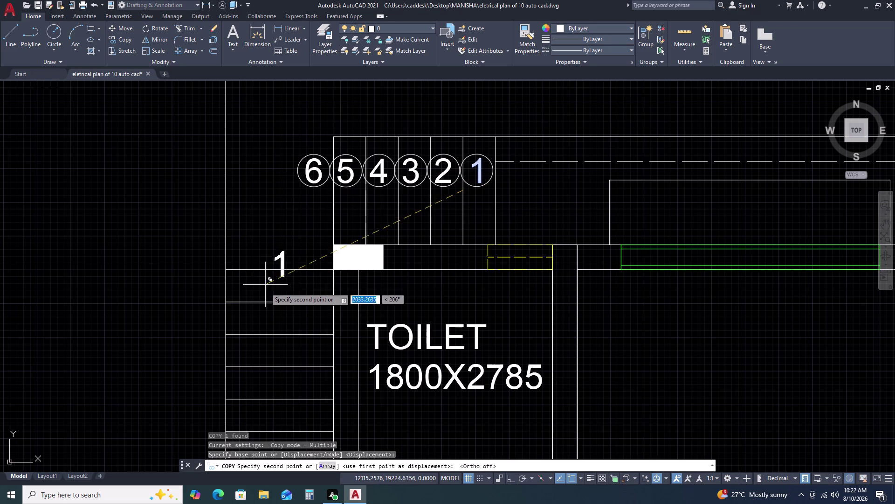
Drop the copied number 1 beside the stair and erase the stray number 1 text.
click(257, 271)
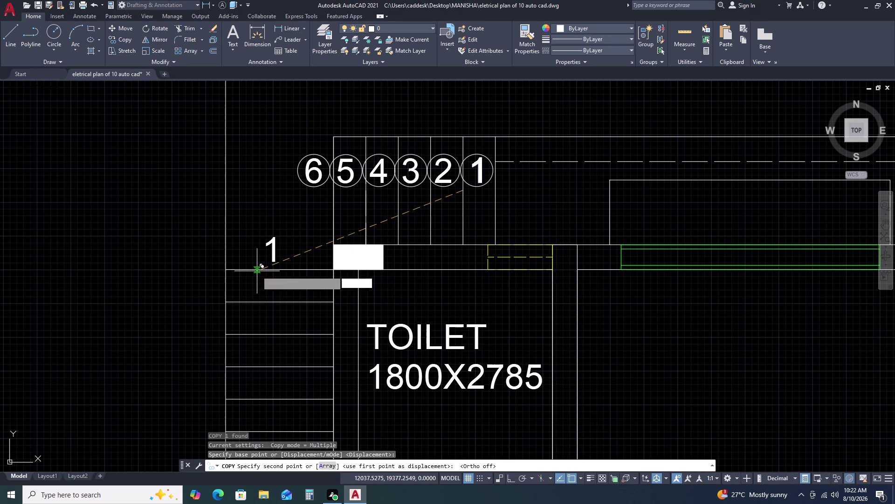
key(Escape)
click(488, 156)
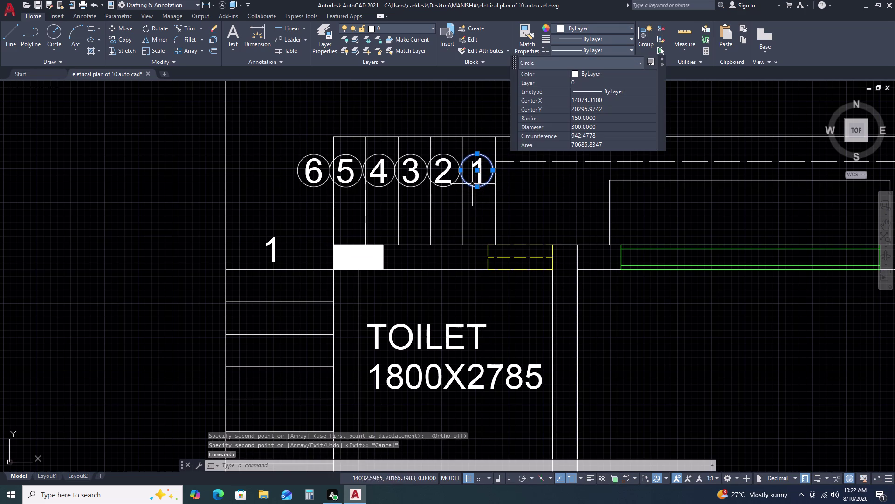
key(Escape)
click(283, 240)
click(258, 232)
key(Delete)
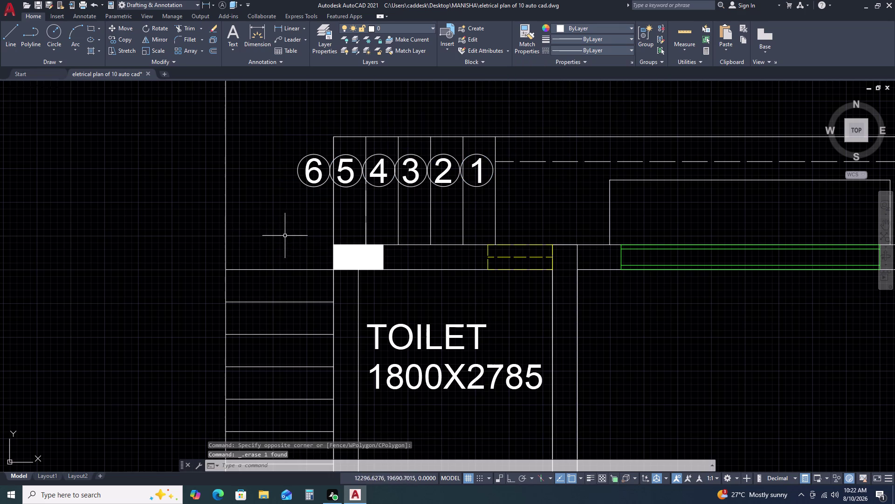
Copy circle 1 with its number to beside the left staircase next to the toilet.
scroll(up, 3)
drag(528, 269, 517, 251)
click(500, 203)
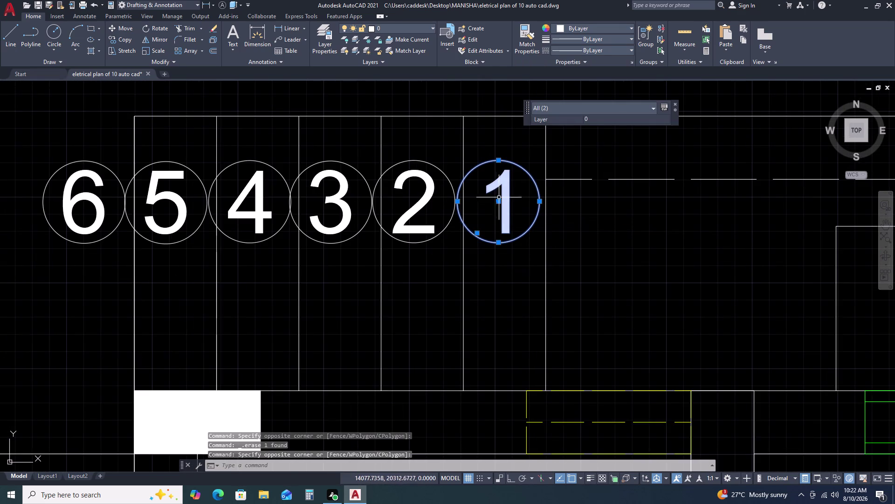
key(c)
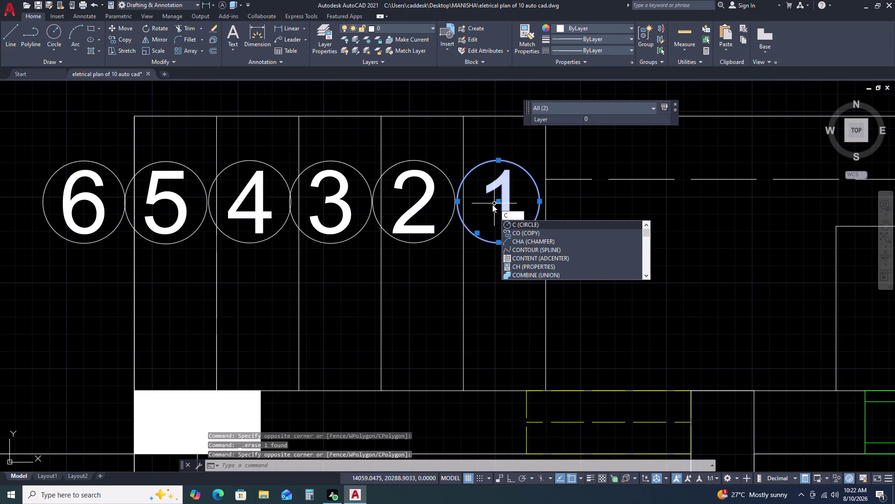
text(O)
key(space)
click(492, 204)
scroll(down, 3)
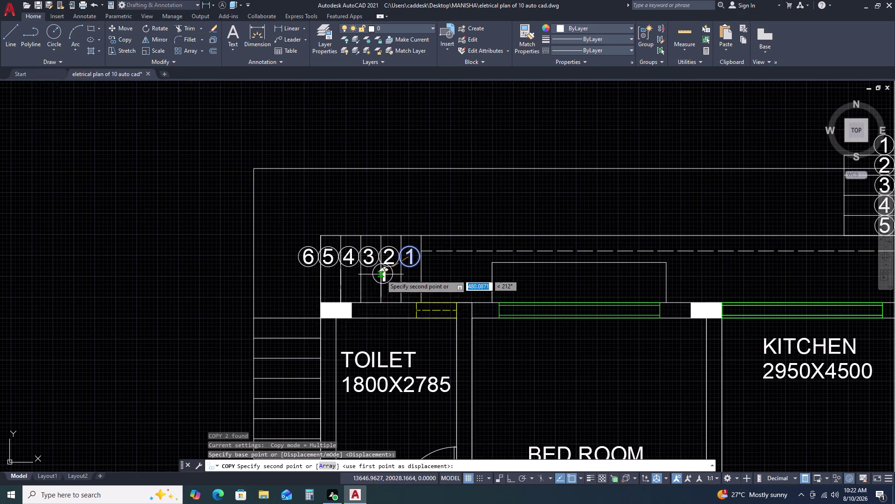
scroll(up, 3)
click(296, 310)
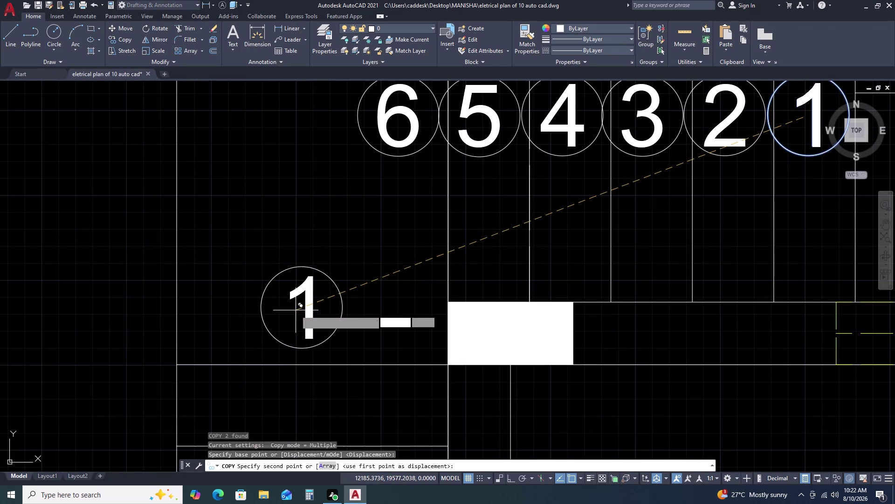
key(Escape)
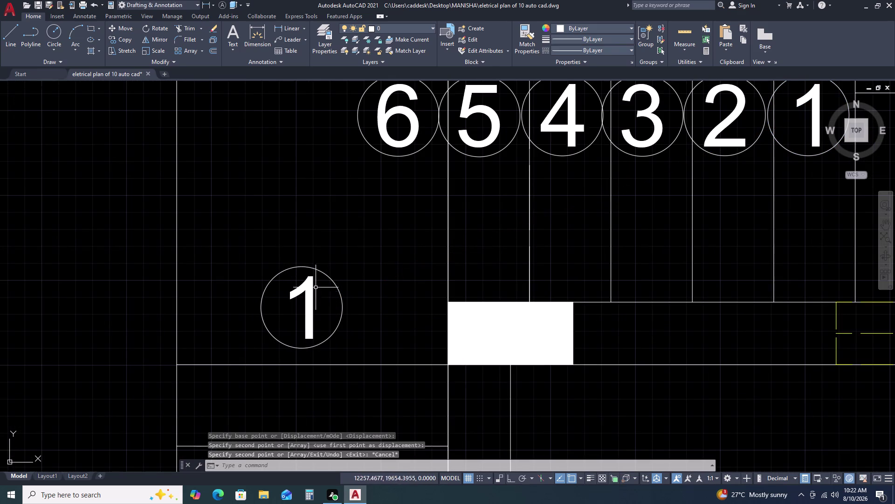
Select the new circled 1 and begin copying it from a base point on the circle.
click(354, 263)
click(226, 319)
text(C)
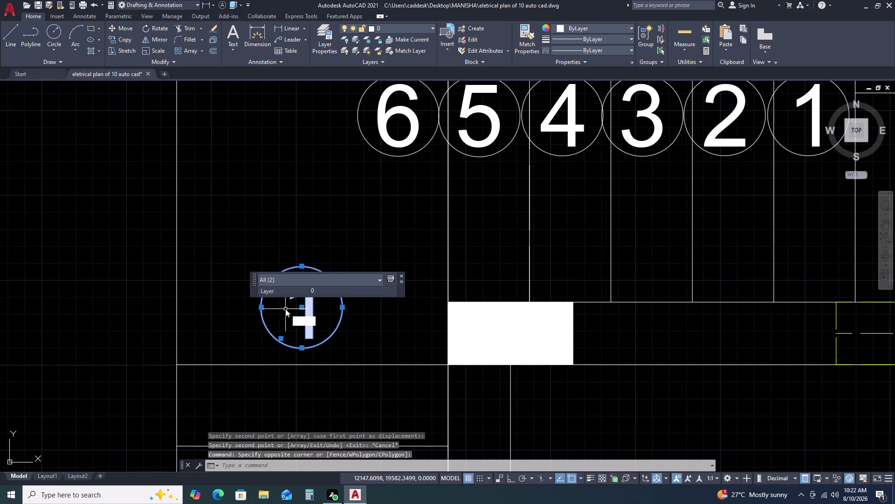
text(O)
key(space)
click(287, 300)
scroll(down, 3)
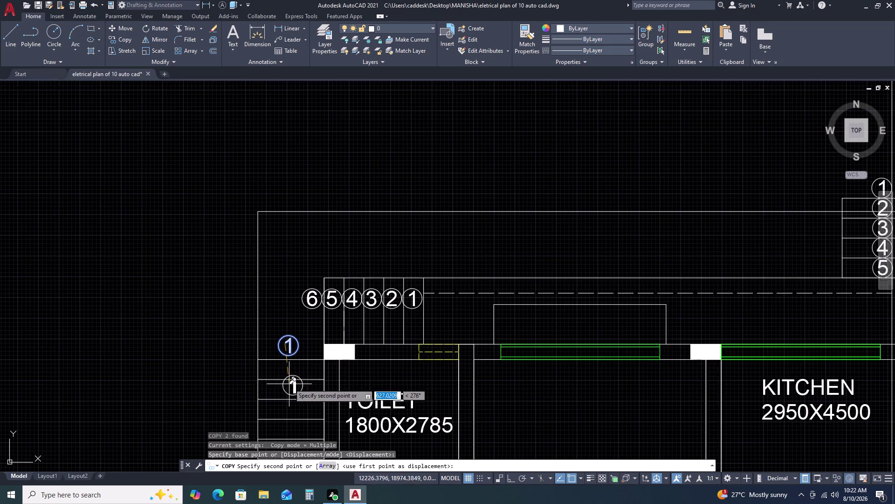
Turn Ortho on and set the copy to the Array option with 12 items.
scroll(up, 3)
key(F8)
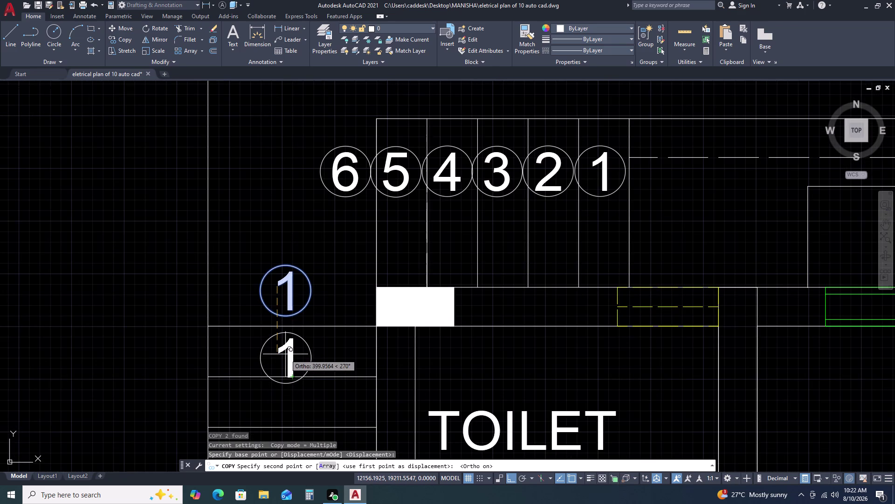
text(AR)
key(space)
text(12 C)
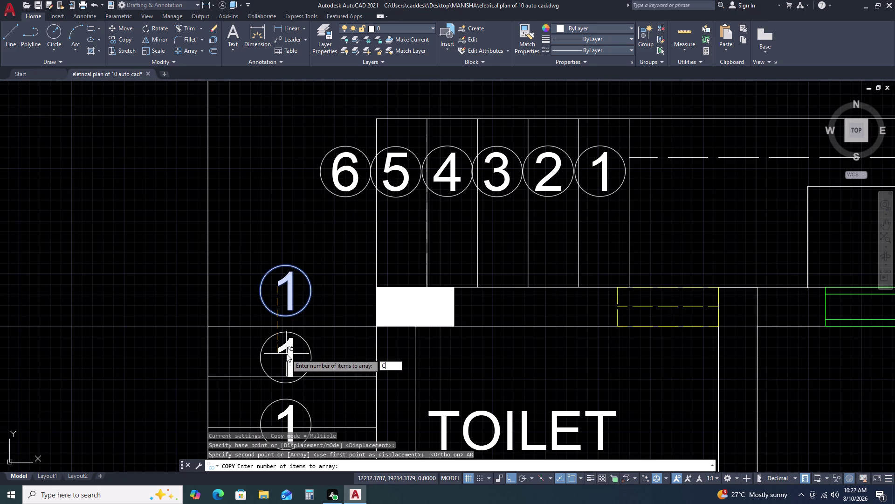
scroll(down, 3)
scroll(down, 3)
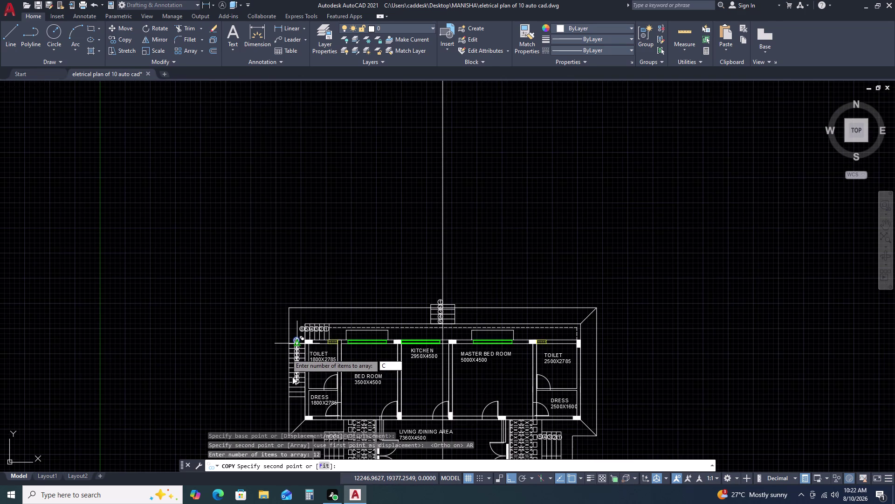
scroll(up, 3)
scroll(up, 3)
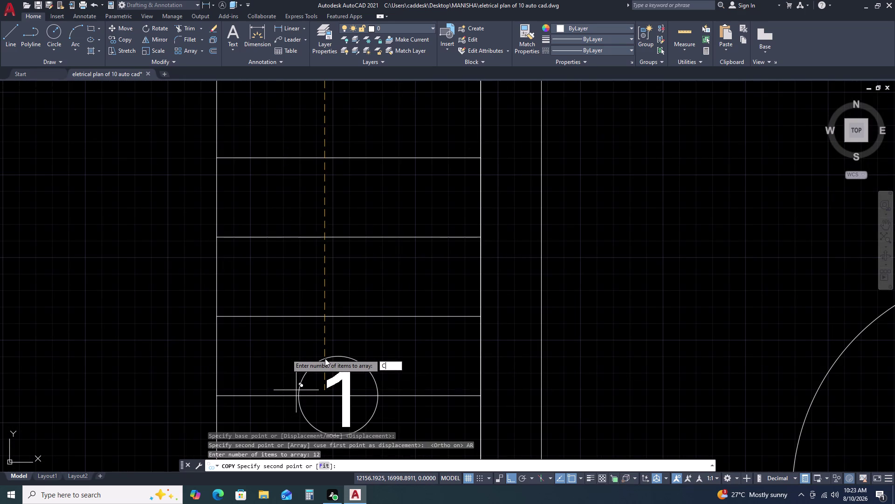
key(BackSpace)
key(a)
text(R)
key(space)
Space the 12 copies 300 apart downward and pan to view the staircase column.
scroll(down, 3)
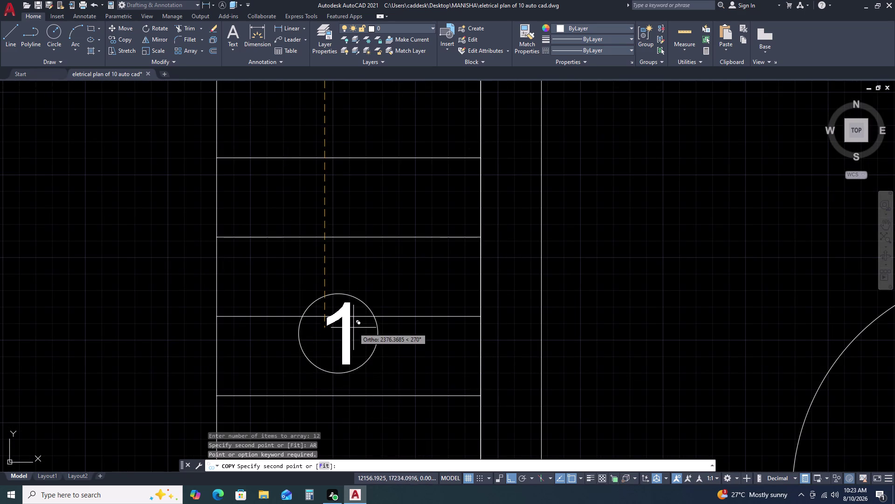
scroll(down, 3)
scroll(down, 3)
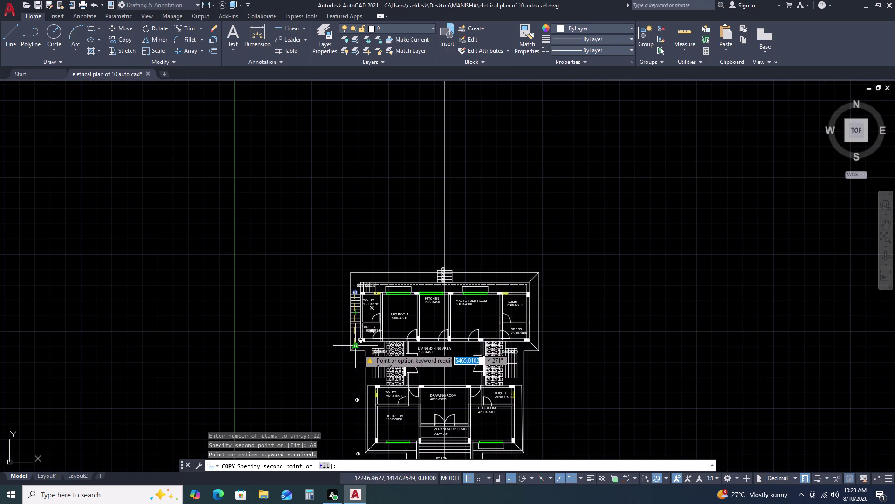
text(3)
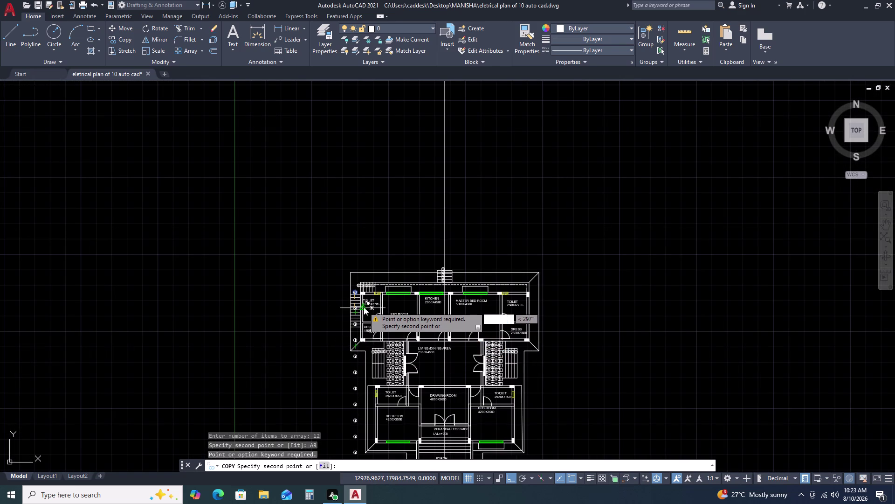
text(00)
key(space)
key(Escape)
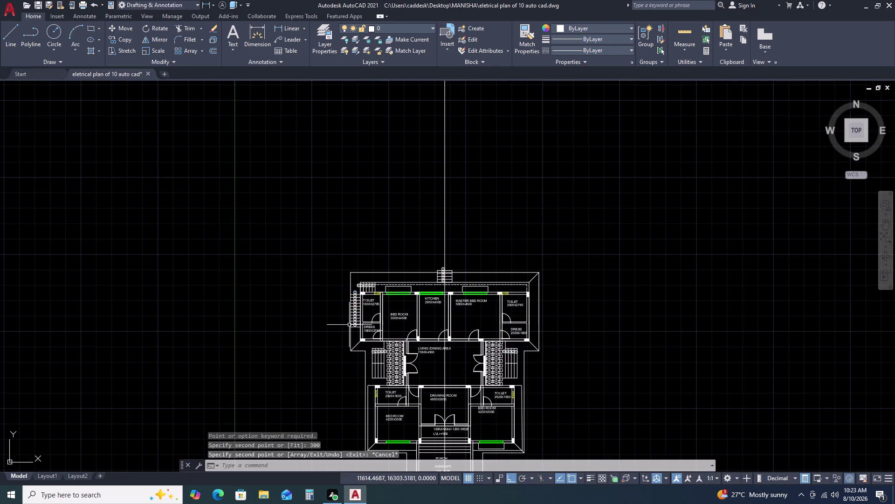
scroll(up, 3)
middle_drag(375, 301, 378, 311)
middle_drag(384, 322, 392, 336)
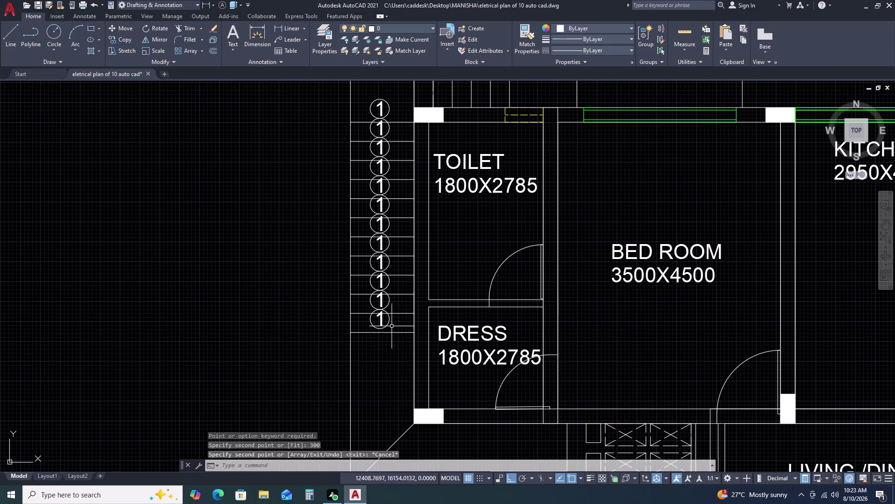
scroll(up, 3)
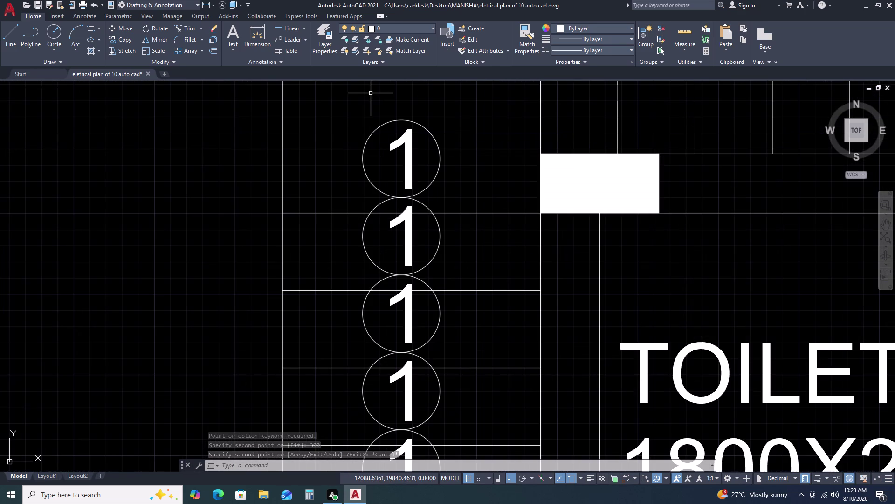
click(358, 97)
scroll(down, 3)
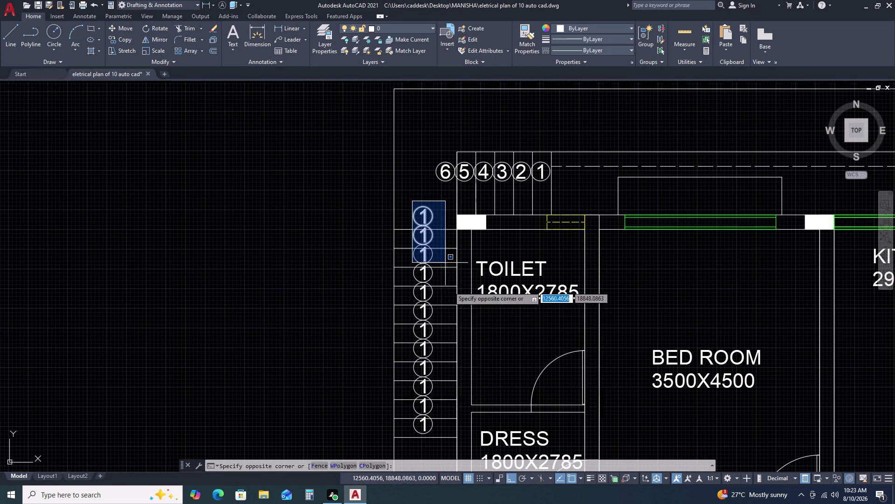
click(443, 446)
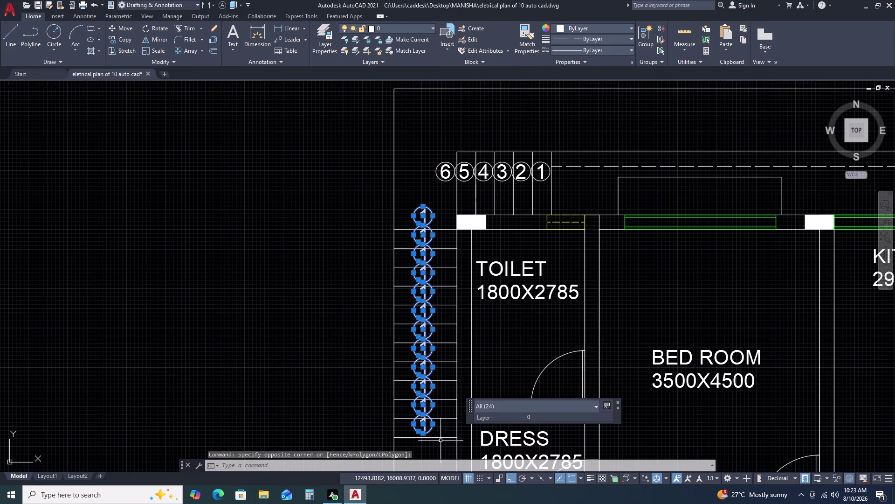
text(TC)
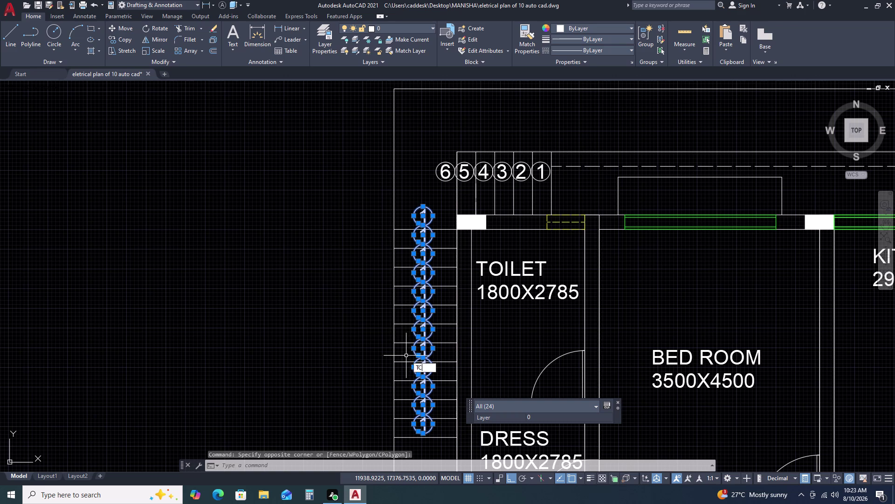
key(space)
click(431, 397)
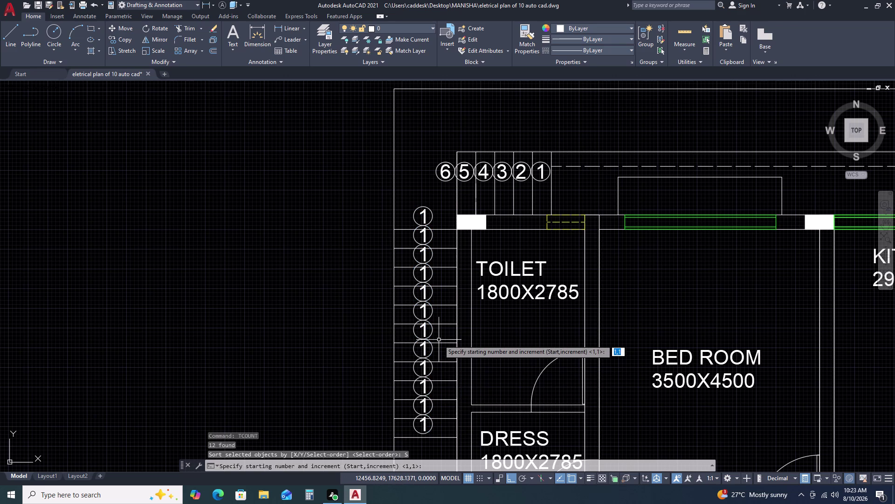
key(7)
key(period)
key(BackSpace)
key(comma)
text(1)
key(space)
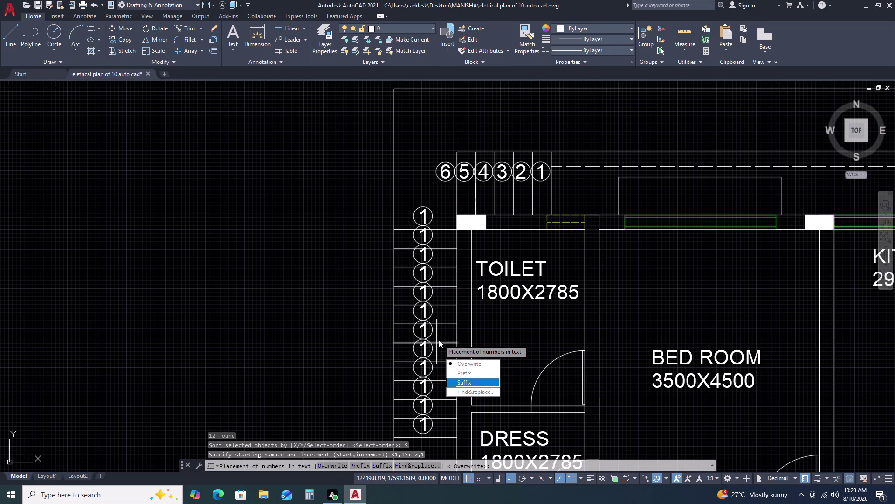
drag(468, 361, 439, 340)
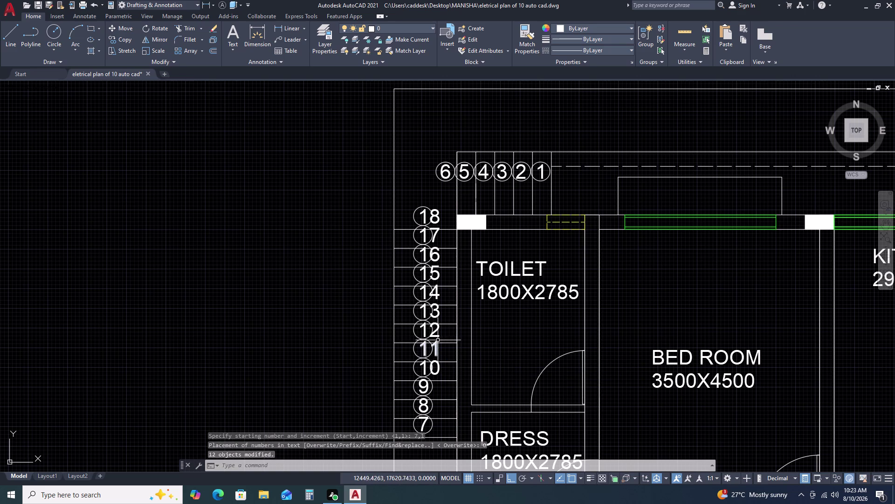
scroll(down, 3)
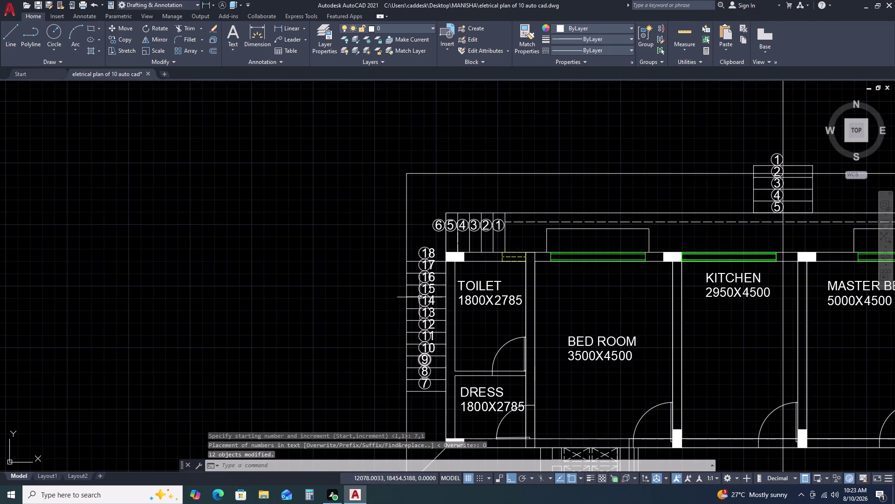
scroll(up, 3)
scroll(down, 3)
scroll(down, 3)
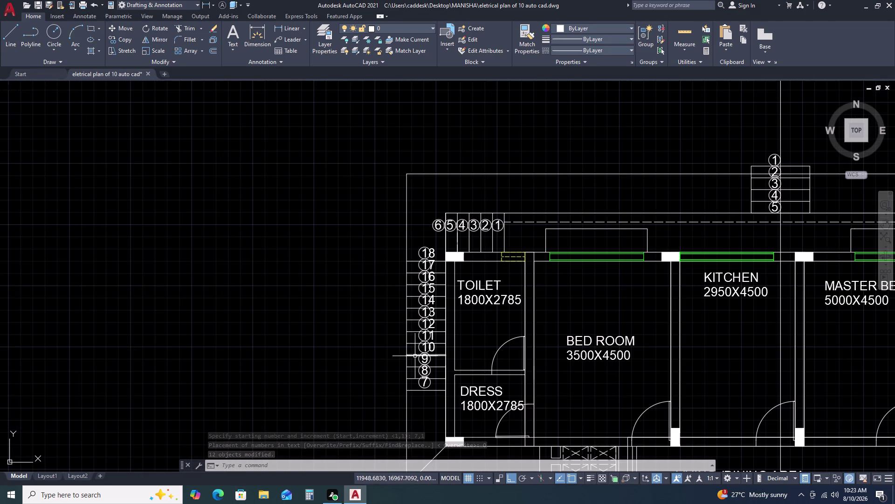
key(ctrl+z)
key(ctrl+z)
key(ctrl+z)
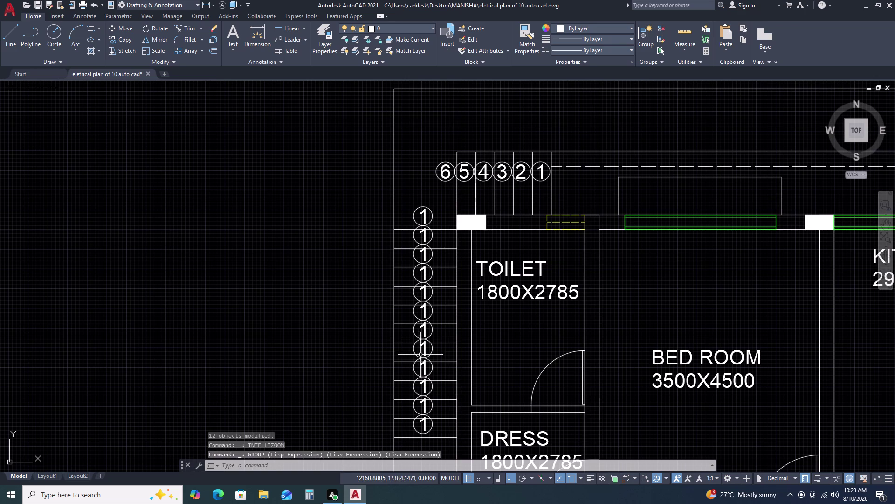
key(ctrl+z)
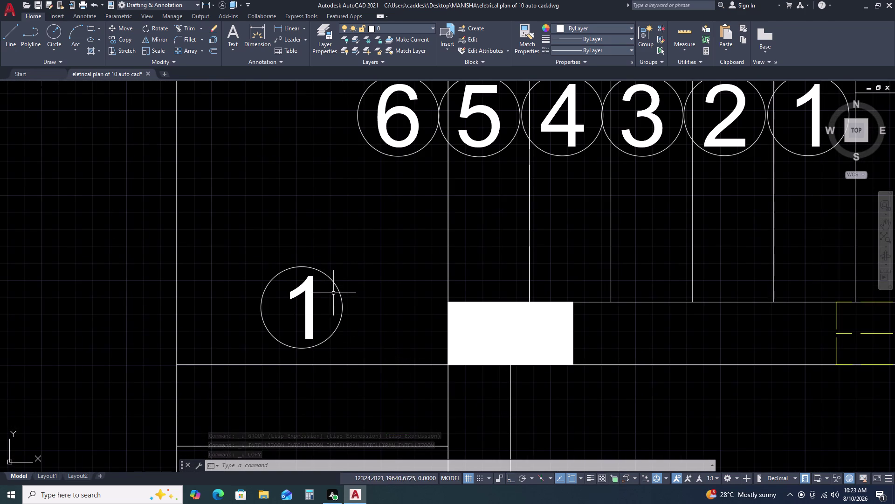
Erase the circled 1, select the label and start a copy from its base point.
click(344, 288)
click(330, 323)
key(Delete)
drag(340, 292, 336, 295)
click(286, 338)
key(c)
key(o)
key(space)
click(303, 330)
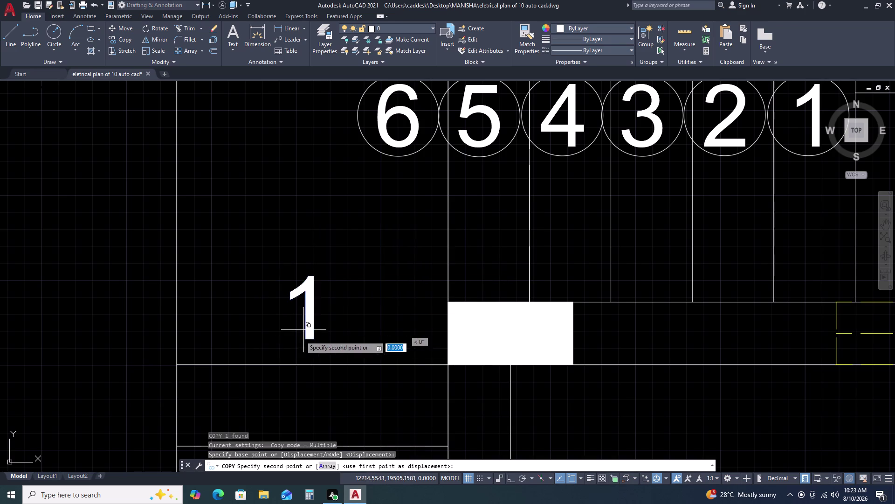
scroll(down, 3)
scroll(up, 3)
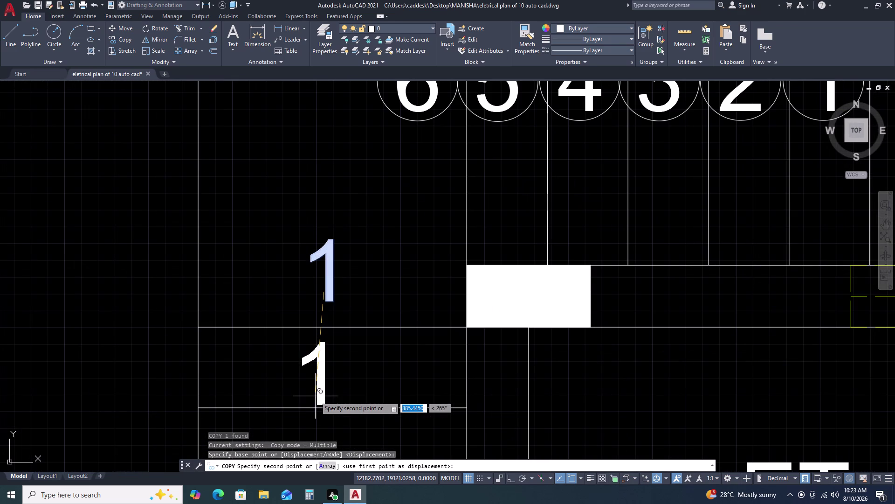
Array the label as 13 items at 300 spacing with Ortho, then undo the misplaced result.
key(a)
text(R)
key(space)
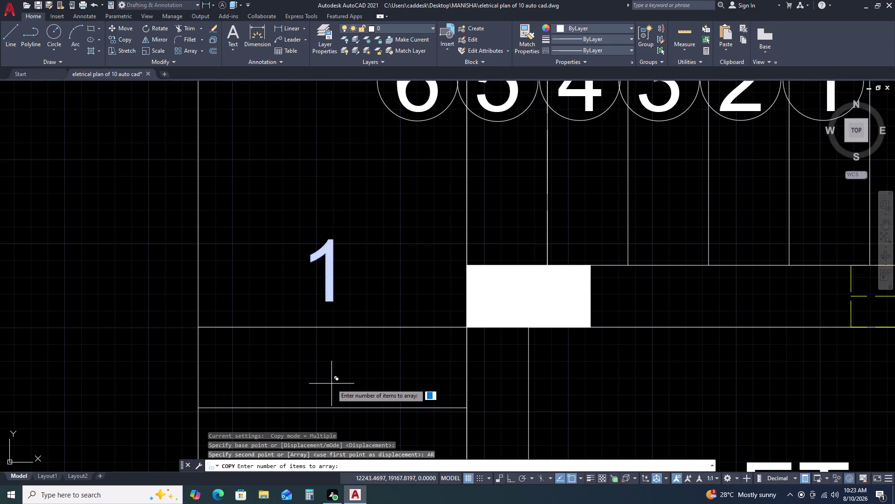
text(13)
key(space)
scroll(down, 3)
scroll(down, 3)
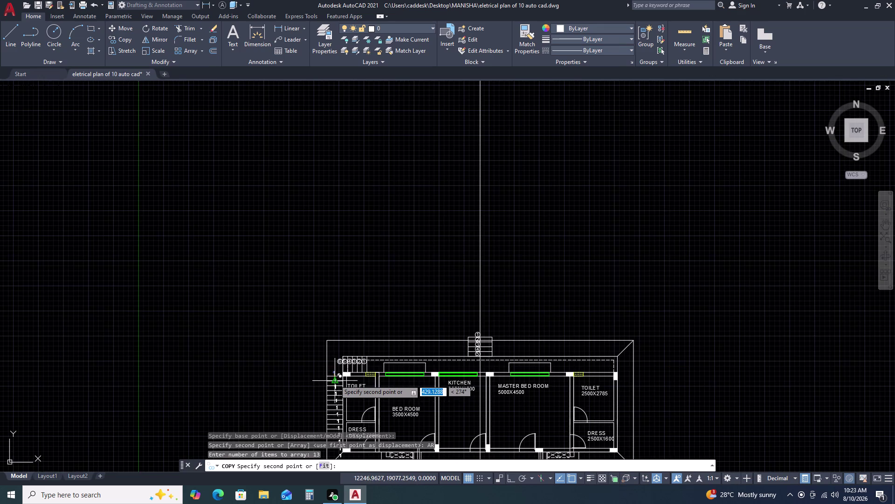
key(F8)
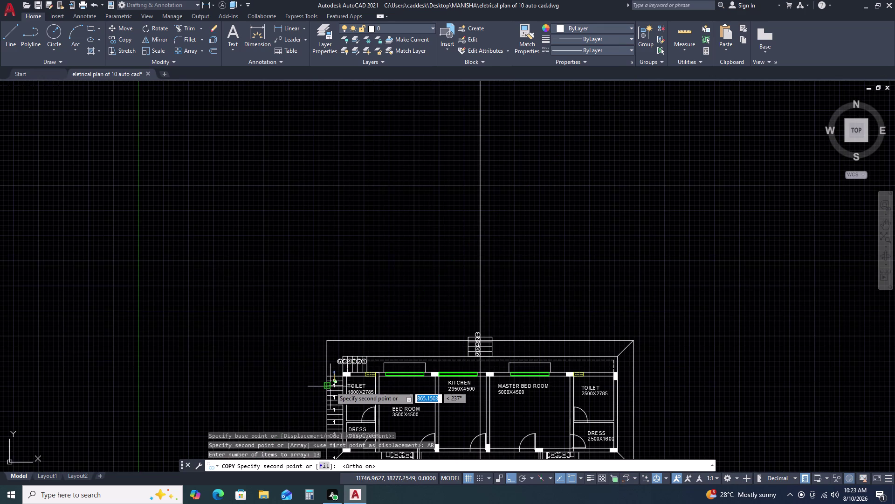
text(30)
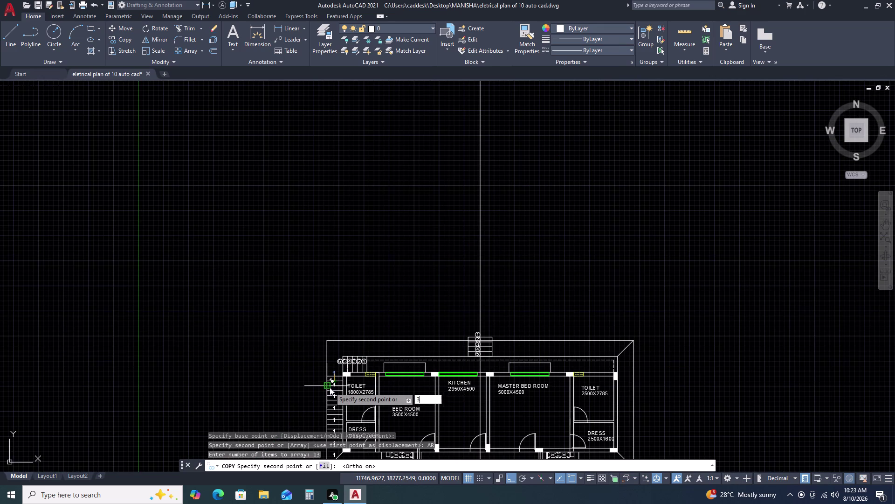
text(0)
key(space)
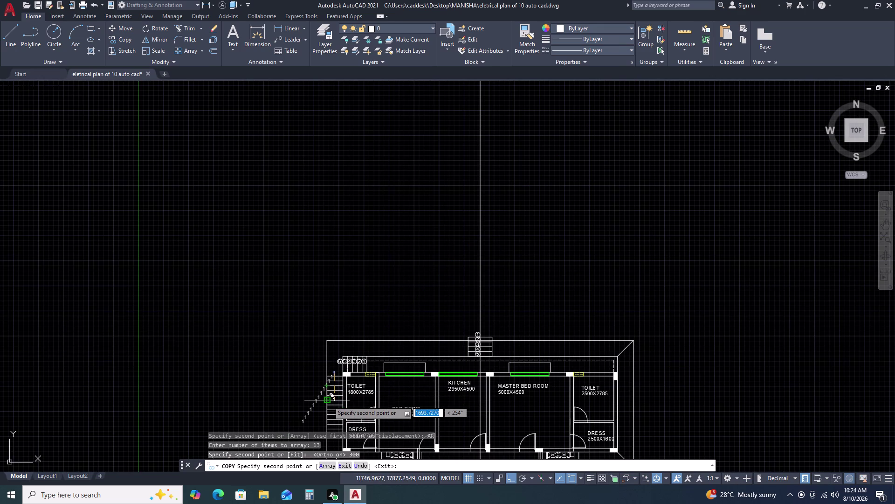
key(ctrl+z)
Pan back to the left staircase and retry the Array option with 13 items.
scroll(down, 3)
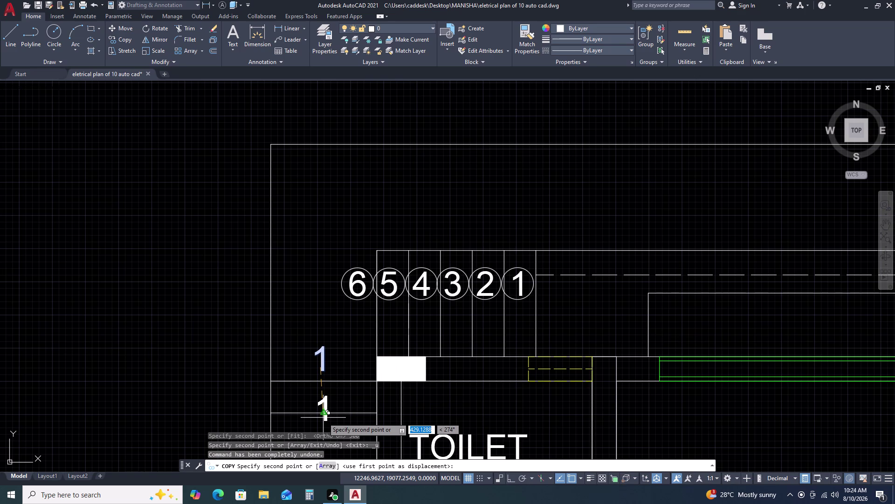
key(F8)
scroll(down, 3)
middle_drag(343, 321, 343, 318)
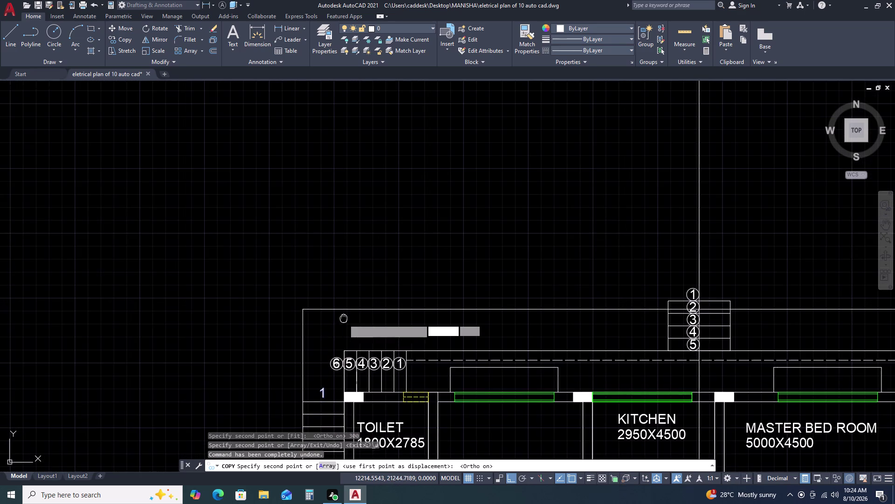
middle_drag(343, 318, 351, 293)
scroll(down, 3)
middle_drag(336, 395, 350, 290)
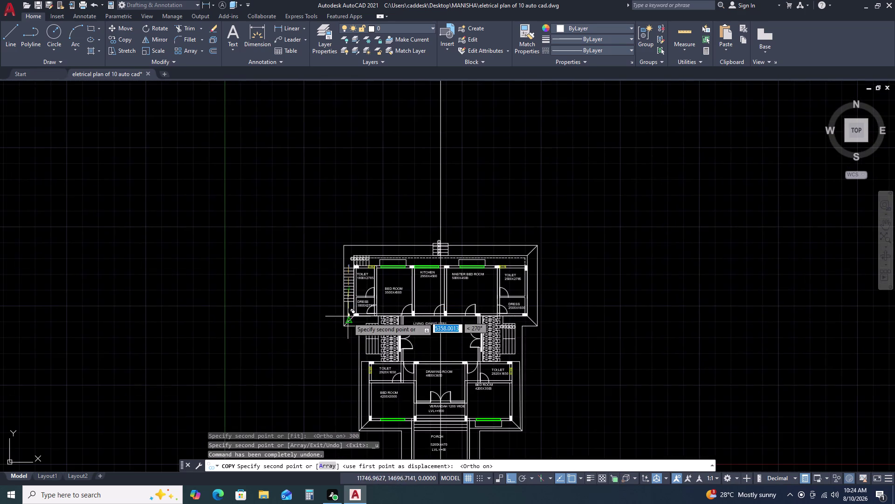
scroll(up, 3)
middle_drag(344, 274, 344, 285)
middle_drag(343, 341, 341, 347)
text(A)
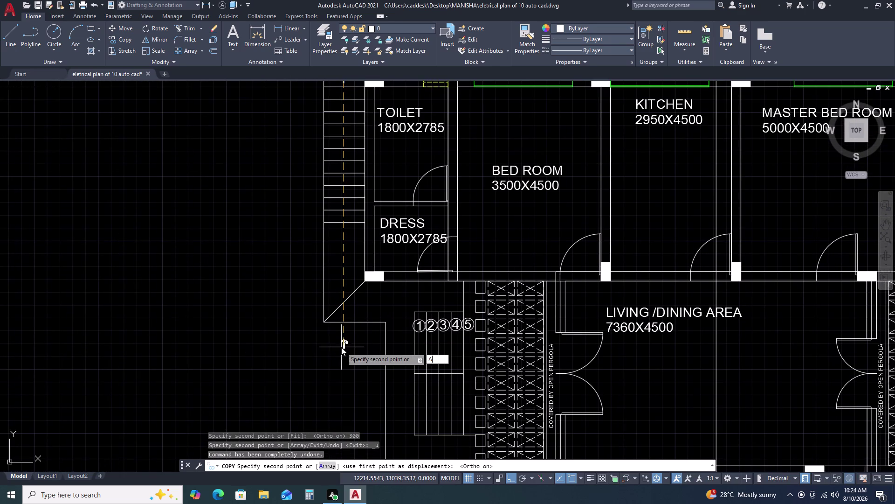
text(R)
key(space)
text(13)
key(space)
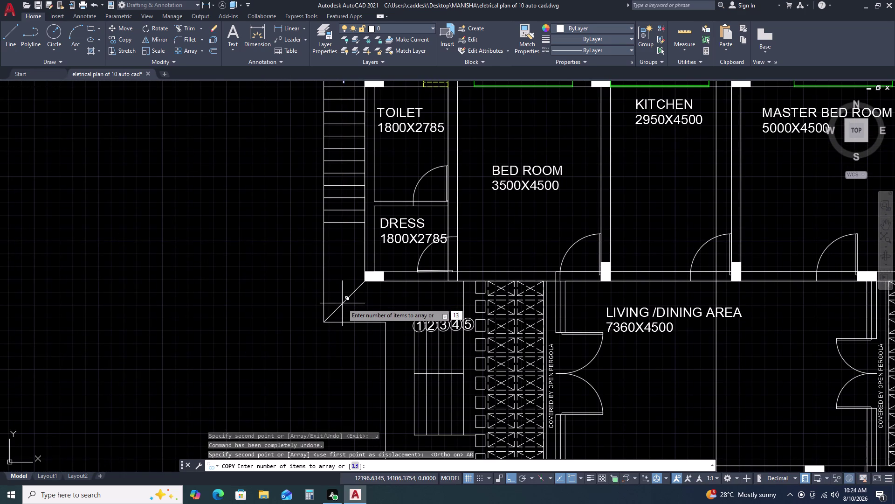
Enter 300 spacing, then undo the sideways row and restore the erased circle.
scroll(down, 3)
scroll(down, 3)
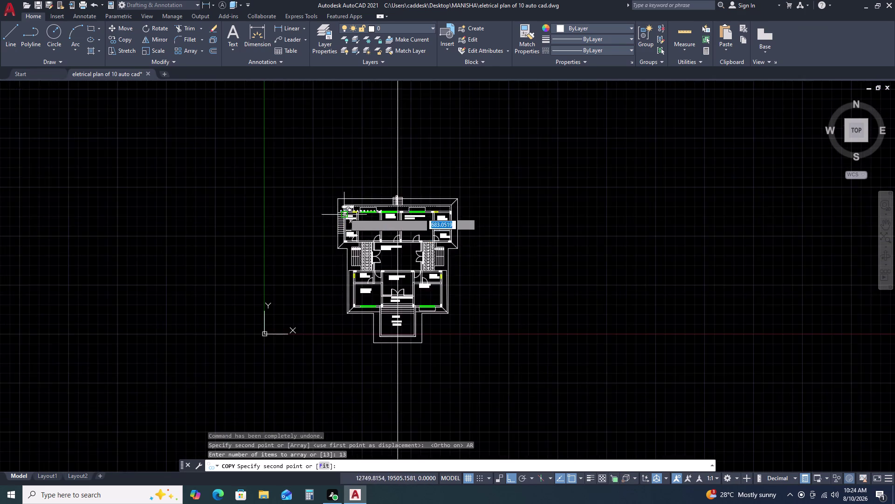
scroll(up, 3)
key(3)
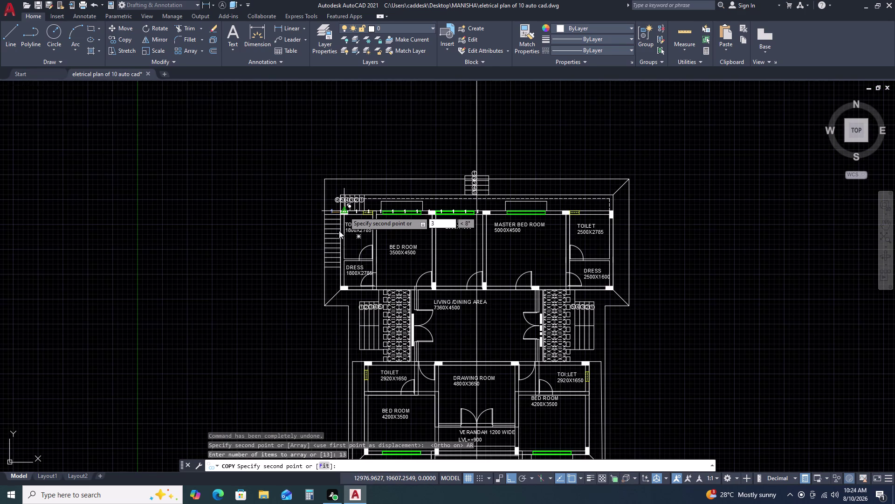
text(00)
key(space)
scroll(up, 3)
key(Escape)
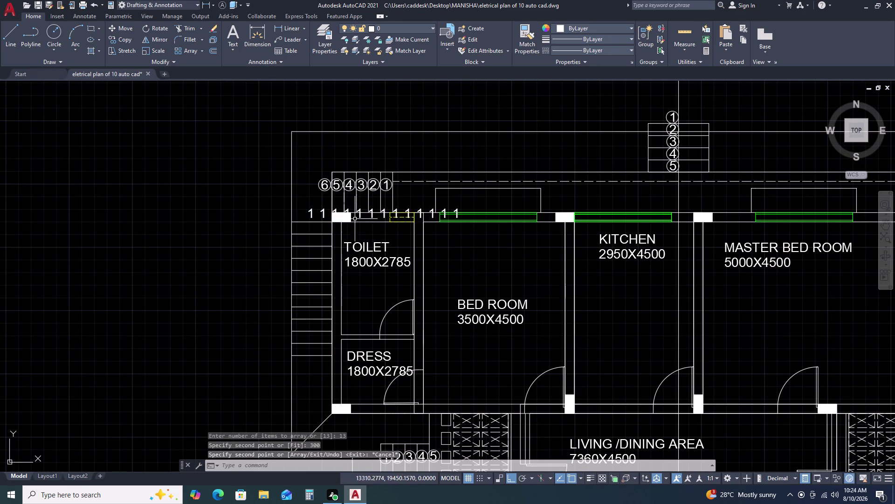
key(ctrl+z)
key(ctrl+z)
Erase the circle, select the 1 label, and start copying it from its base point.
scroll(down, 3)
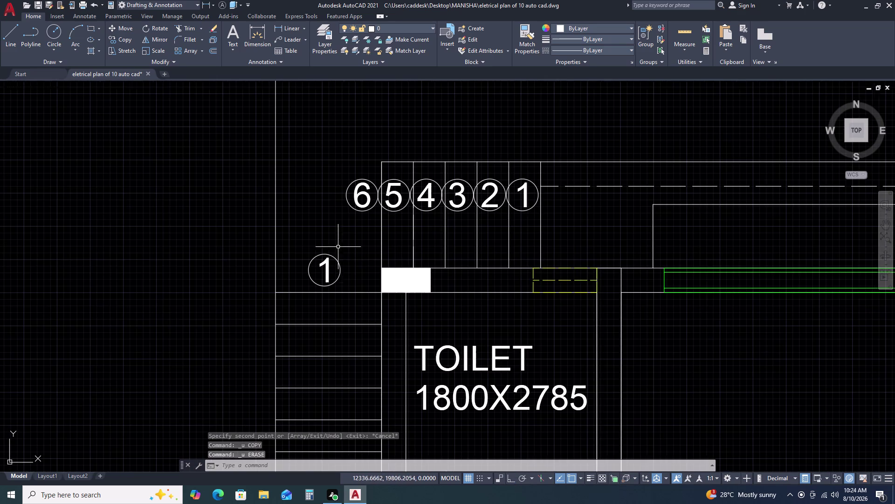
click(344, 266)
click(332, 251)
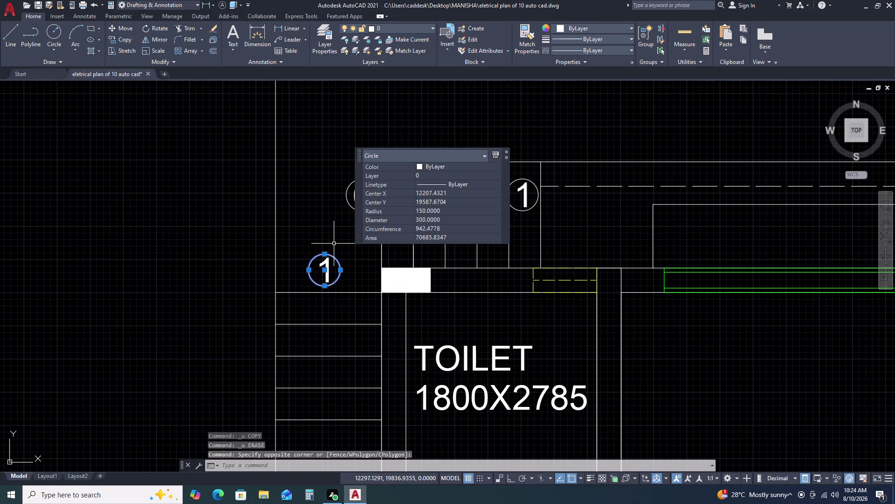
key(Delete)
click(360, 274)
click(317, 265)
key(c)
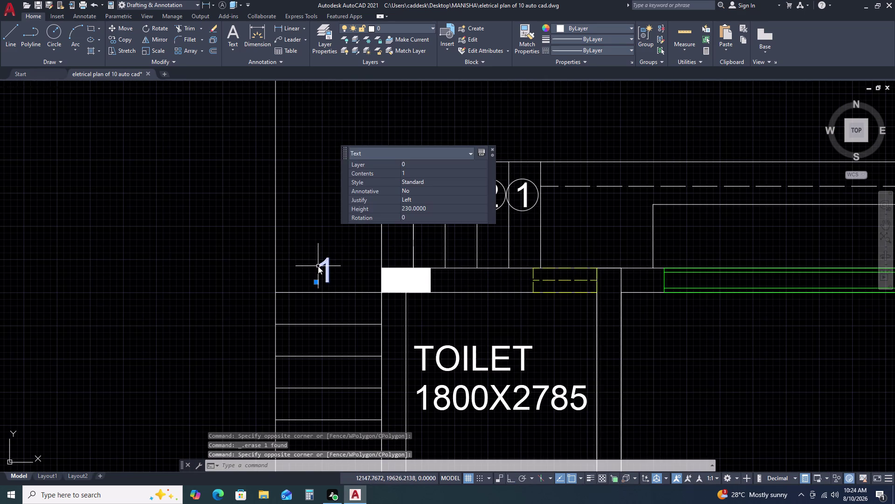
key(o)
key(space)
click(320, 265)
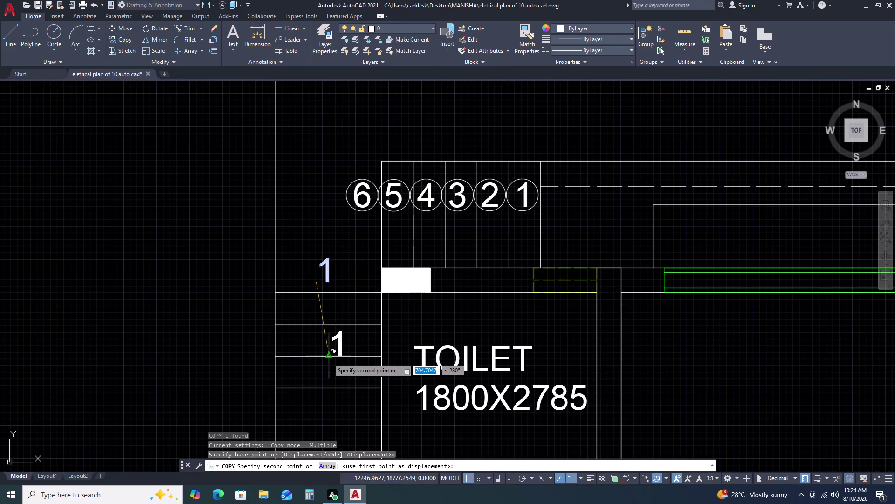
Array the 1 label as 13 items spaced 300 downward.
text(A)
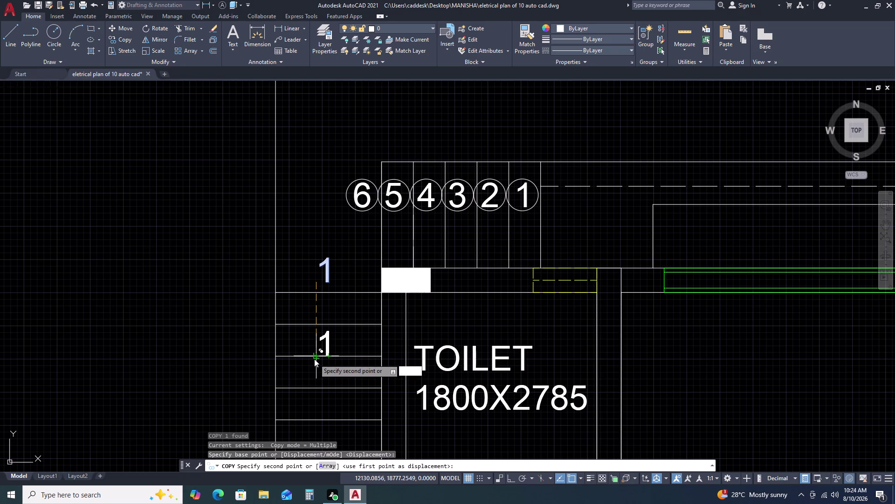
text(R)
key(space)
key(1)
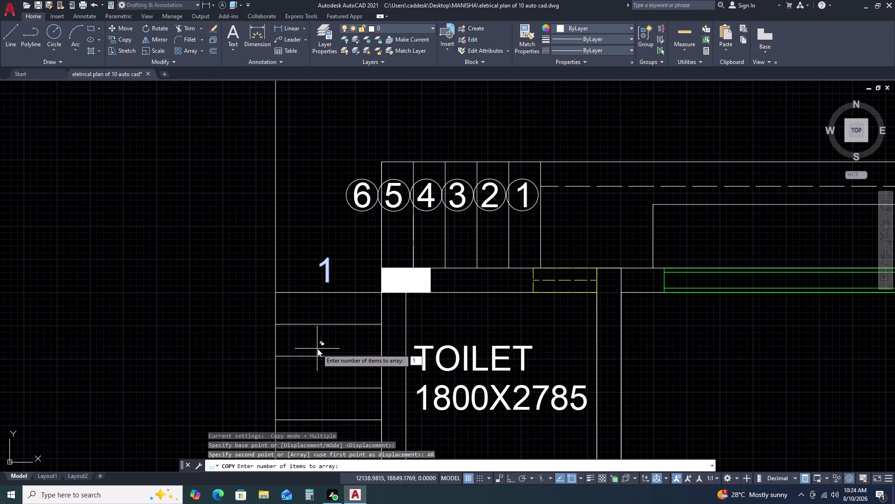
text(3)
key(space)
scroll(down, 3)
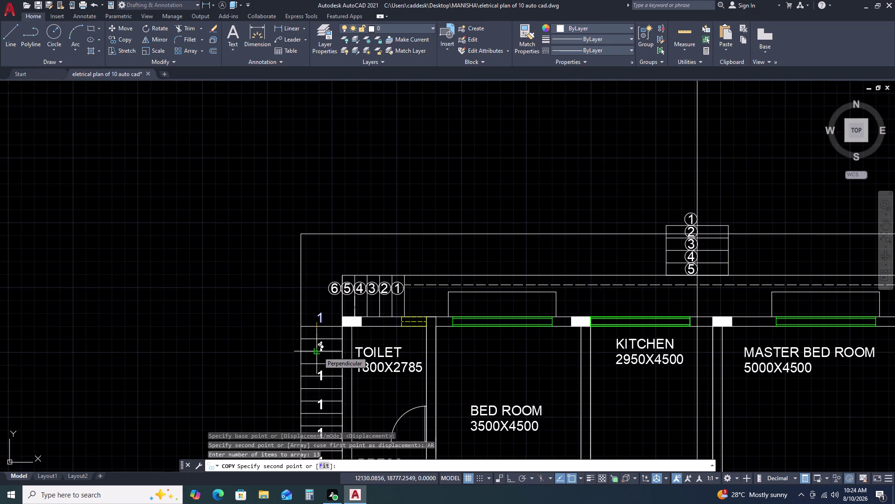
key(3)
key(0)
key(0)
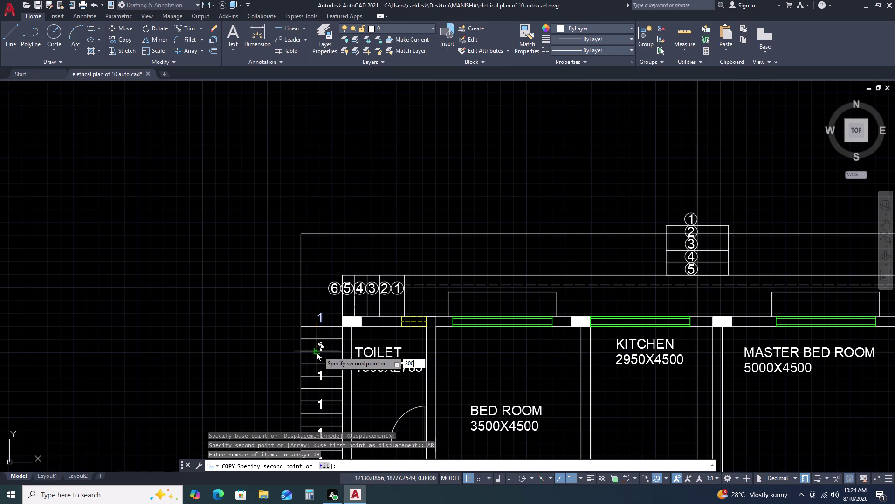
key(space)
key(Escape)
Zoom around the new column of labels and begin selecting it.
scroll(down, 3)
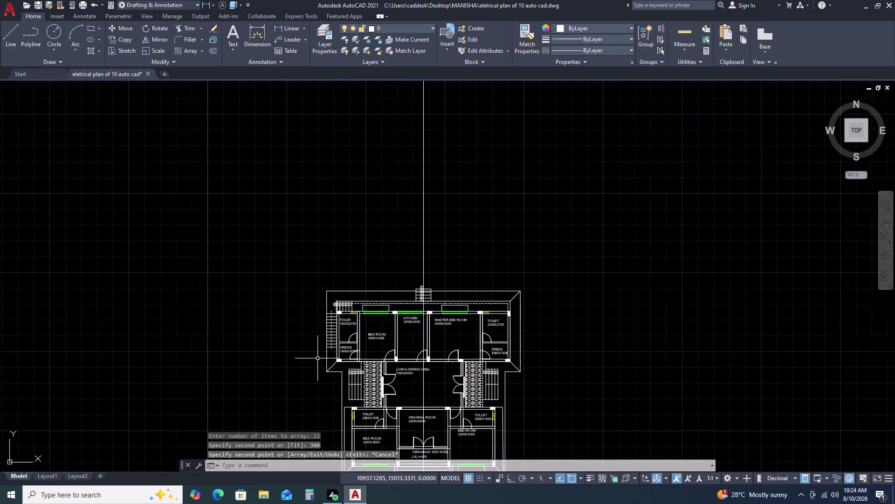
scroll(up, 3)
scroll(down, 3)
scroll(up, 3)
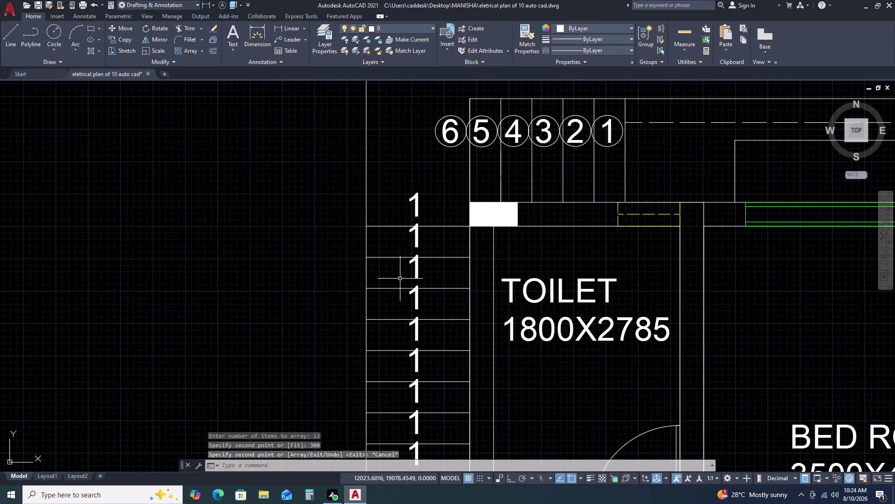
scroll(down, 3)
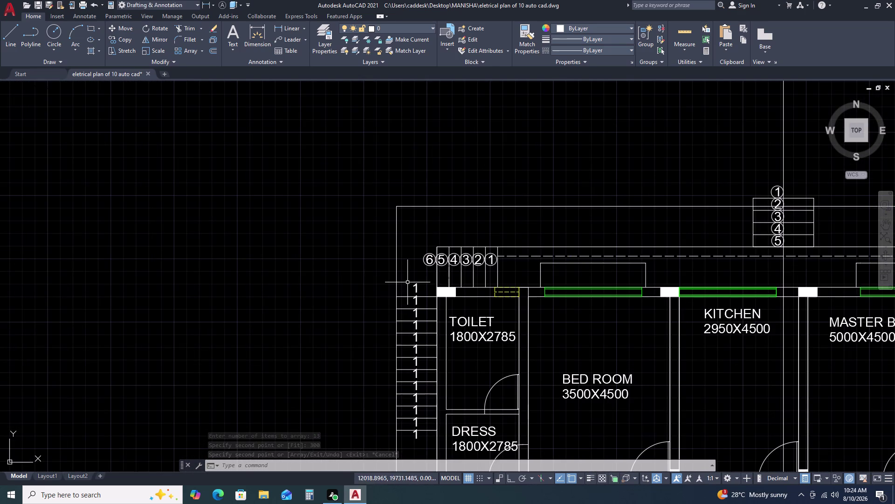
scroll(down, 3)
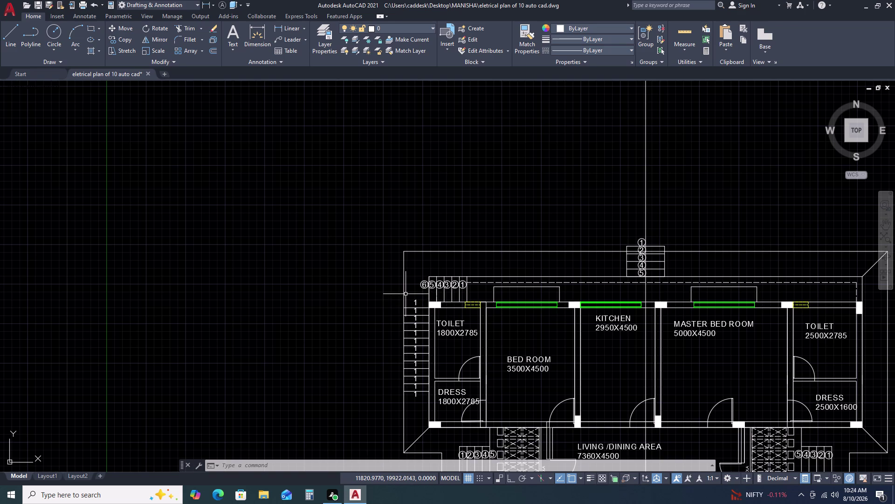
click(405, 294)
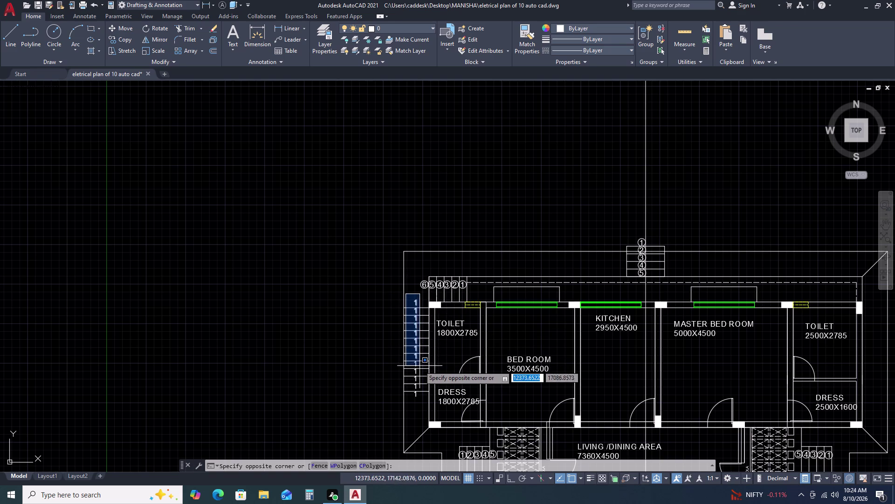
Run TCOUNT on the thirteen labels, then undo the reversed numbering.
click(424, 401)
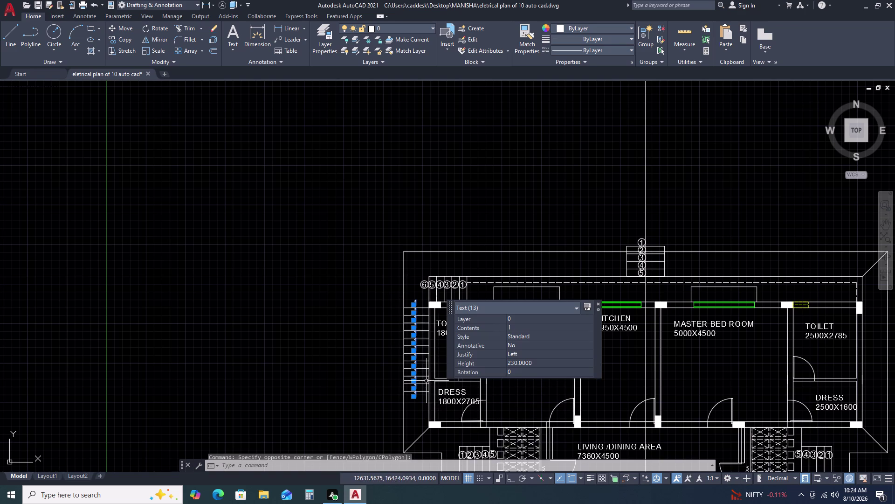
key(t)
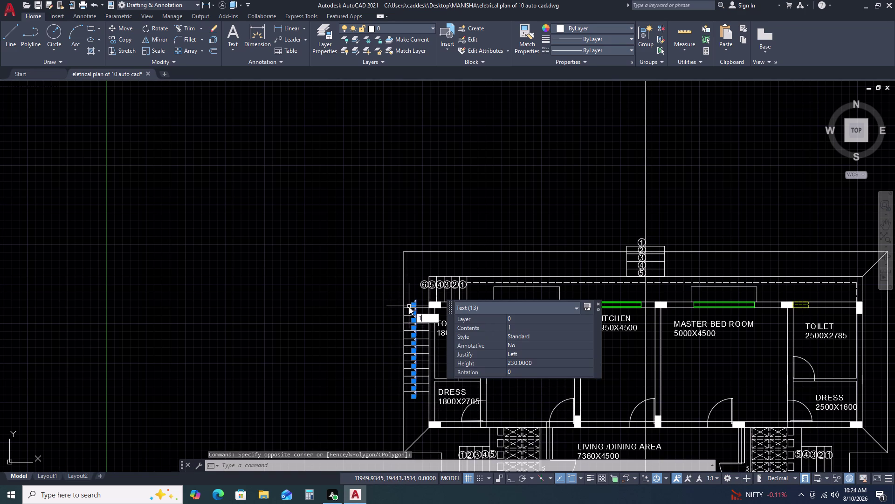
text(C)
key(space)
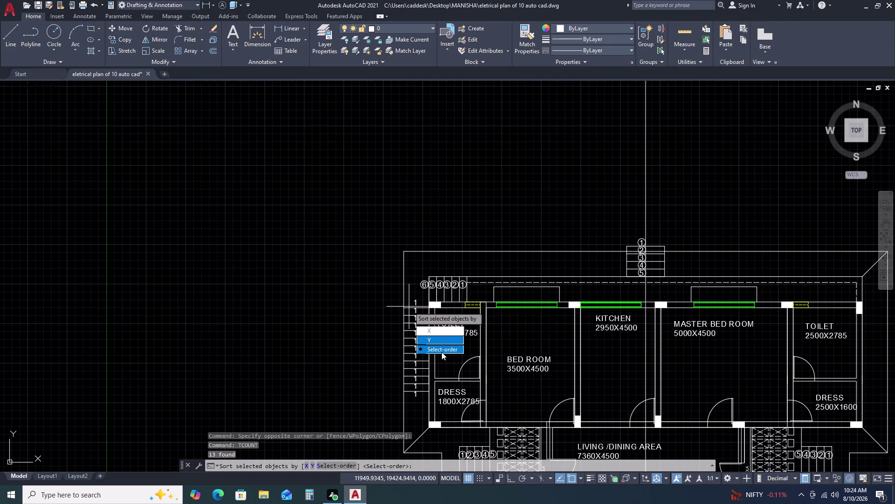
click(443, 349)
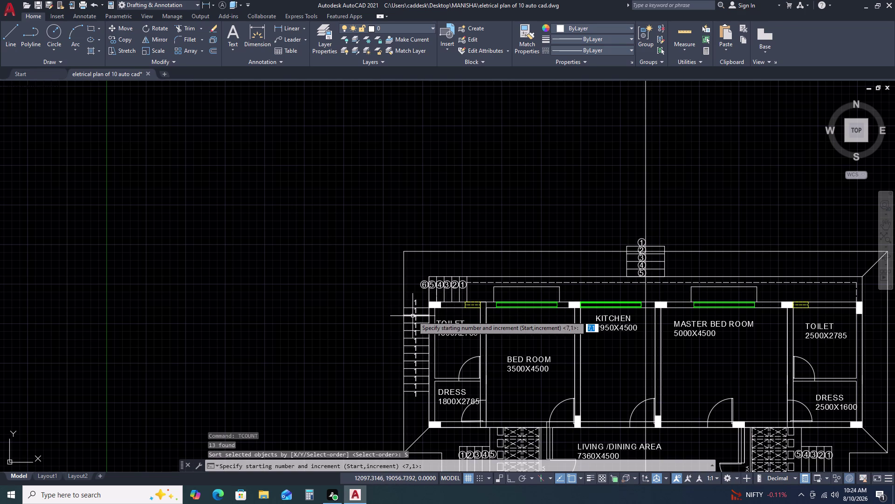
key(space)
drag(434, 341, 413, 315)
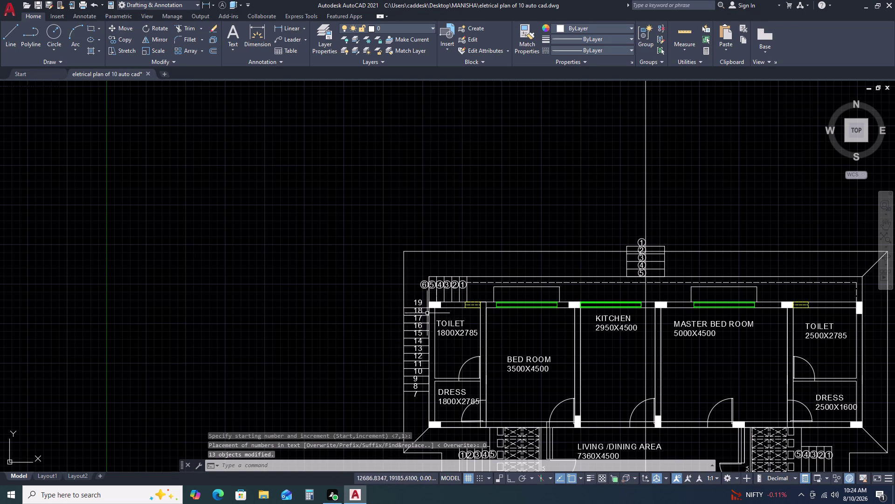
key(ctrl+z)
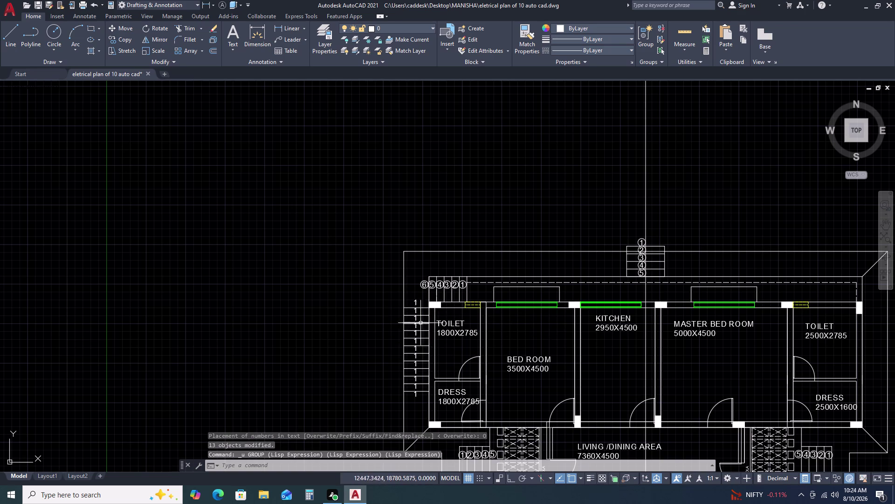
Pick the thirteen '1' step labels one by one from top to bottom.
scroll(up, 3)
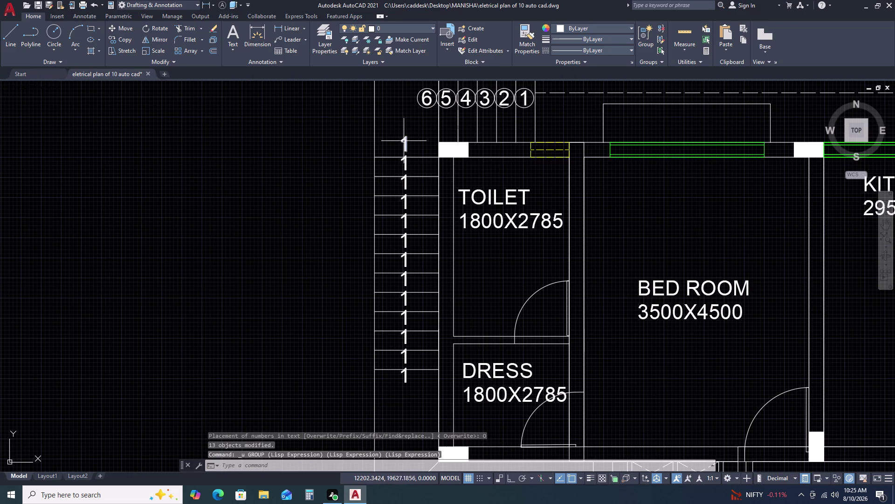
click(404, 141)
click(405, 163)
click(406, 182)
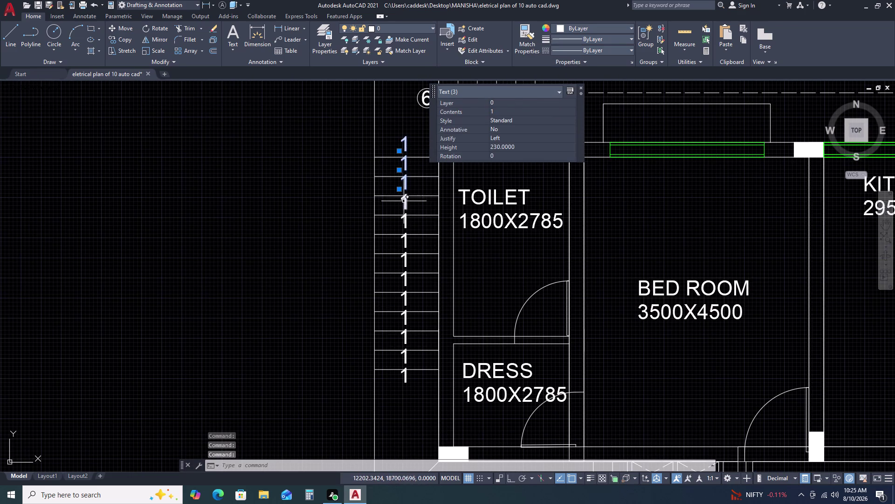
click(404, 206)
click(406, 215)
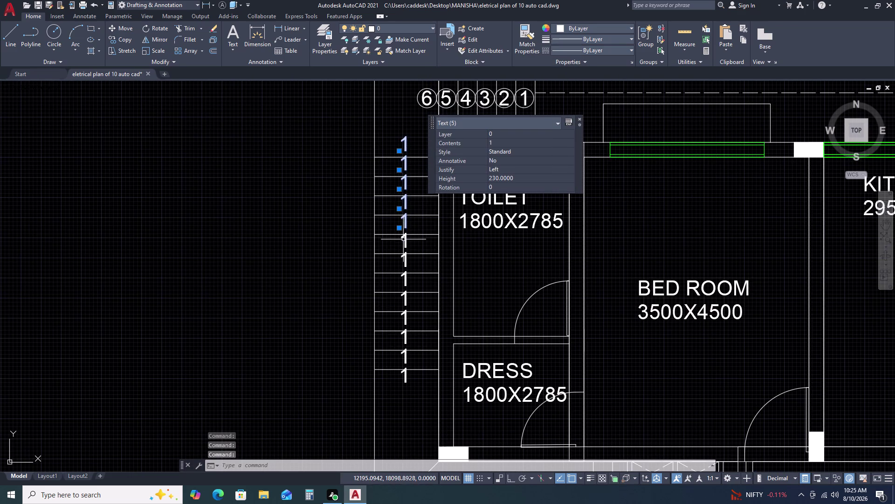
click(404, 240)
click(403, 244)
click(407, 244)
click(406, 259)
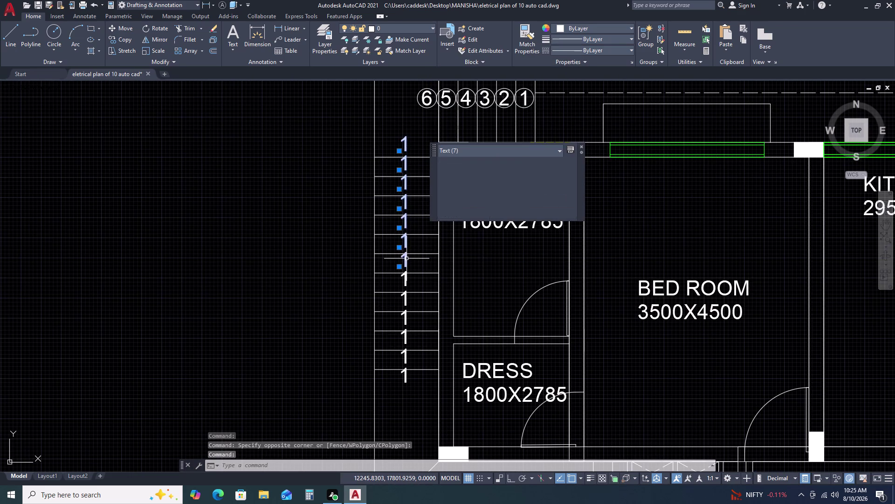
click(404, 273)
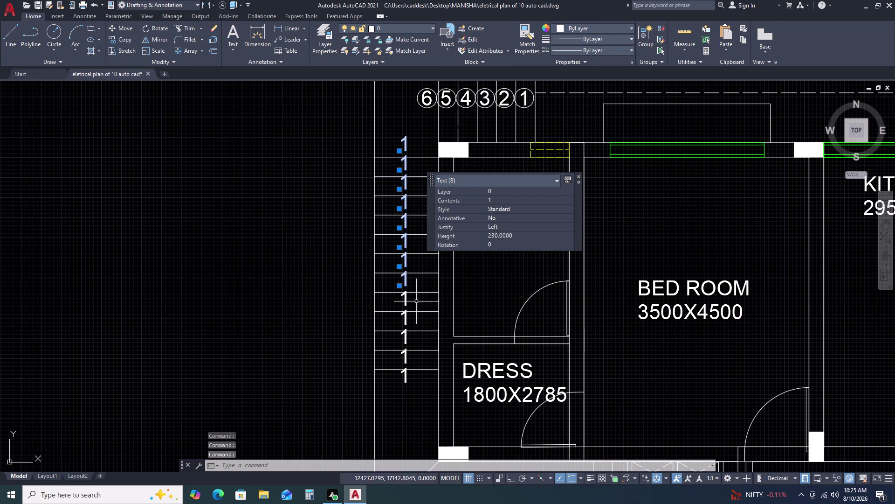
scroll(up, 3)
click(390, 285)
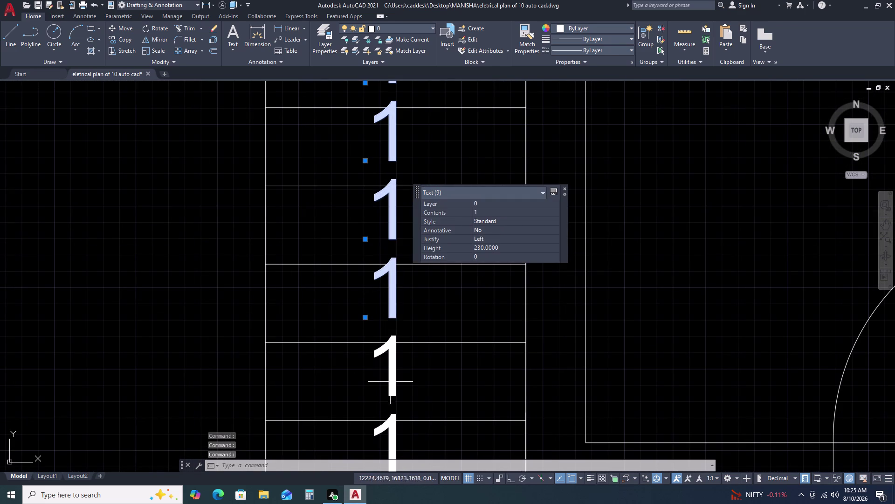
click(395, 359)
scroll(down, 3)
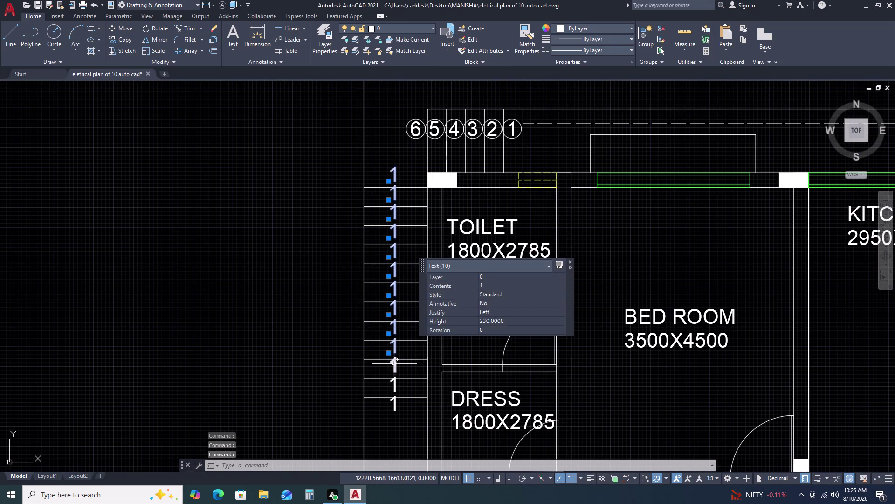
click(394, 363)
double_click(393, 386)
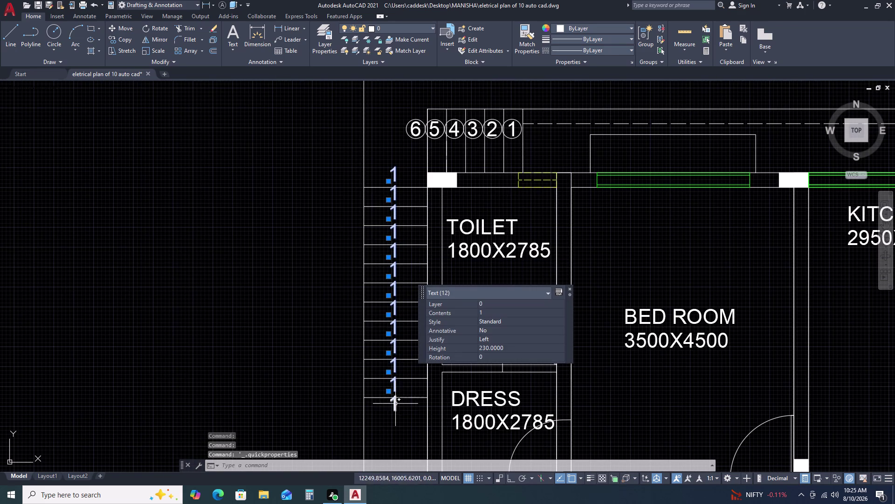
click(394, 404)
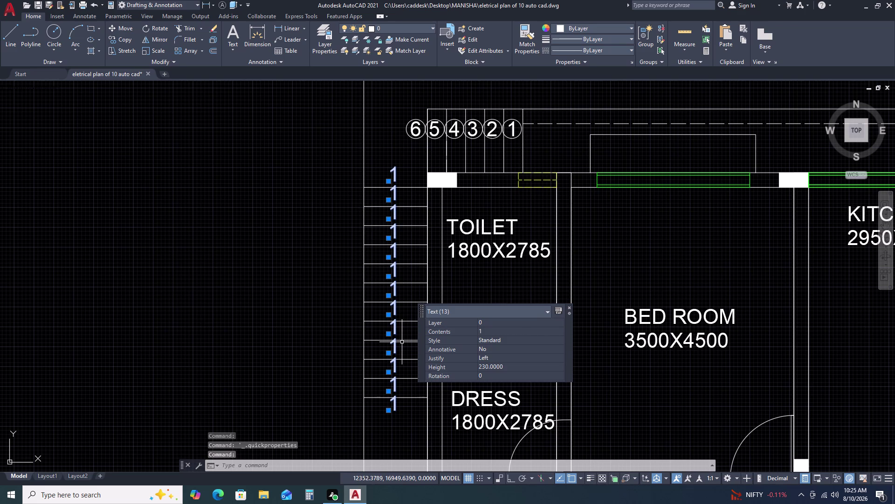
Number the picked labels with TCOUNT: Select-order, start 7, increment 1, Overwrite.
key(t)
key(c)
key(space)
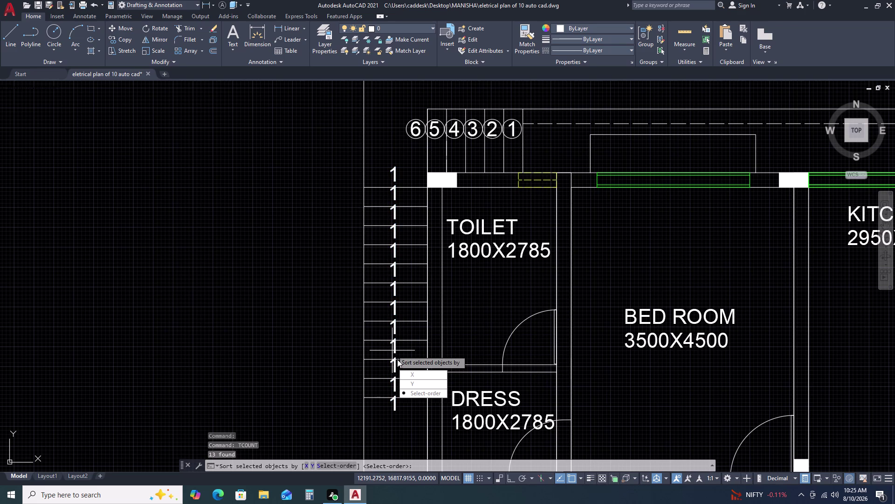
drag(419, 394, 392, 350)
key(space)
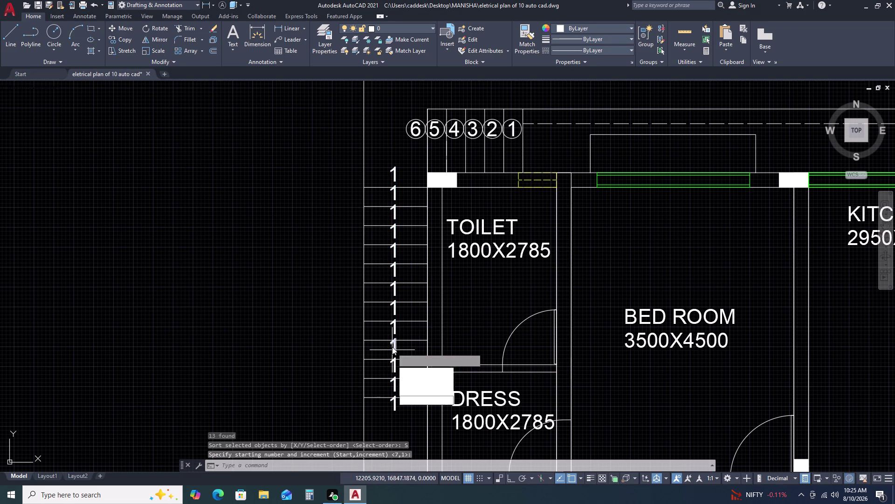
click(417, 369)
click(392, 348)
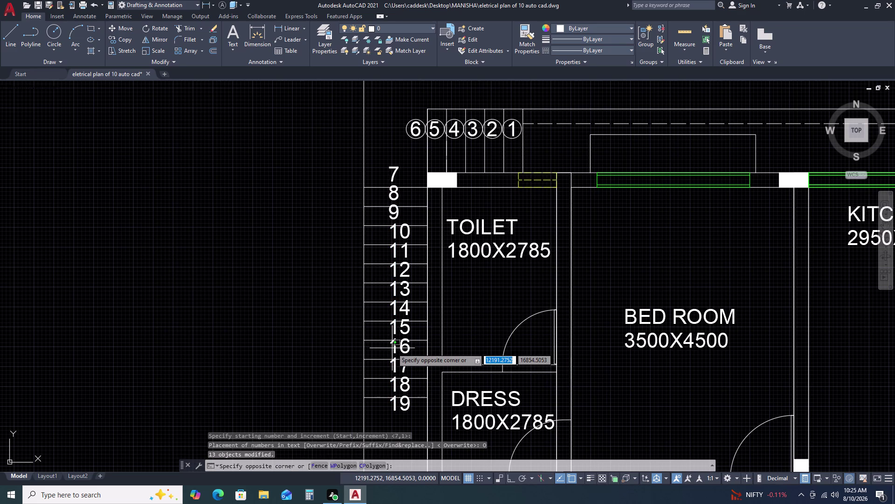
key(Escape)
scroll(down, 3)
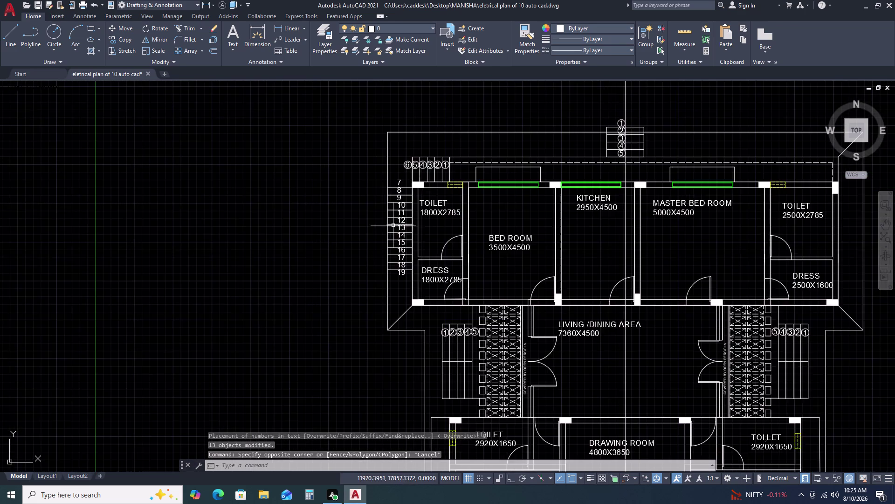
Select the thirteen step labels, then abandon a stray TCOUNT prompt.
scroll(up, 3)
scroll(down, 3)
click(393, 147)
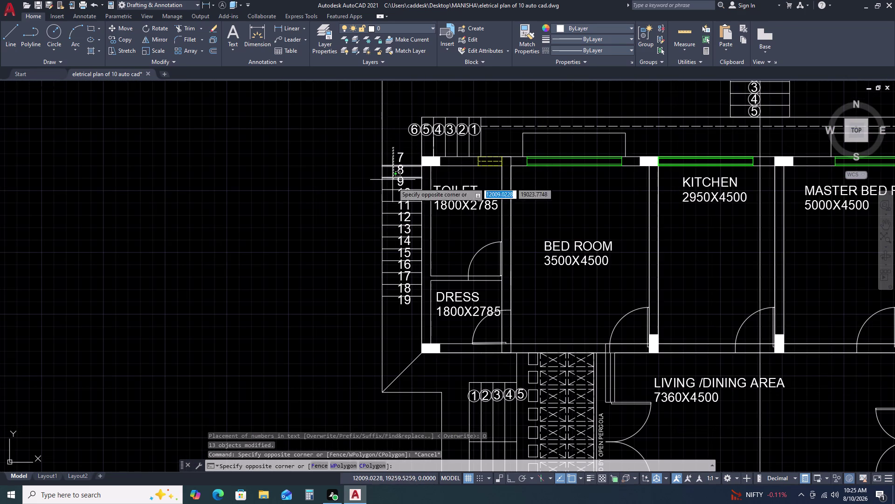
click(415, 317)
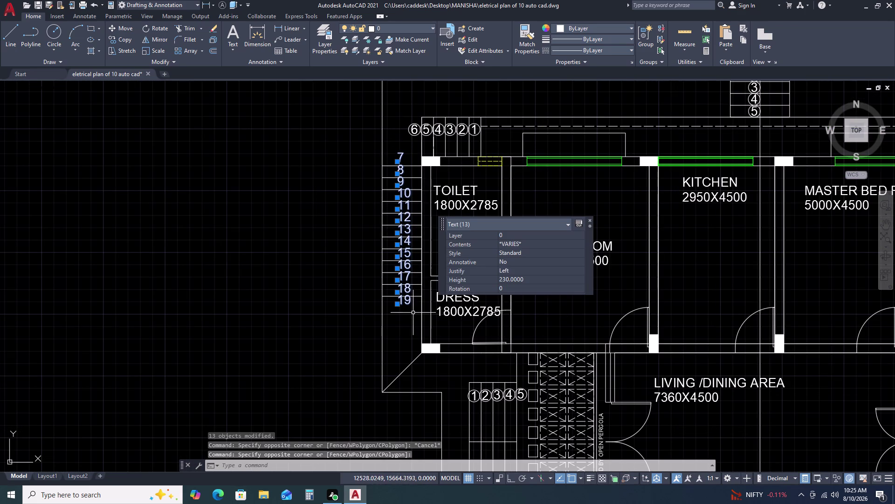
key(t)
key(c)
key(space)
key(Escape)
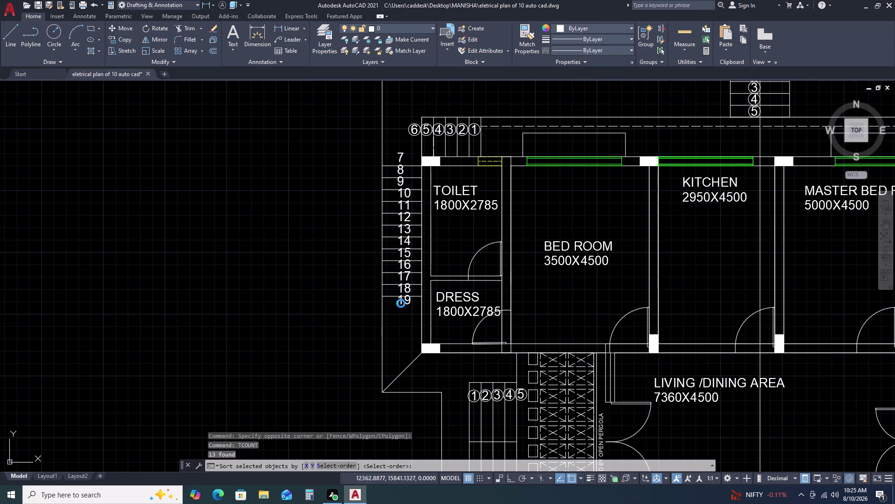
click(389, 145)
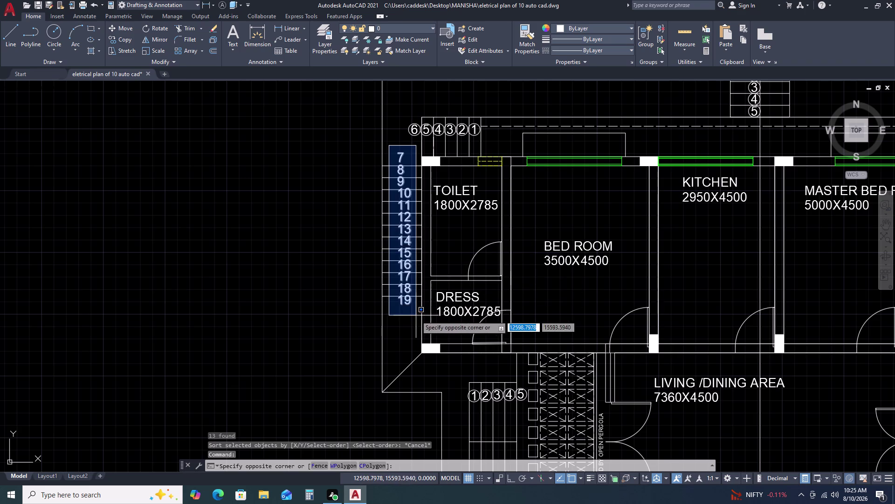
Enclose step numbers 7 to 19 in circles with TCIRCLE at the default offset.
click(416, 316)
text(TC)
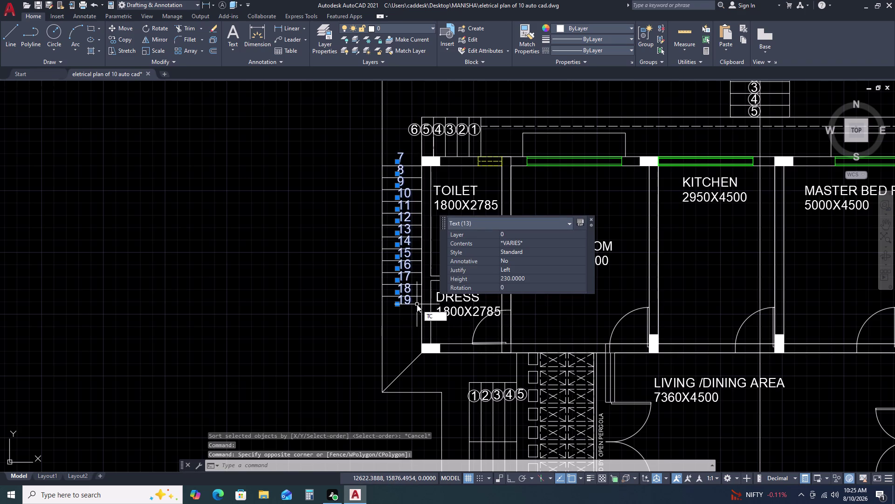
key(i)
key(space)
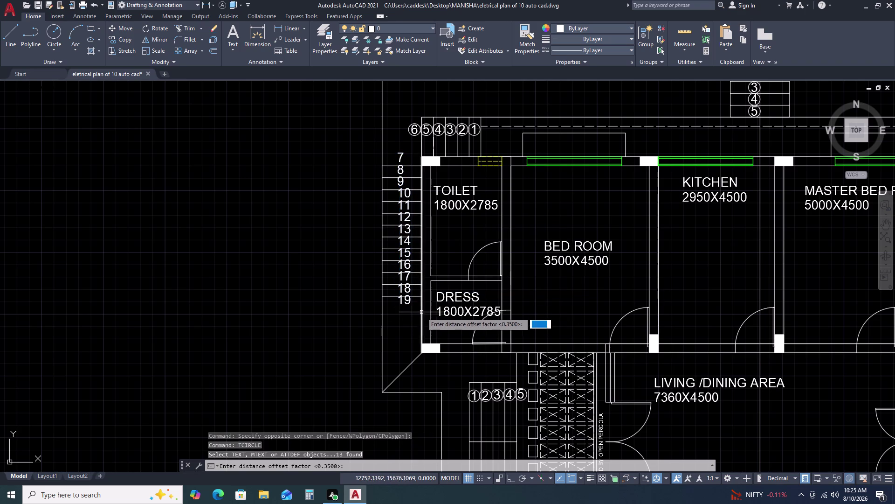
key(space)
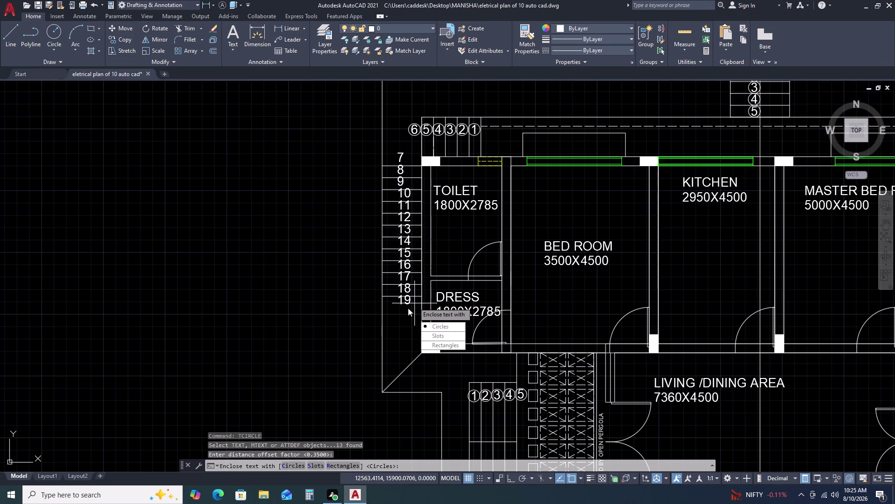
drag(437, 322, 414, 302)
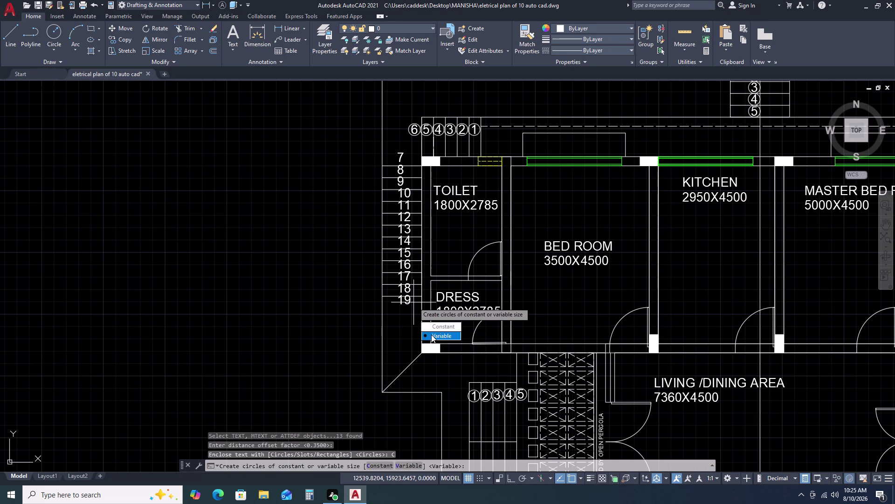
drag(432, 334, 413, 302)
scroll(up, 3)
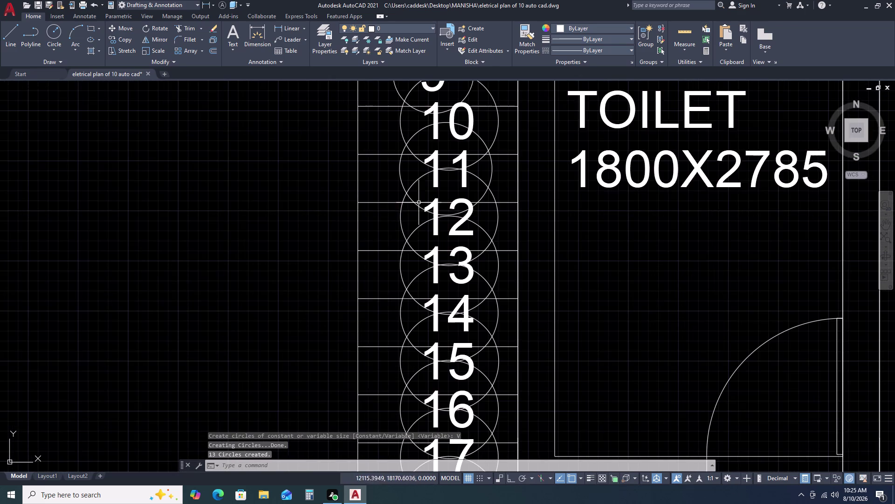
scroll(down, 3)
scroll(up, 3)
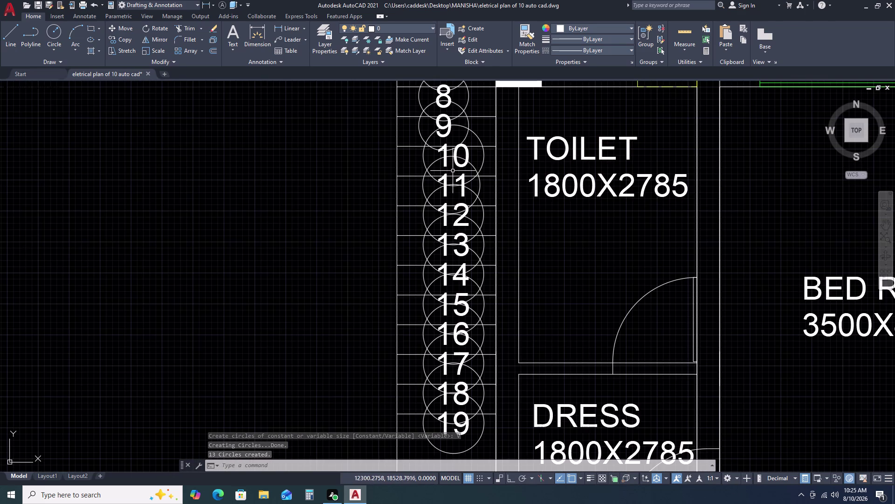
scroll(down, 3)
scroll(up, 3)
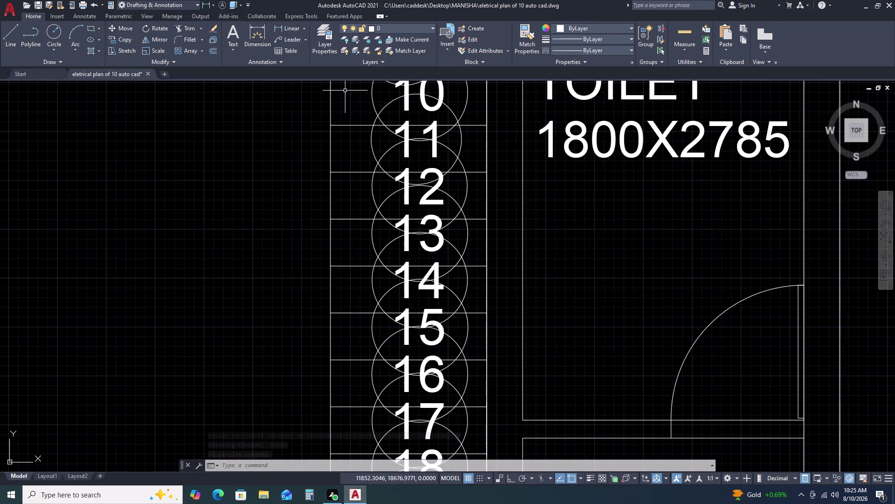
Clear an earlier circle selection and select circles 10 and 11.
click(360, 91)
scroll(down, 3)
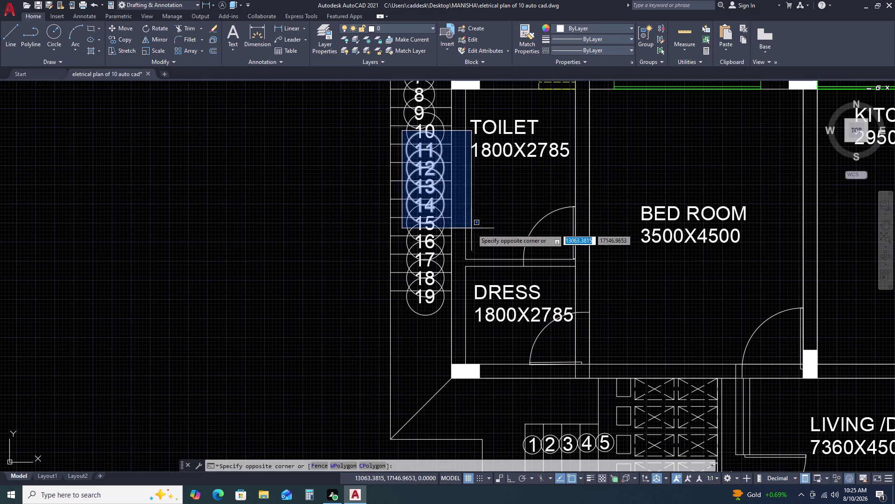
click(452, 325)
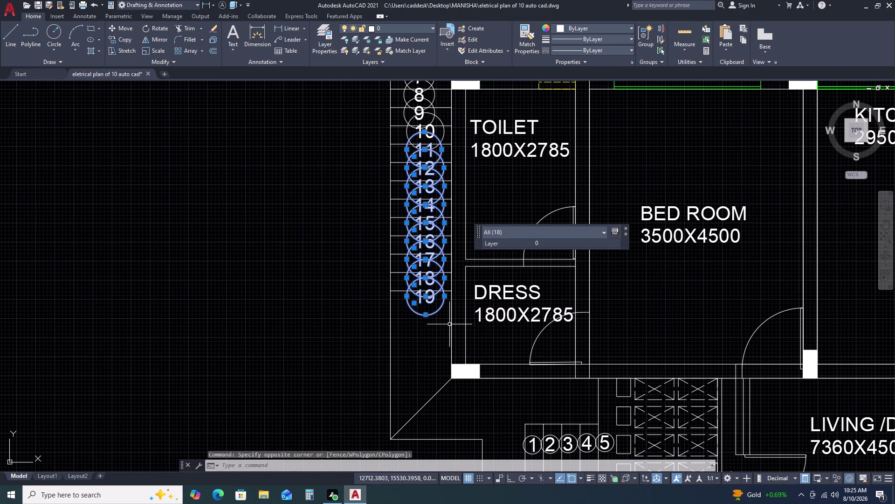
key(Escape)
key(Escape)
scroll(up, 3)
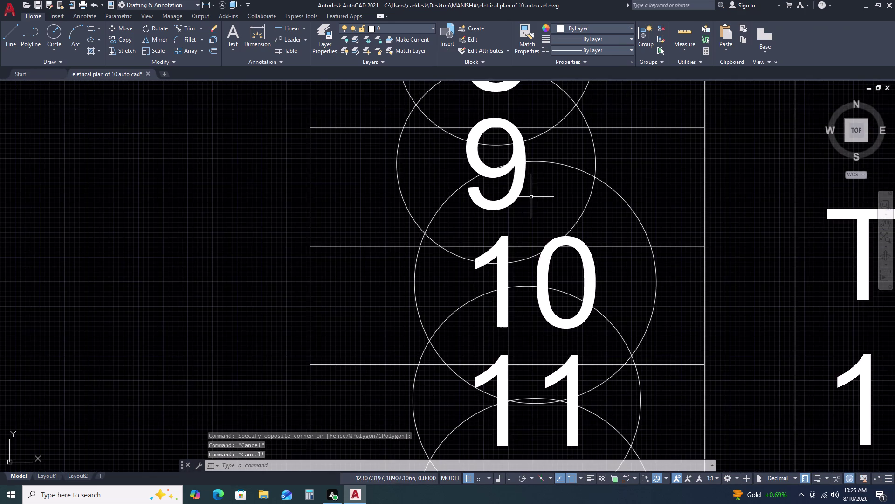
scroll(down, 3)
scroll(up, 3)
click(604, 246)
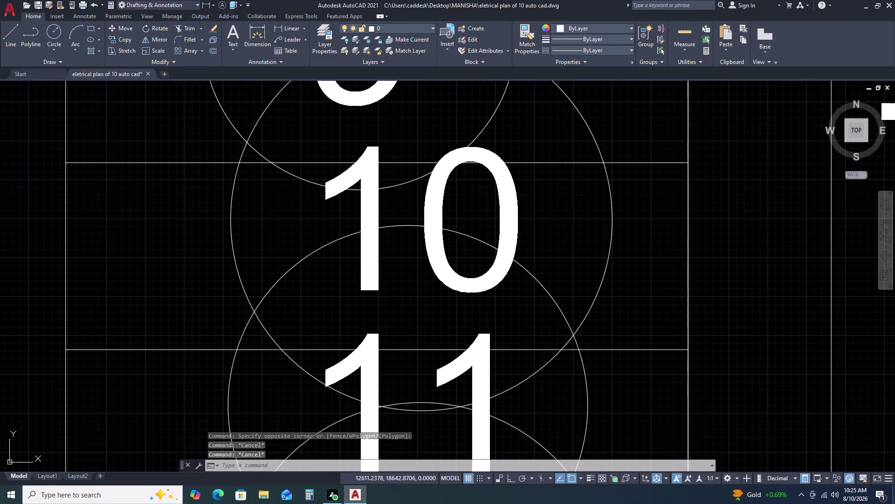
click(554, 332)
scroll(down, 3)
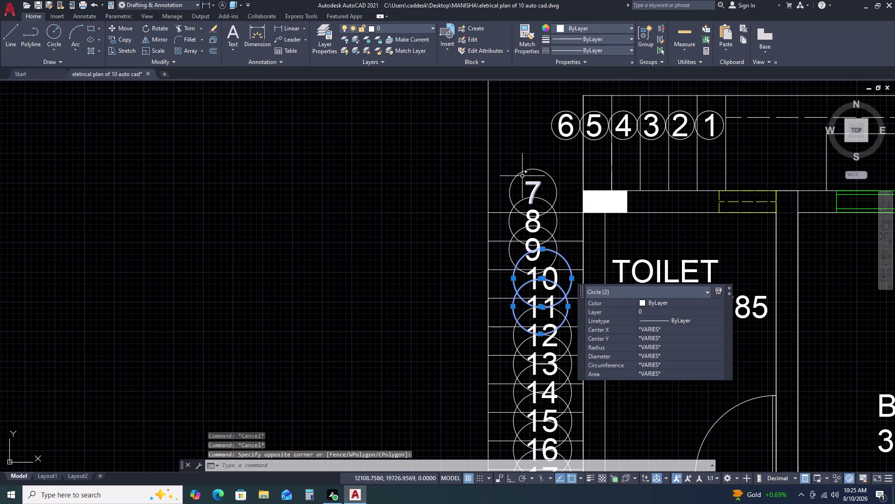
scroll(up, 3)
Window-select circles 12 through 19 down the staircase column.
scroll(down, 3)
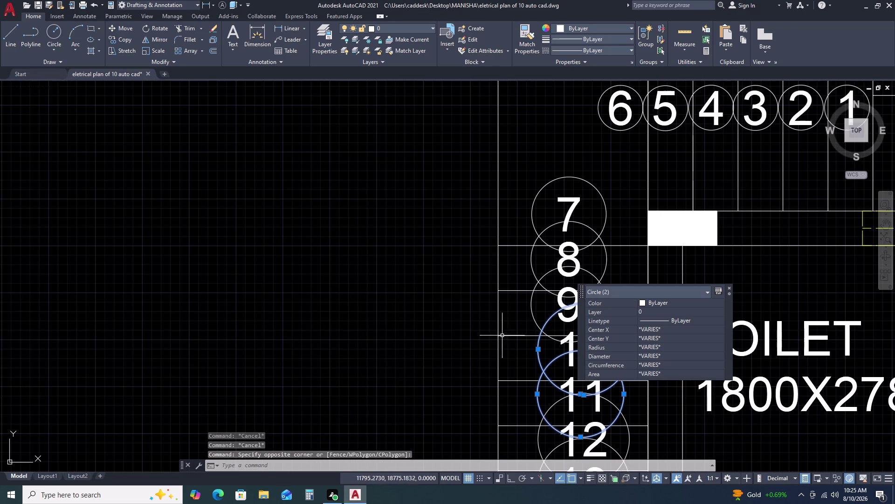
middle_drag(502, 335, 459, 144)
middle_click(456, 136)
middle_click(454, 127)
scroll(up, 3)
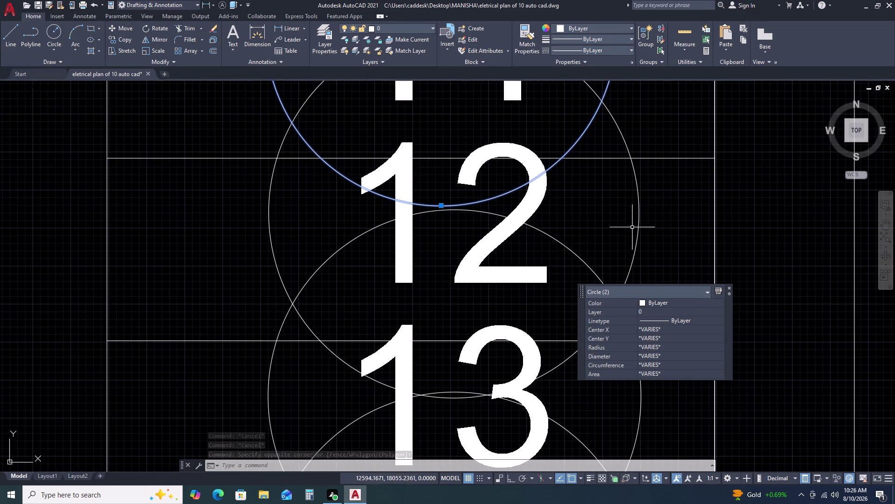
click(649, 218)
click(563, 286)
scroll(down, 3)
middle_drag(525, 344, 503, 286)
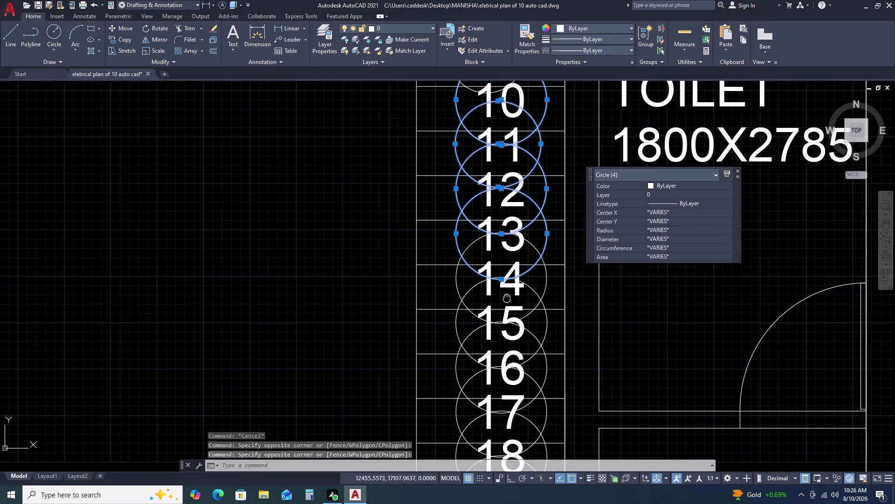
middle_drag(502, 286, 461, 186)
middle_drag(452, 164, 448, 157)
scroll(up, 3)
click(524, 153)
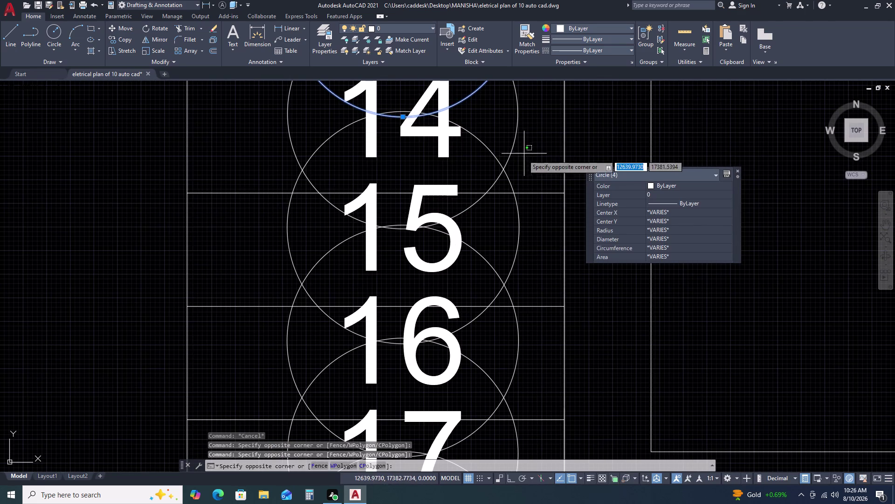
click(474, 168)
scroll(down, 3)
scroll(up, 3)
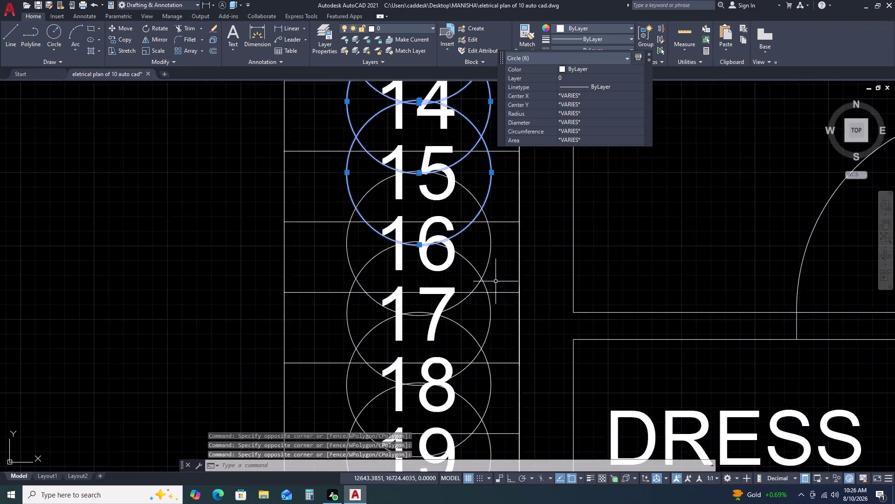
scroll(up, 3)
click(496, 242)
click(432, 288)
scroll(down, 3)
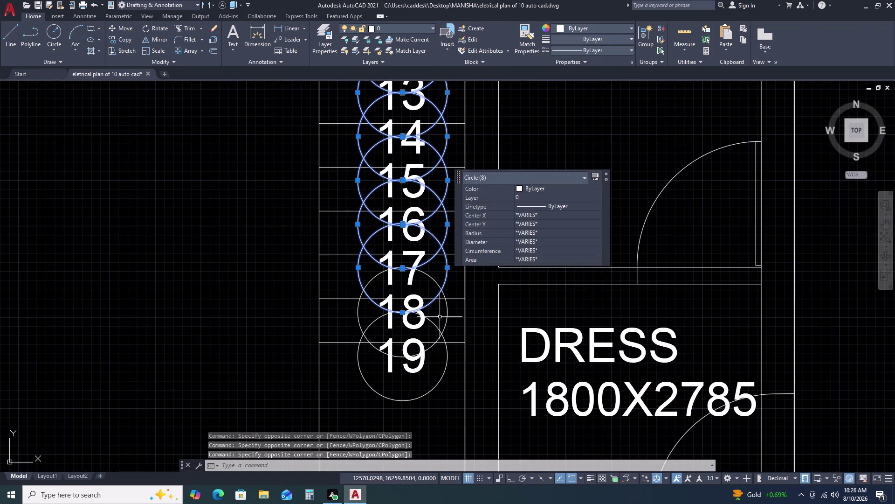
scroll(up, 3)
click(448, 321)
double_click(400, 348)
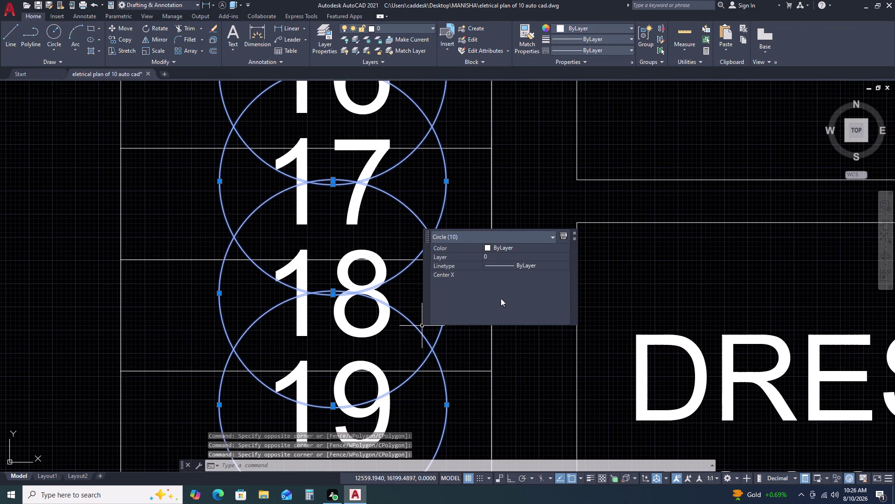
Set the selected circles' radius to 160 in Quick Properties.
click(510, 291)
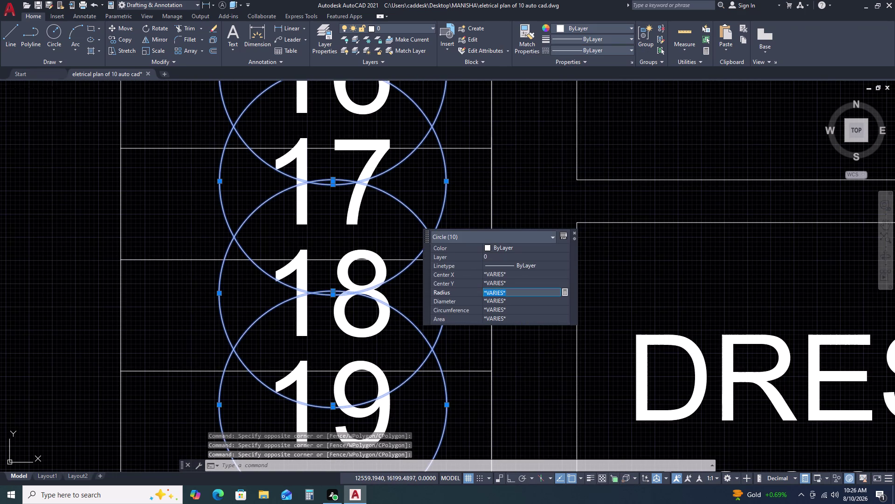
key(2)
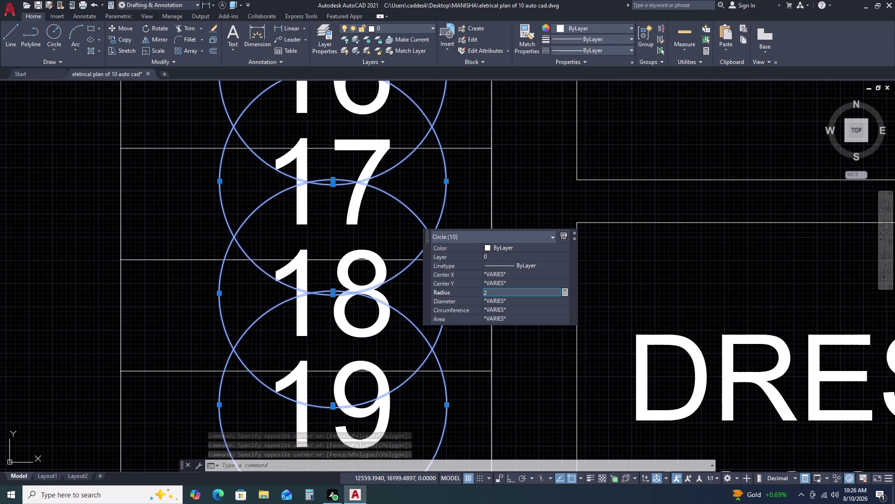
key(BackSpace)
key(1)
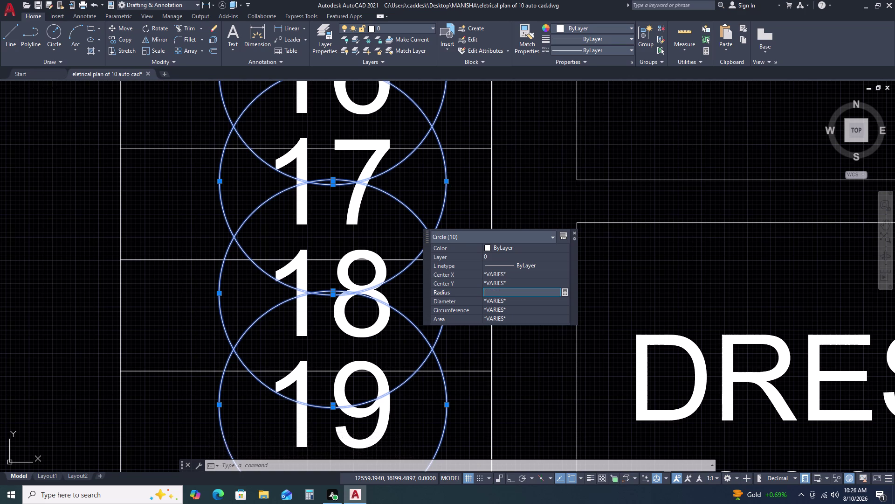
key(7)
key(BackSpace)
key(6)
key(0)
key(Return)
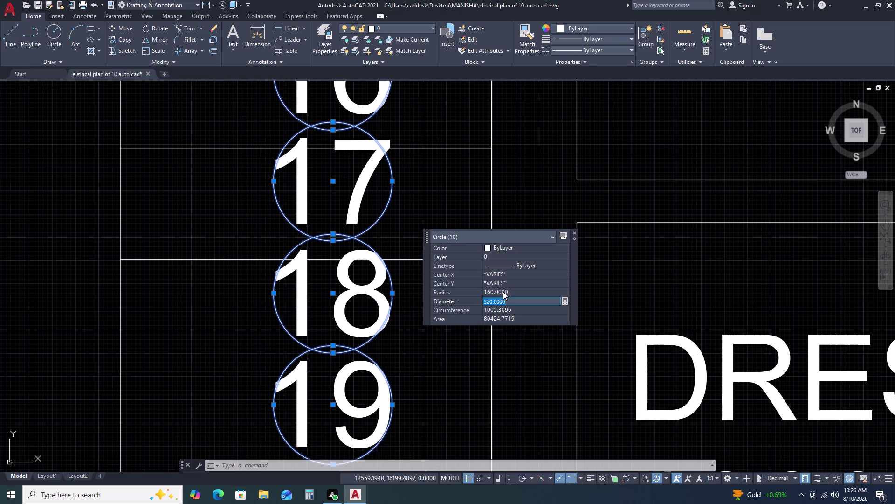
scroll(down, 3)
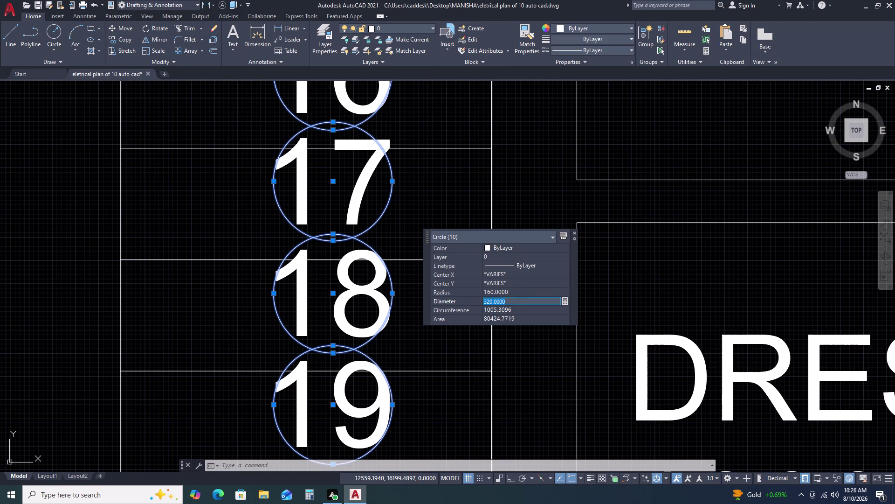
Change the circles' radius to 170 and clear the selection.
click(513, 289)
key(1)
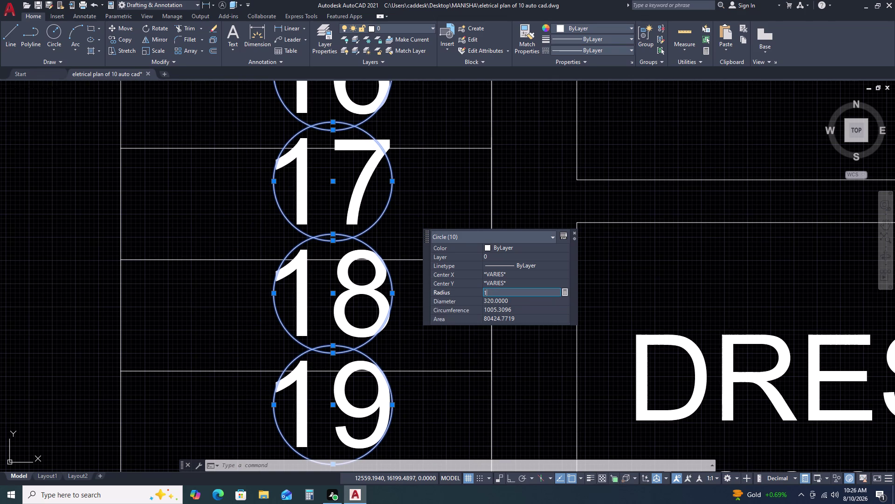
text(70)
key(Return)
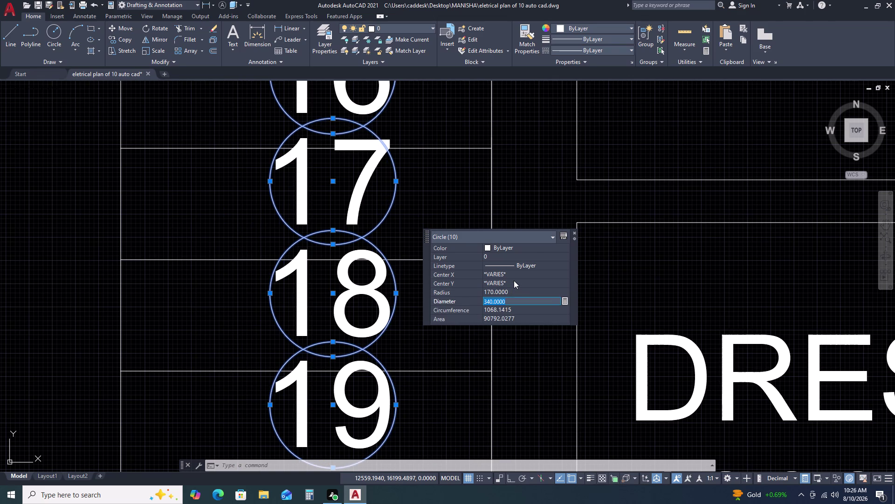
scroll(down, 3)
key(Escape)
scroll(down, 3)
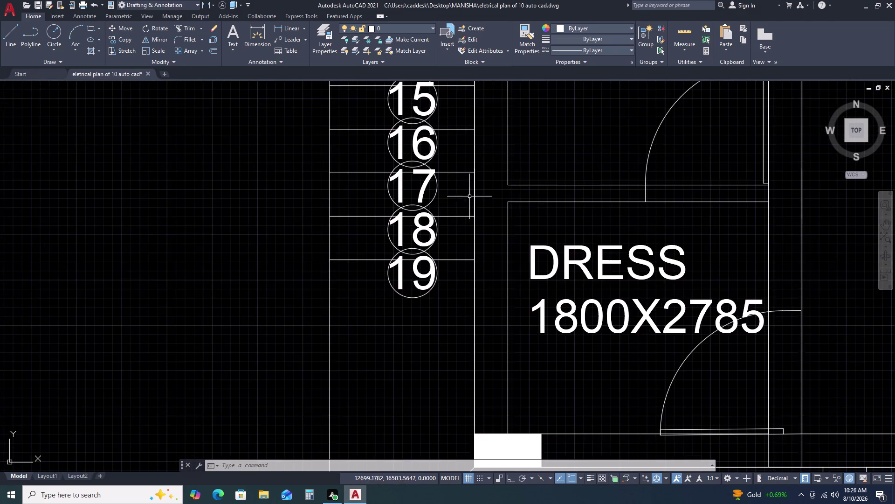
Window-select circles 8 and 9, then add circle 7.
scroll(down, 3)
scroll(down, 3)
middle_drag(455, 127, 451, 242)
middle_click(450, 262)
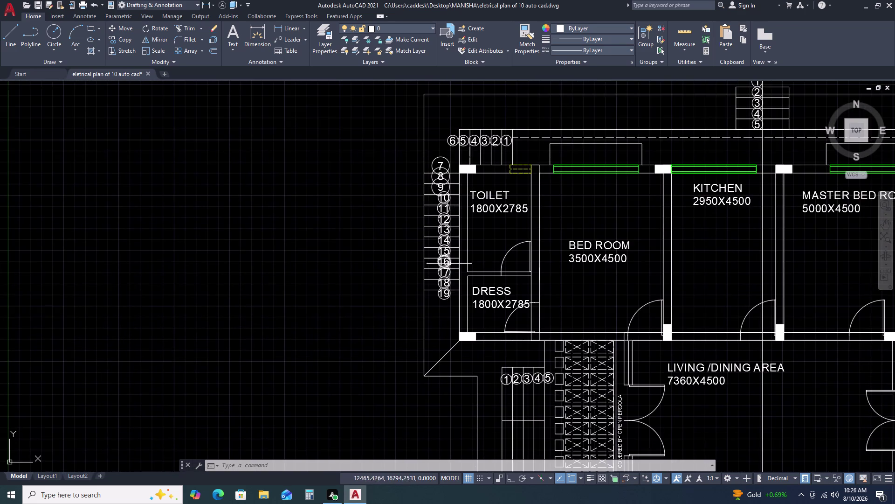
scroll(up, 3)
scroll(down, 3)
scroll(up, 3)
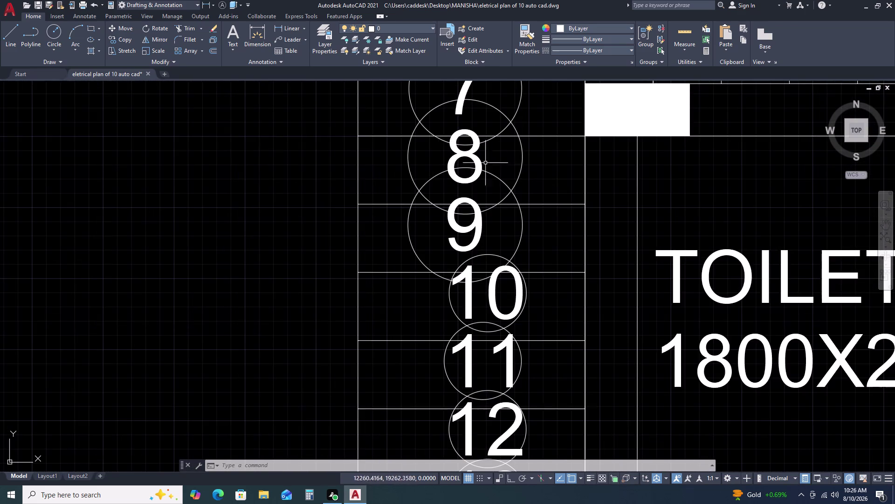
click(536, 162)
click(494, 196)
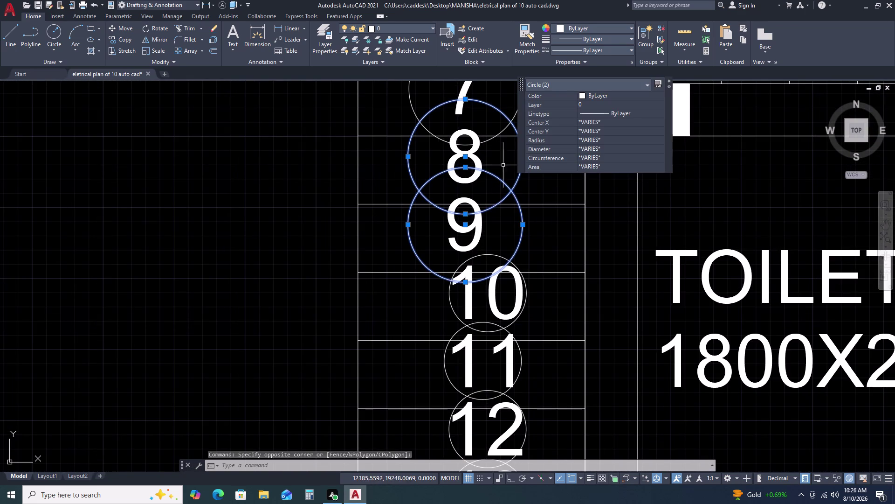
click(521, 117)
click(512, 109)
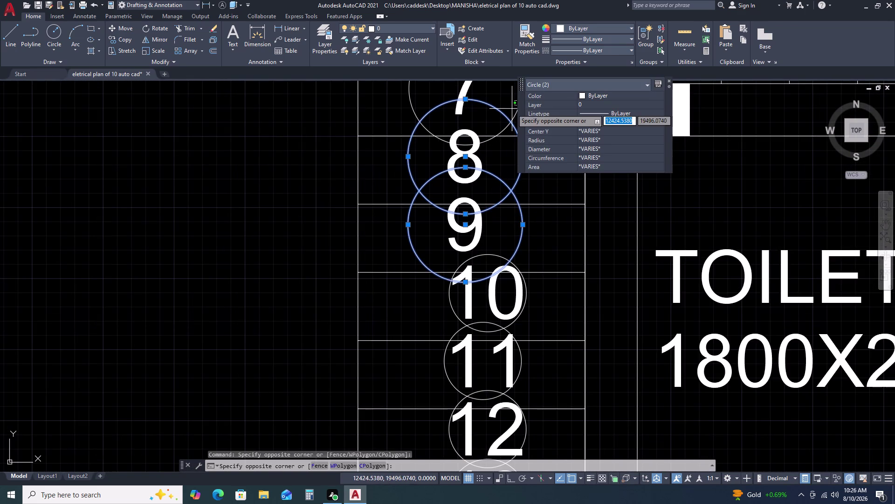
scroll(down, 3)
click(488, 120)
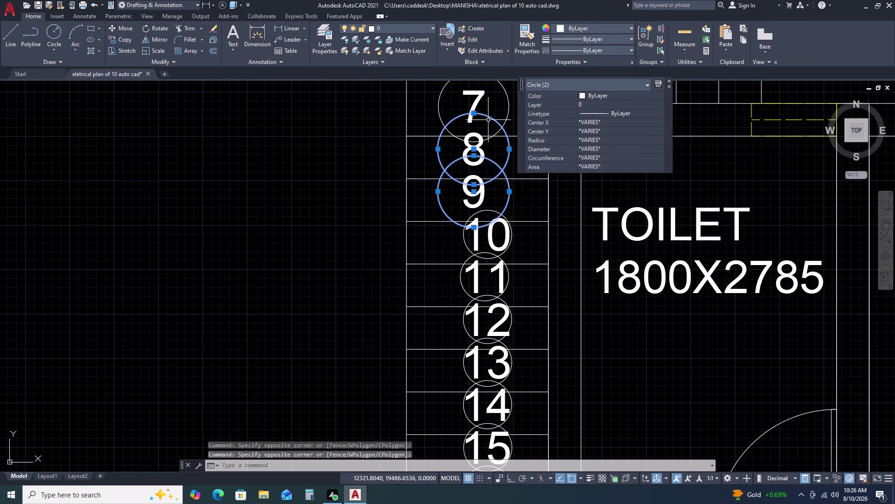
middle_drag(489, 120, 410, 194)
click(436, 168)
click(426, 159)
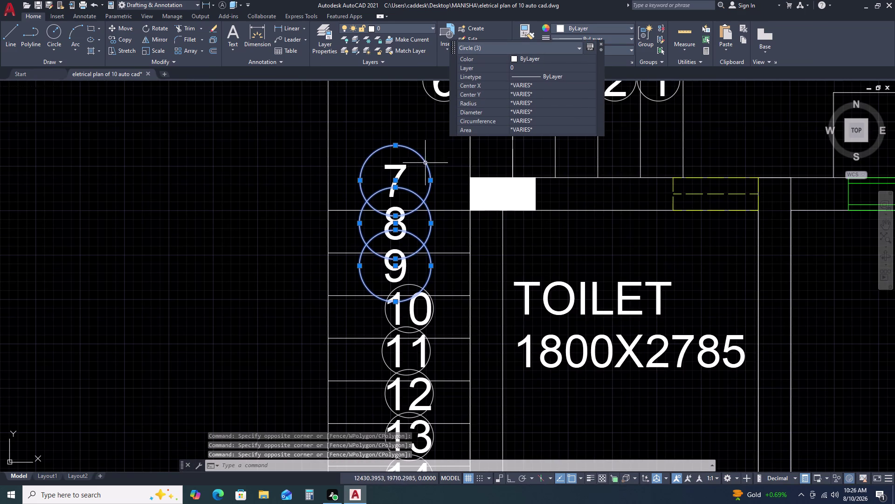
Set the radius of circles 7, 8 and 9 to 150 and clear the selection.
click(542, 103)
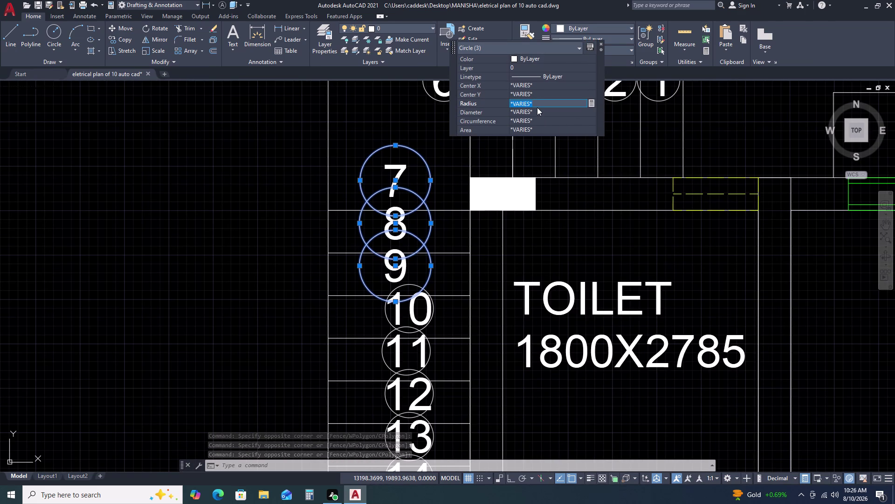
text(15)
key(0)
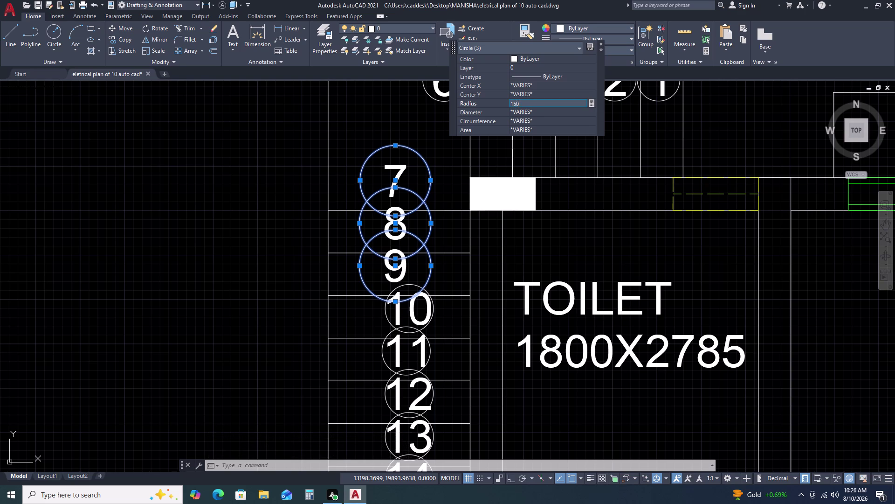
key(Return)
key(Escape)
scroll(down, 3)
key(Escape)
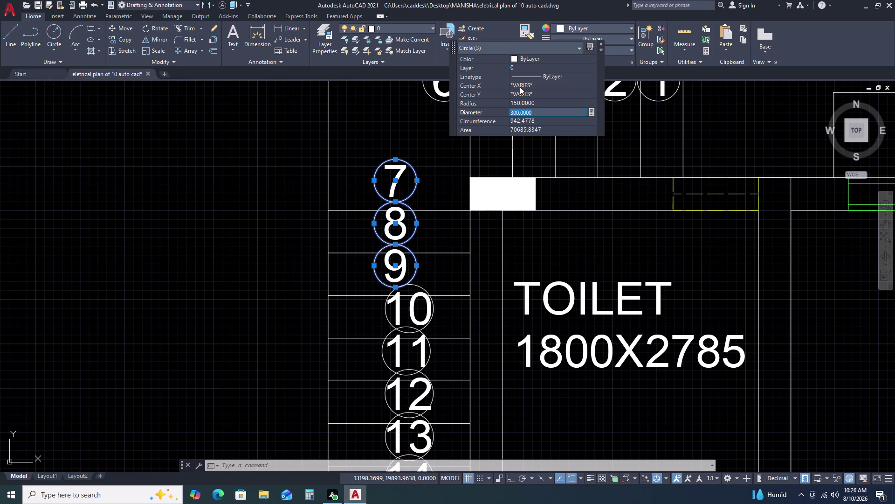
click(601, 43)
key(Escape)
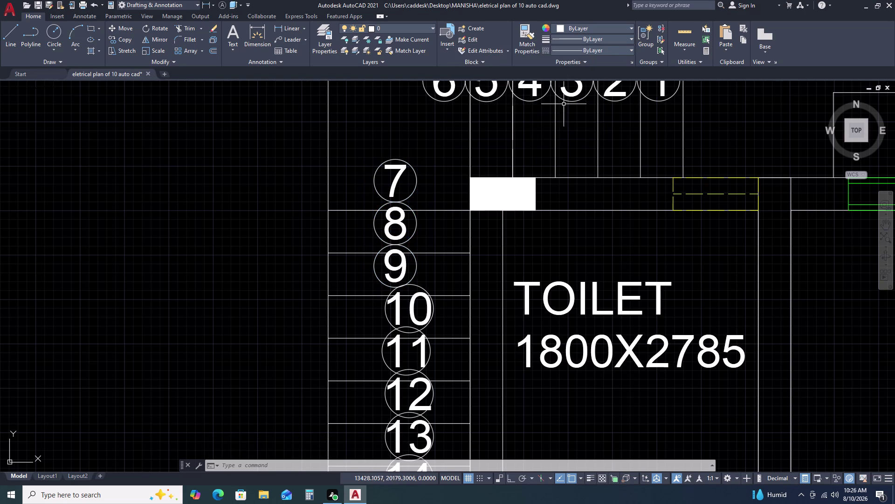
Window-select circles 10 through 19 and move them in line below circle 9.
scroll(down, 3)
scroll(up, 3)
middle_drag(455, 261, 526, 132)
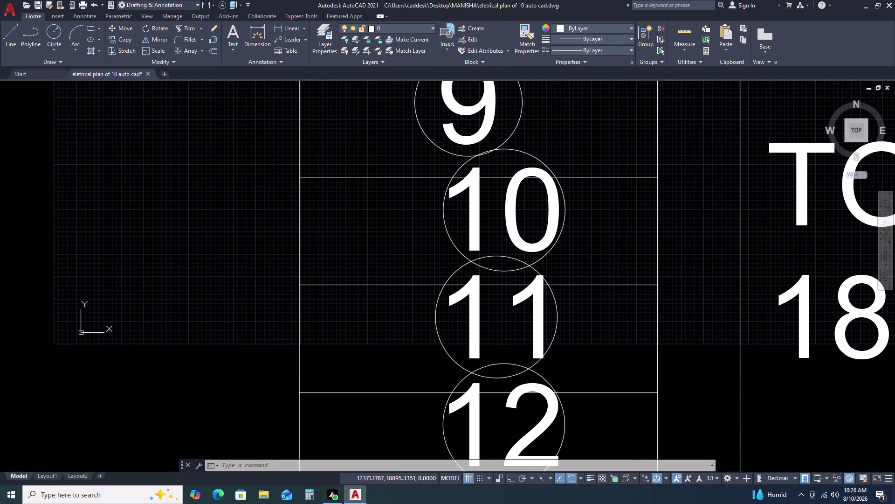
scroll(down, 3)
scroll(down, 3)
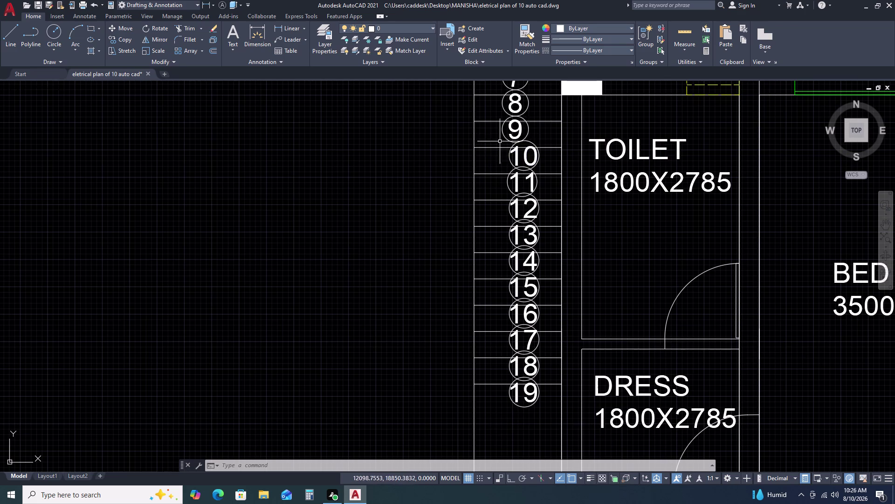
scroll(up, 3)
click(496, 132)
scroll(down, 3)
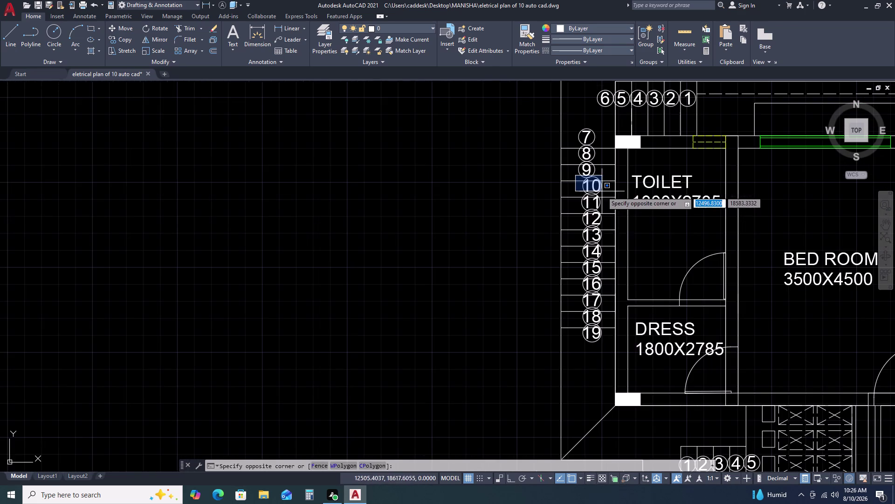
click(610, 364)
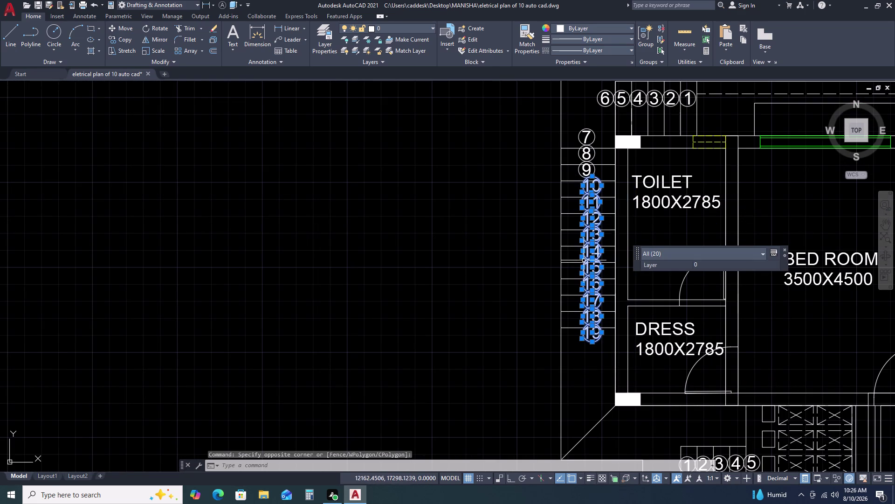
key(m)
key(space)
scroll(up, 3)
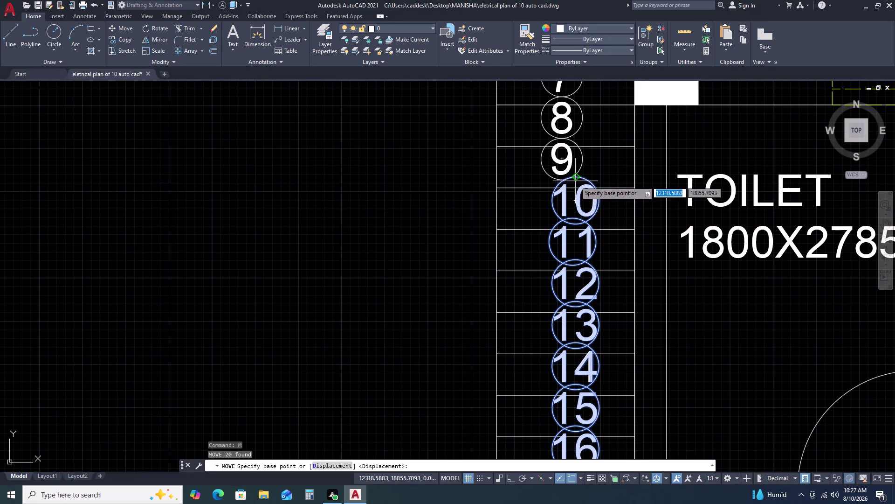
click(578, 179)
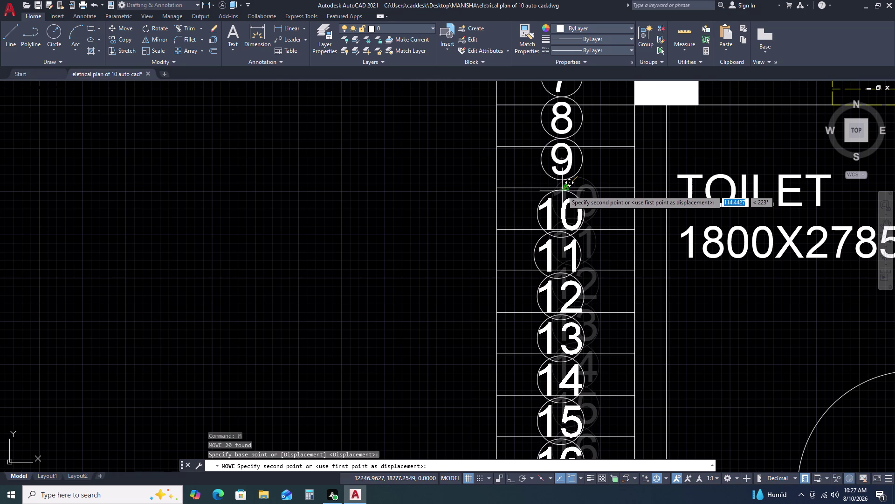
click(562, 190)
scroll(down, 3)
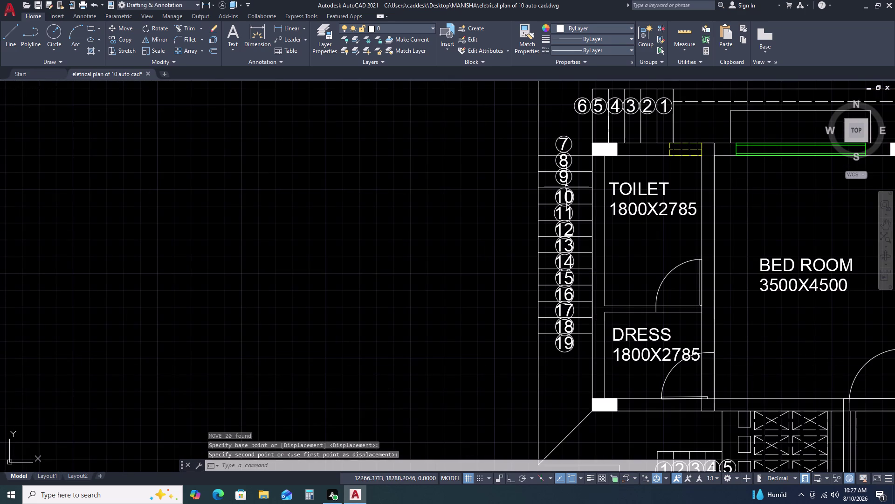
scroll(down, 3)
scroll(down, 3)
middle_drag(661, 276, 556, 231)
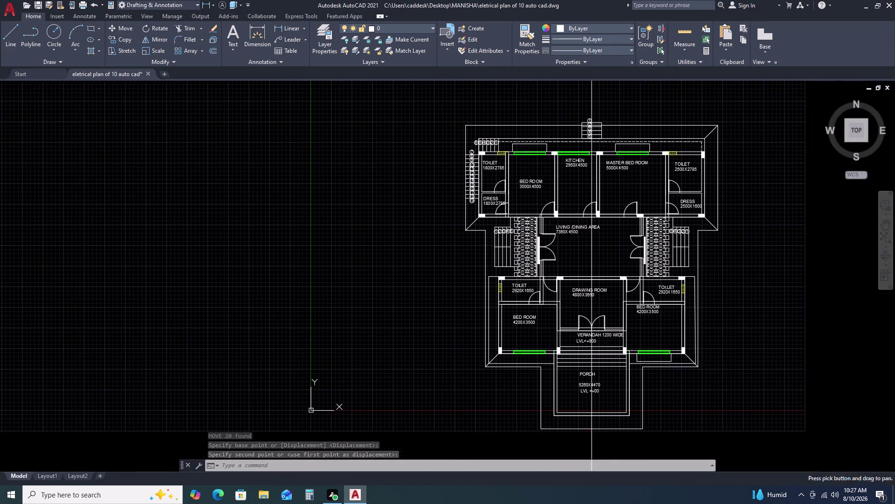
scroll(up, 3)
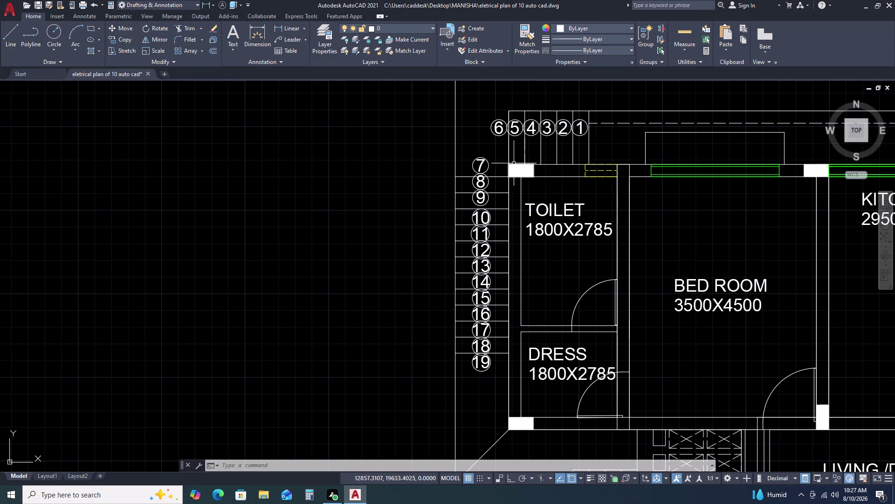
scroll(down, 3)
scroll(up, 3)
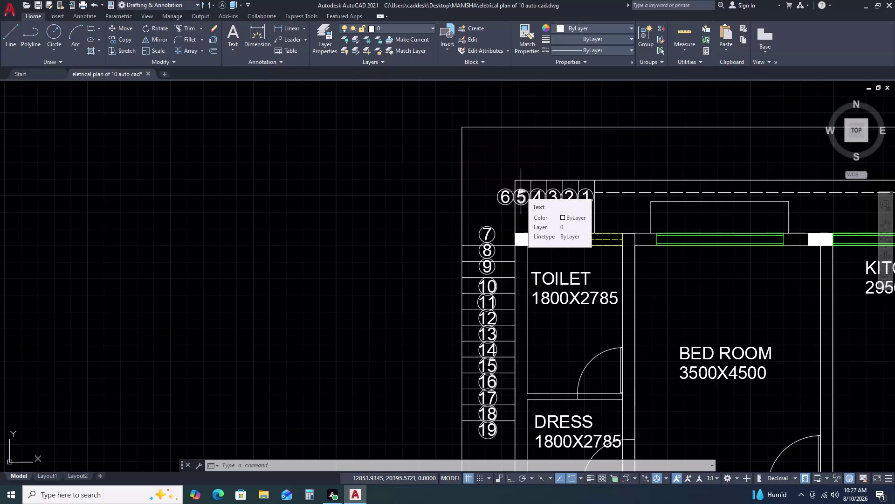
scroll(down, 3)
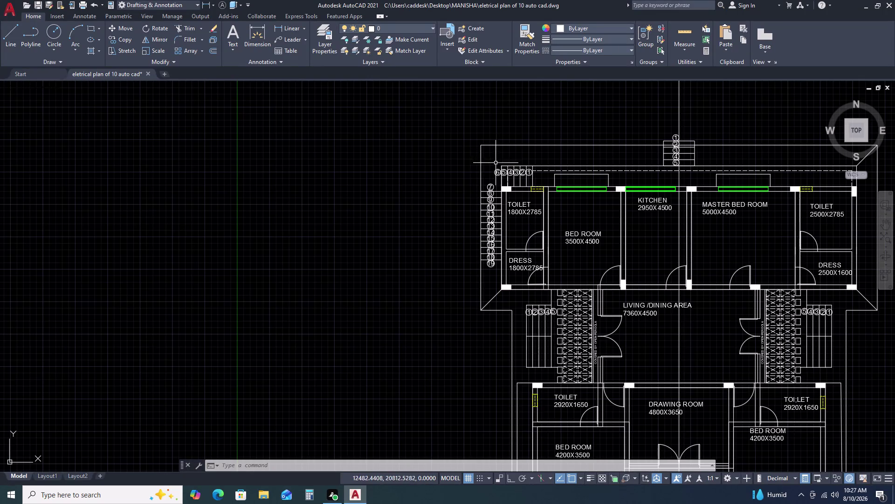
Fillet the top-left outer boundary lines and delete the resulting unwanted arc.
text(F)
key(space)
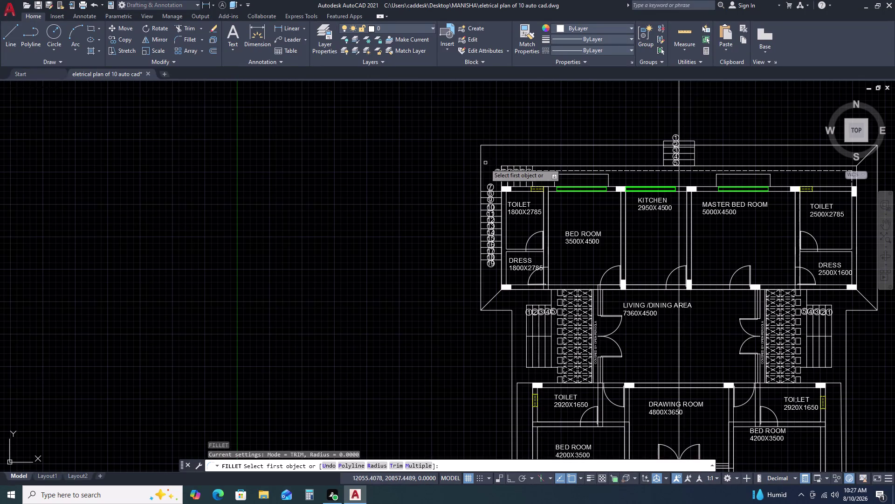
click(481, 181)
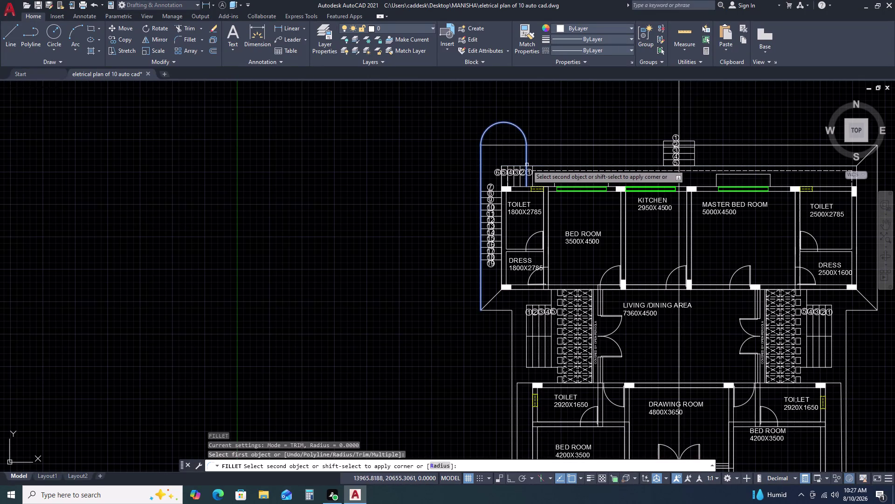
click(527, 165)
drag(537, 114, 525, 119)
click(480, 132)
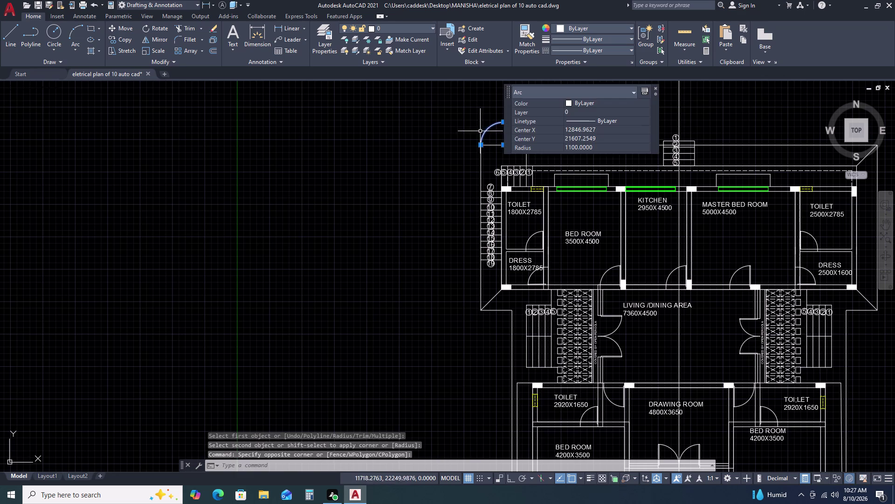
key(Delete)
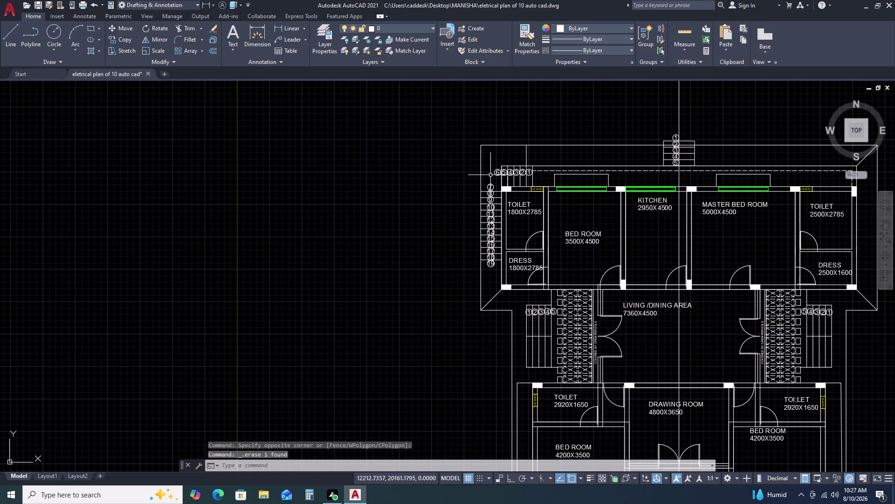
Retry the fillet on the top-left corner lines, then cancel it.
key(f)
key(space)
click(539, 167)
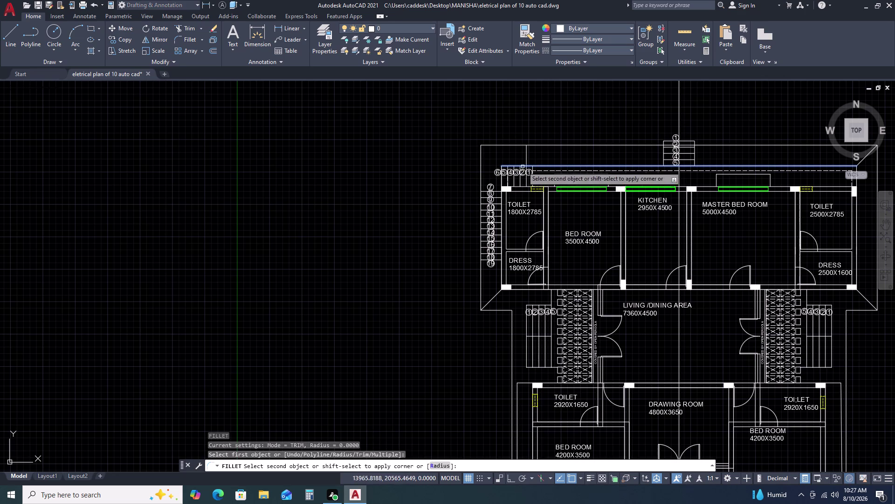
click(480, 185)
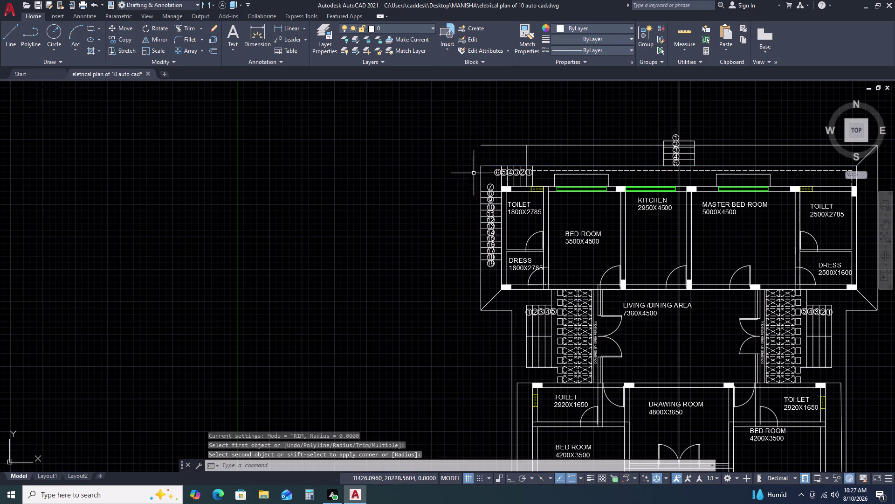
scroll(down, 3)
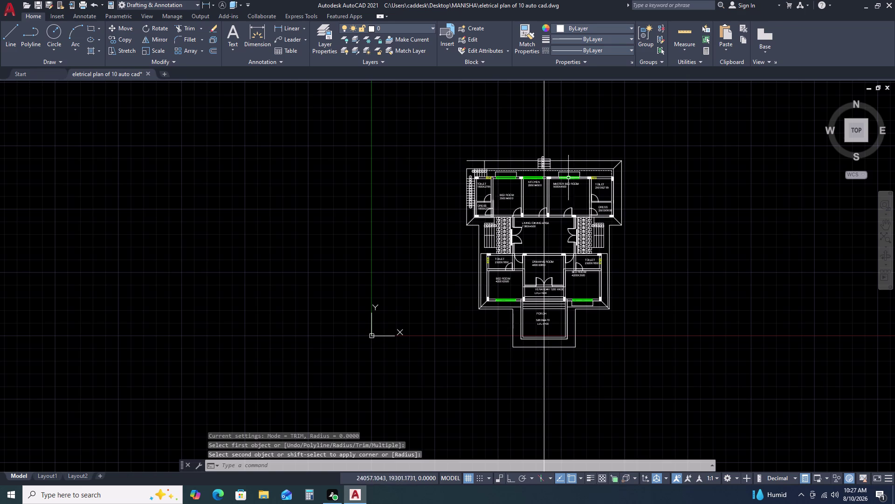
middle_drag(598, 173, 490, 189)
key(Escape)
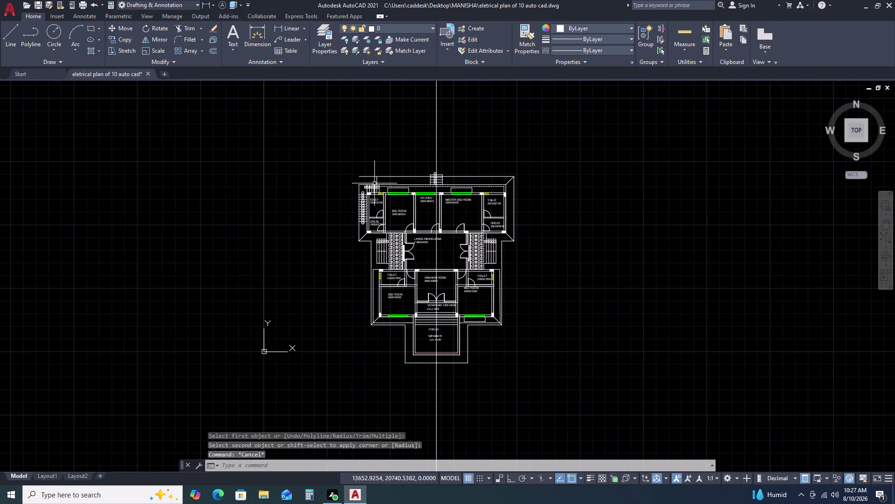
Delete the overlong vertical divider line on the top row of steps.
scroll(up, 3)
scroll(up, 3)
click(402, 163)
click(352, 157)
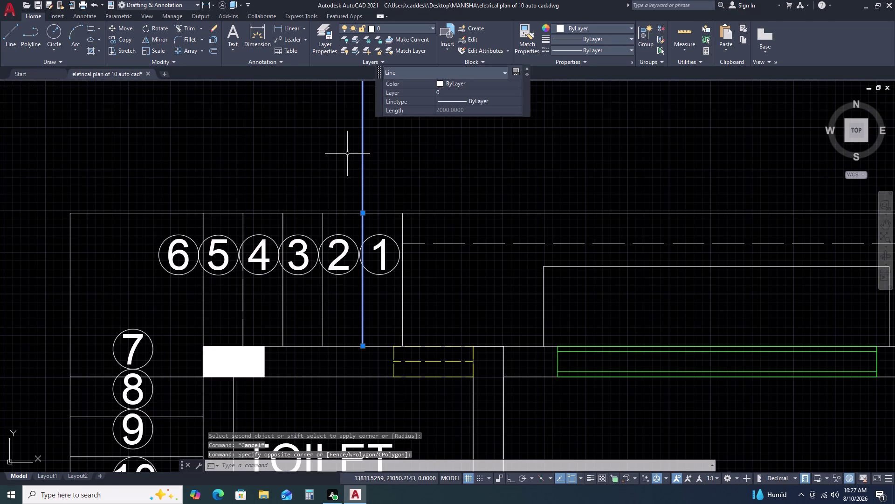
key(Delete)
Start a new line from the step divider, then abandon it.
text(L)
key(space)
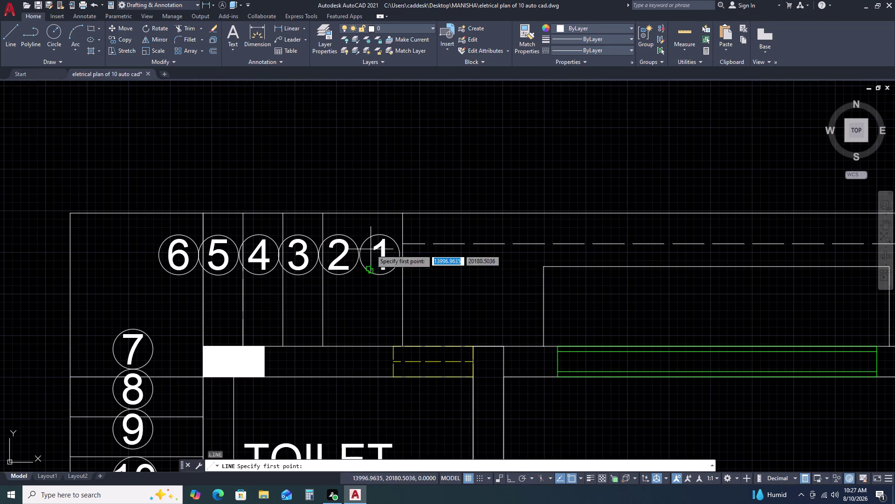
drag(356, 346, 356, 339)
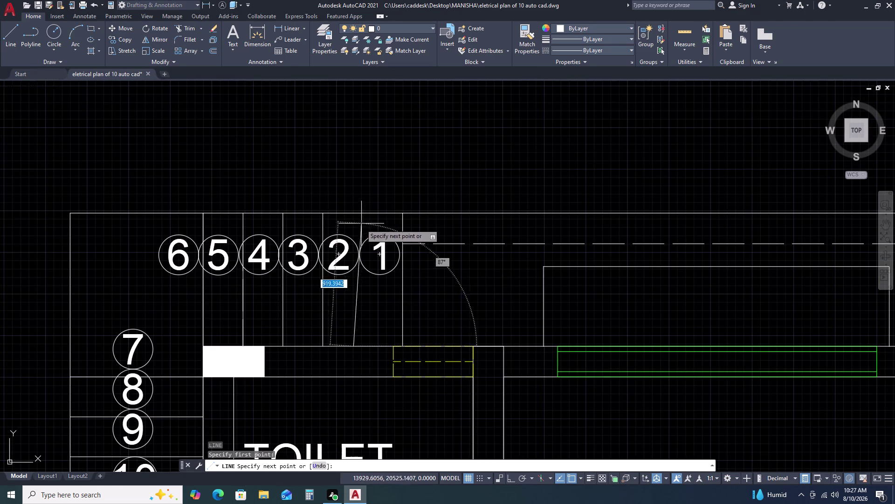
key(Escape)
key(space)
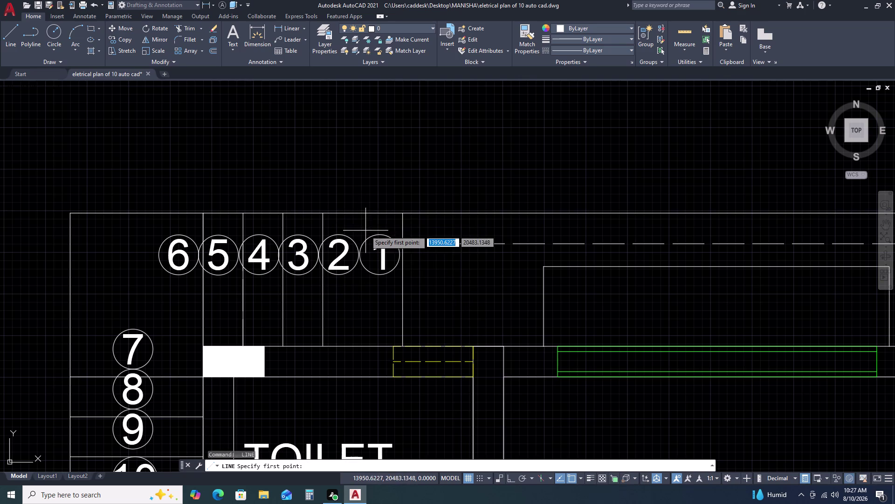
key(Escape)
Offset the divider beside step 1 by 300 toward the left.
click(408, 229)
click(392, 223)
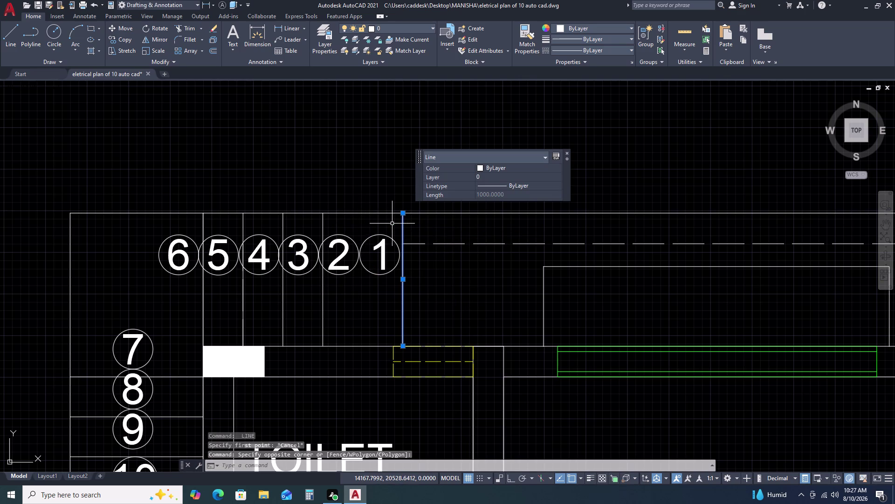
text(O)
key(space)
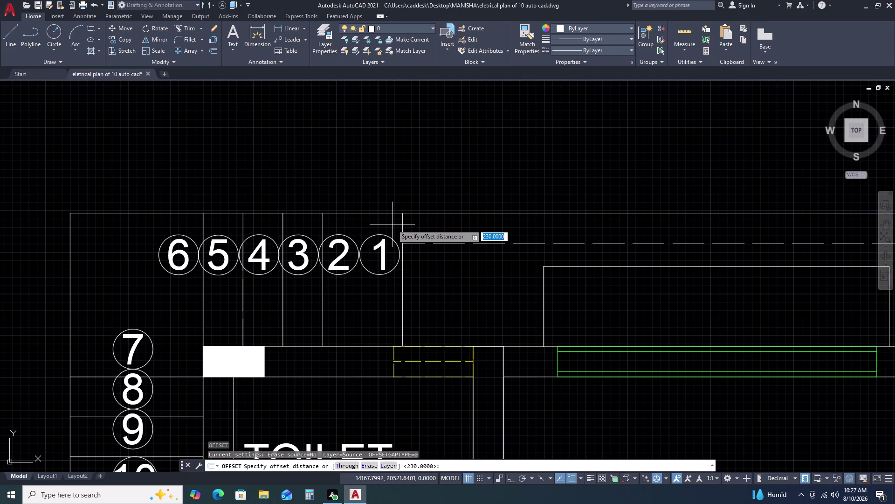
key(3)
text(00)
key(space)
key(Escape)
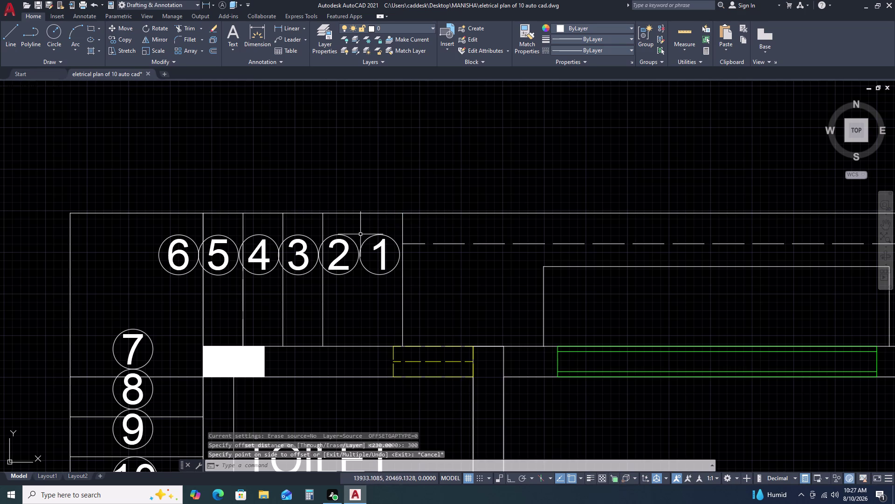
key(space)
key(space)
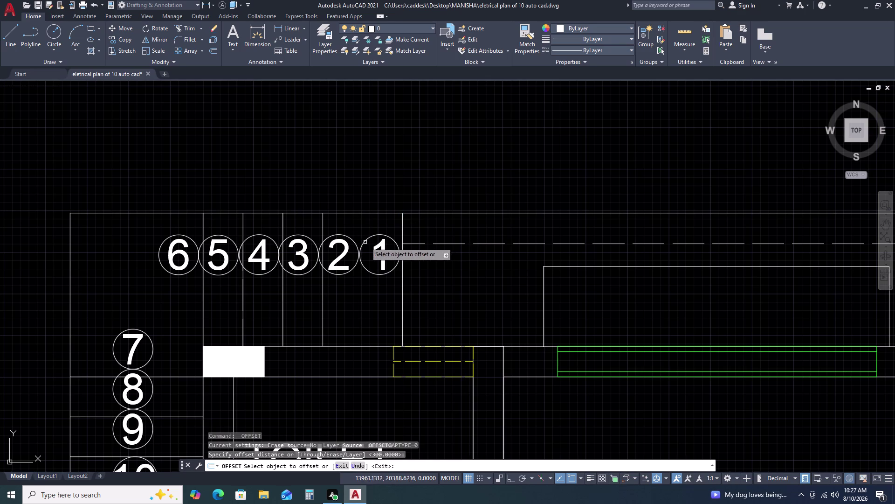
click(402, 225)
click(364, 227)
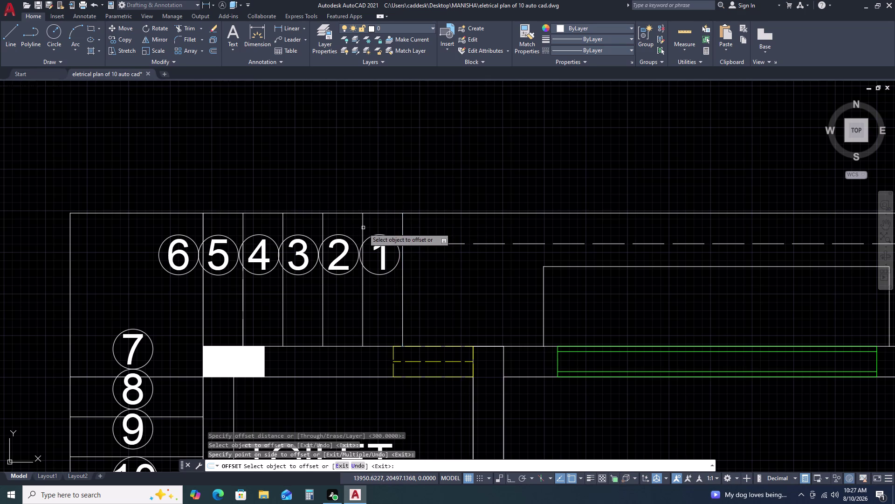
key(Escape)
Move the numeral 1 so it sits centred in its circle.
scroll(up, 3)
drag(444, 245, 439, 233)
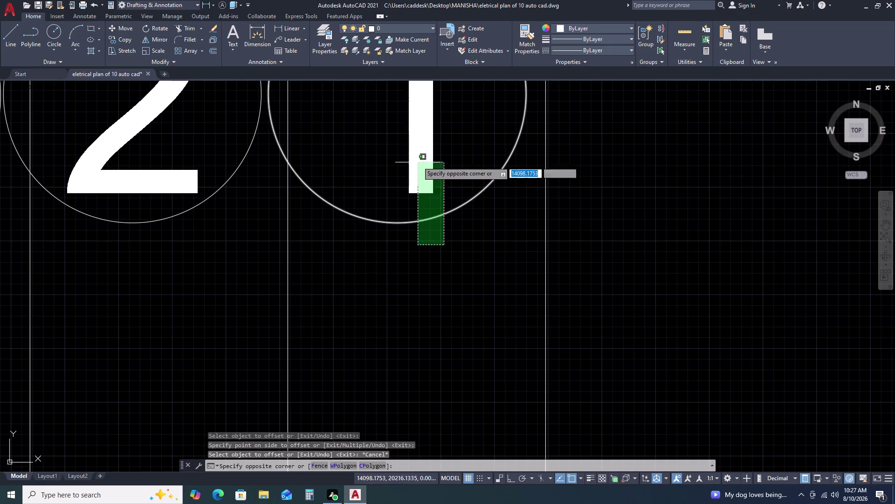
click(418, 157)
text(M)
key(space)
click(406, 176)
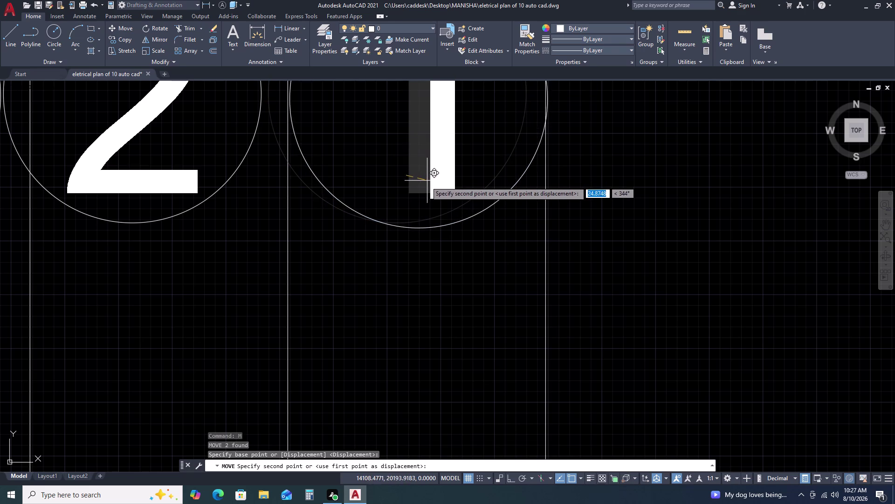
click(423, 185)
scroll(down, 3)
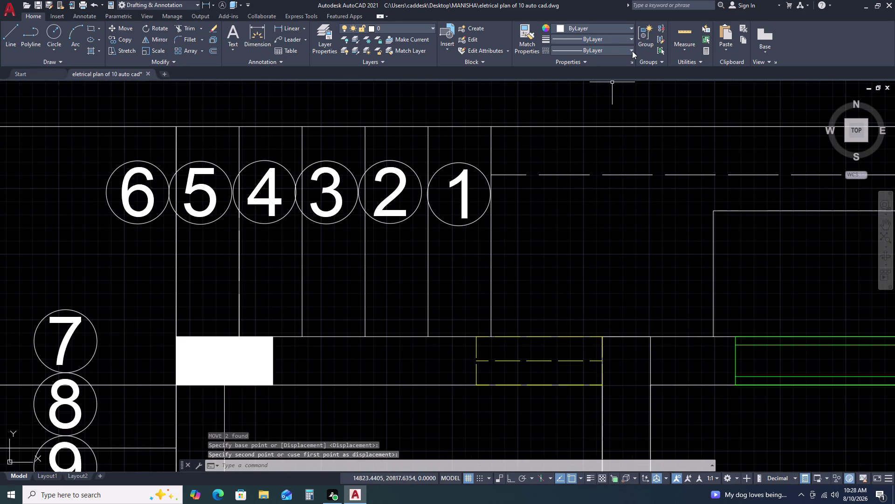
scroll(down, 3)
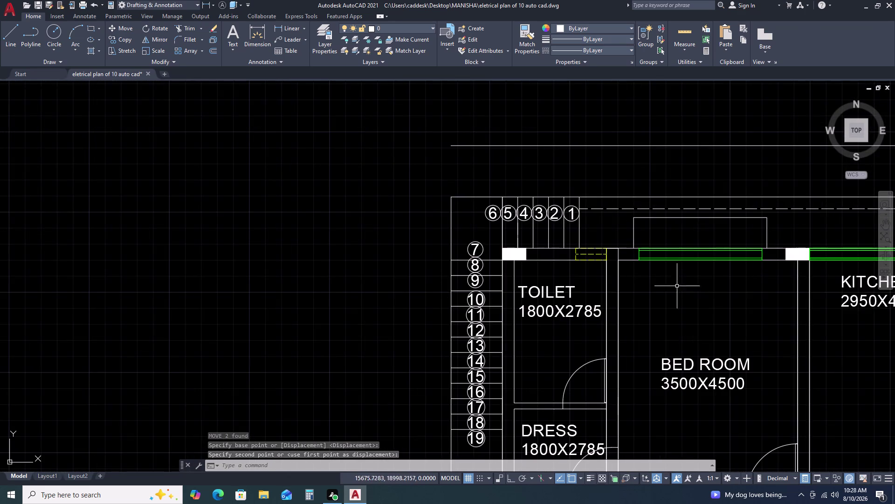
Set up an offset of 1000 on a top-left wall line, then exit.
middle_drag(716, 287, 701, 229)
scroll(down, 3)
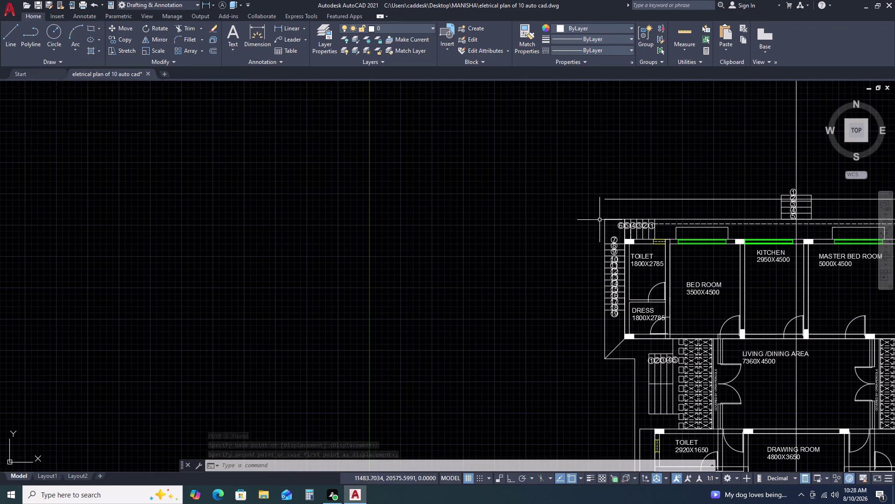
scroll(up, 3)
click(612, 238)
text(O)
key(space)
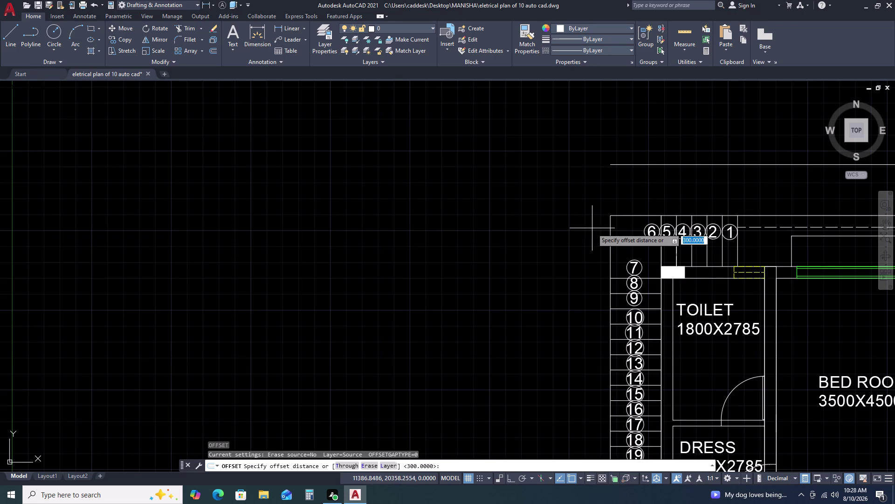
text(100)
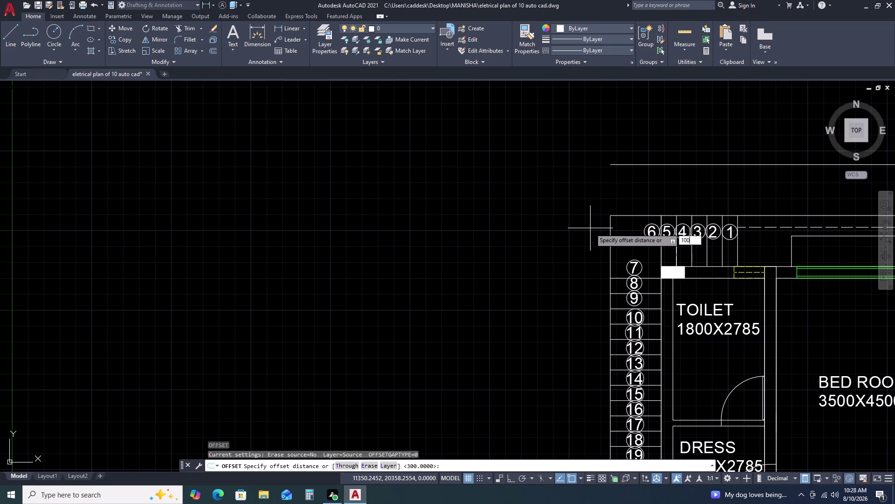
text(0)
key(space)
click(572, 231)
key(Escape)
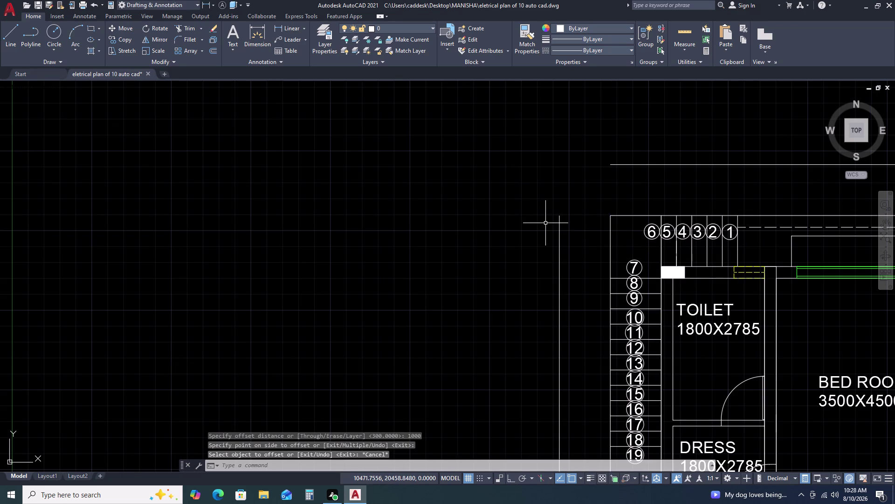
Fillet the top-left outer corner and draw a diagonal to the inner wall corner.
text(F)
key(space)
click(561, 245)
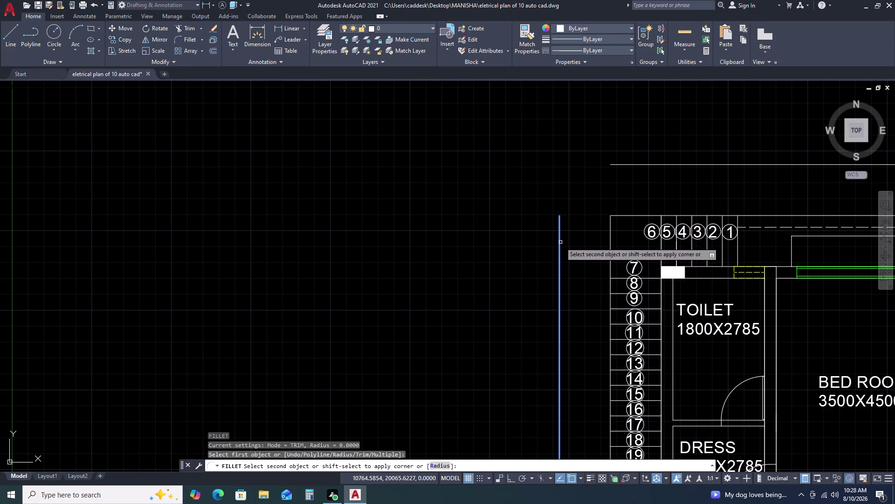
click(624, 164)
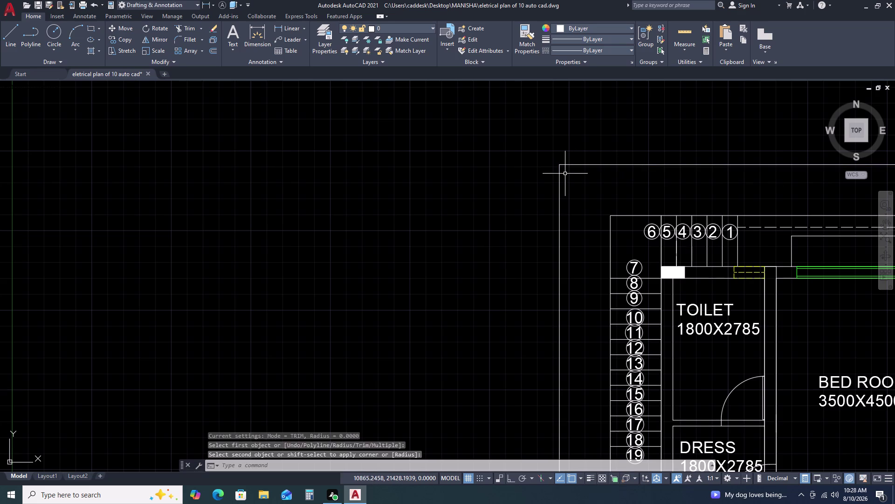
key(Escape)
text(L)
key(space)
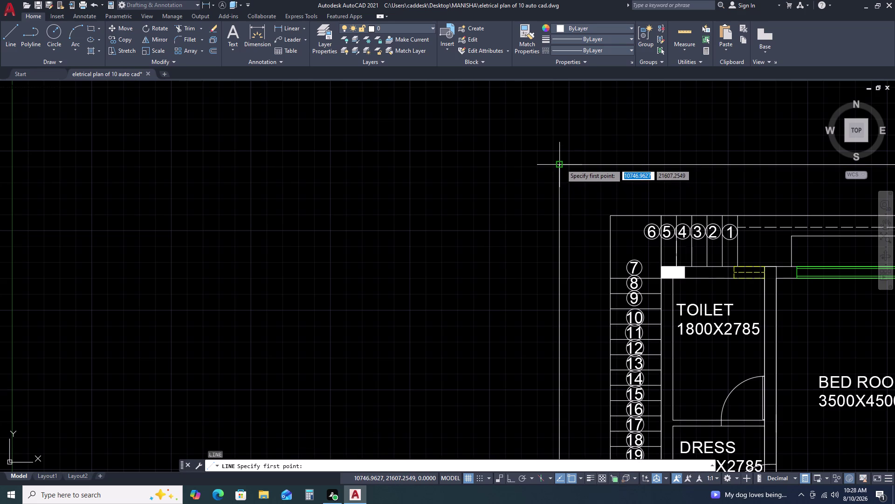
click(561, 164)
click(611, 218)
key(Escape)
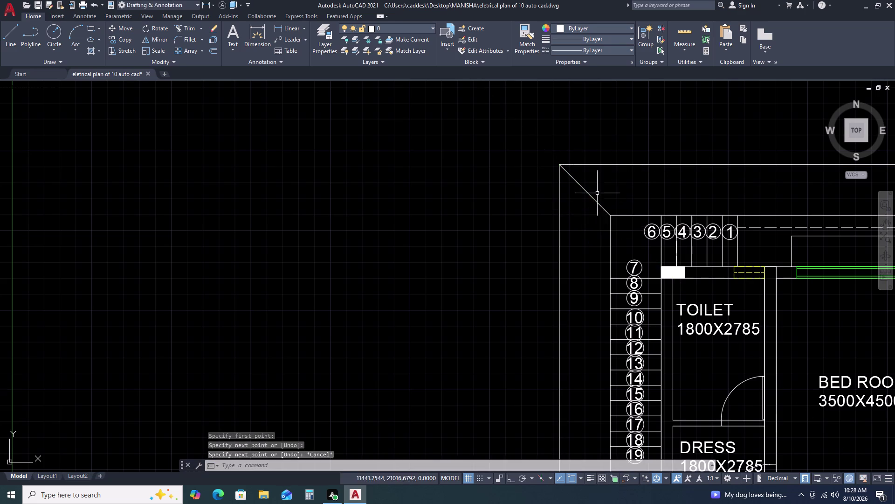
Fillet the corner below the dress room and delete the leftover diagonal line.
scroll(down, 3)
middle_drag(611, 305, 604, 236)
middle_click(603, 230)
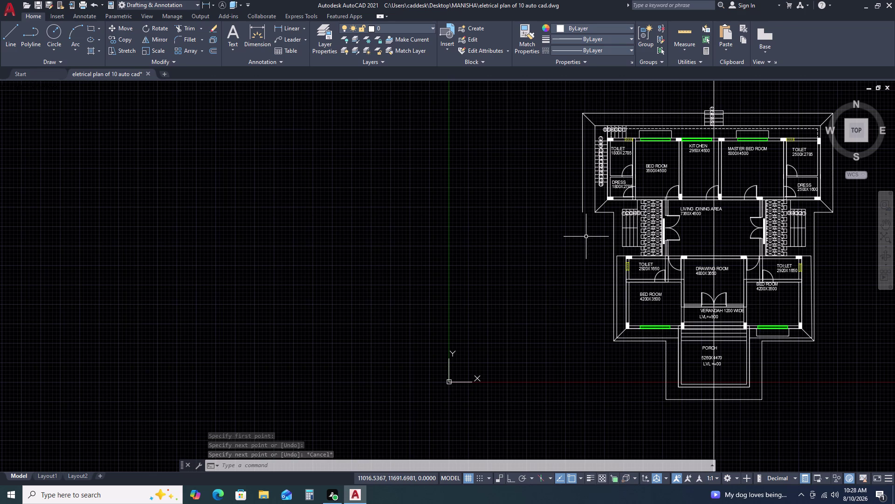
scroll(up, 3)
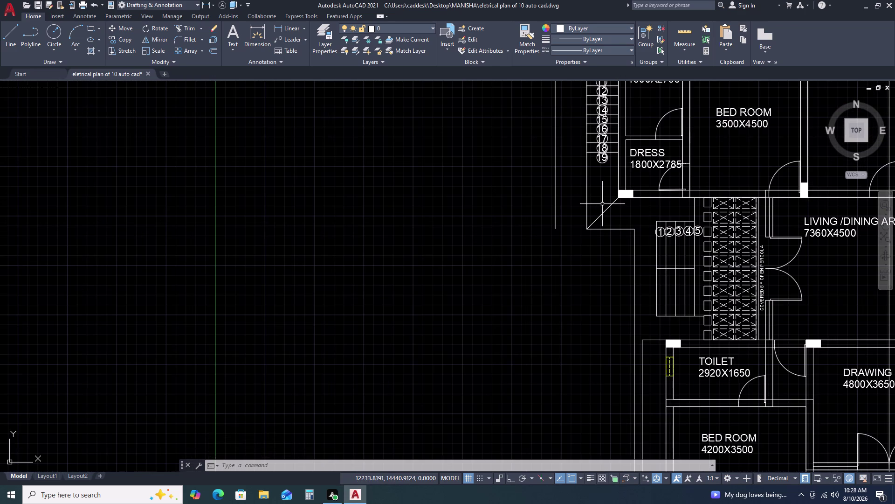
text(F)
key(space)
click(643, 197)
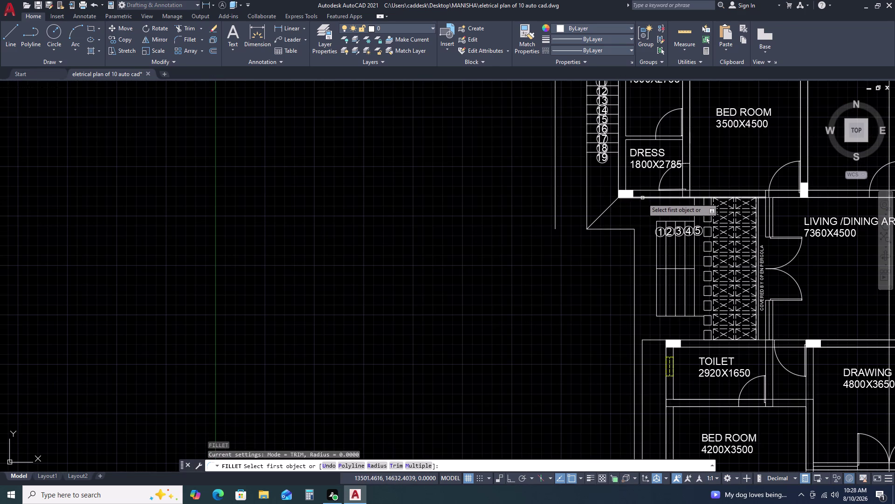
click(588, 186)
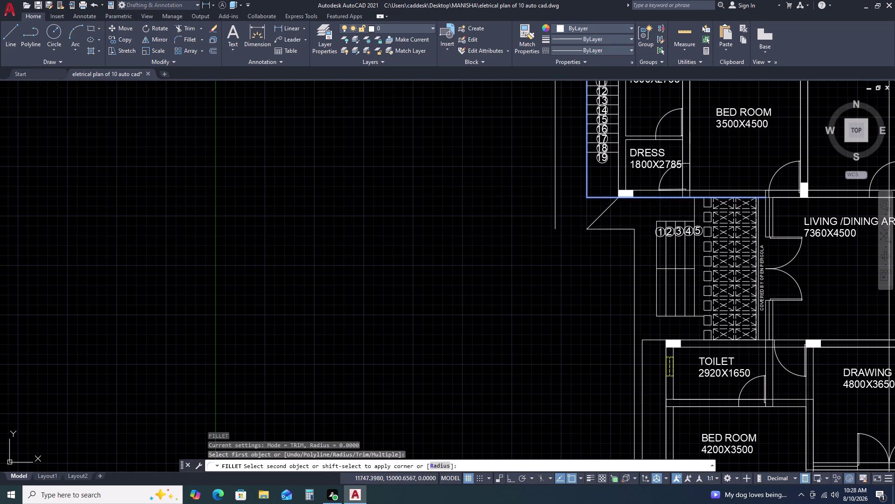
key(Escape)
scroll(up, 3)
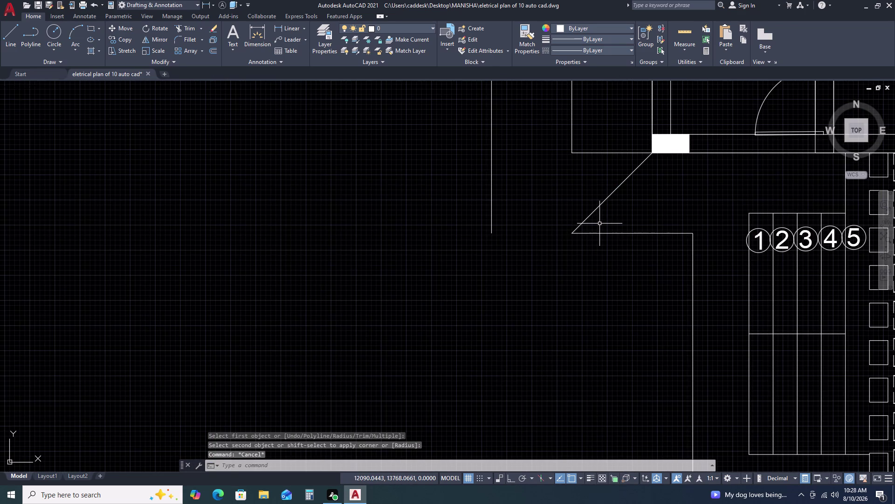
drag(632, 217, 628, 215)
click(598, 194)
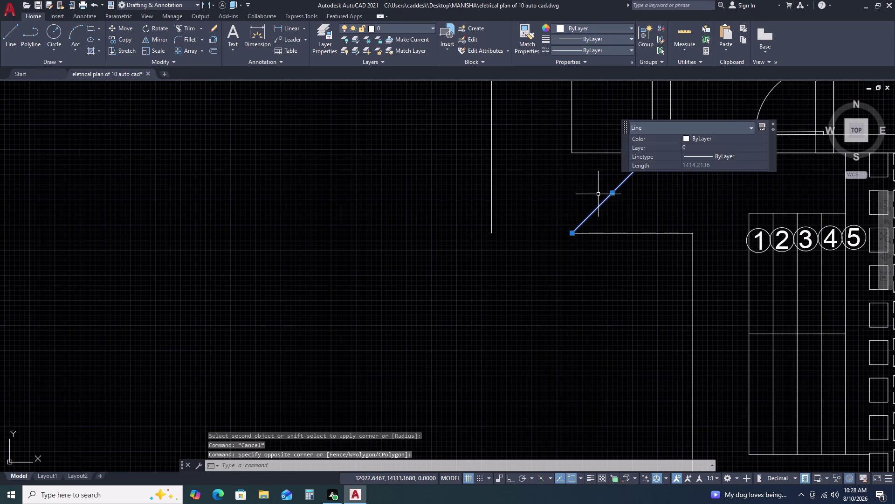
key(Delete)
Close the left wing's outer corner and draw a diagonal to the dress room wall.
text(F)
key(space)
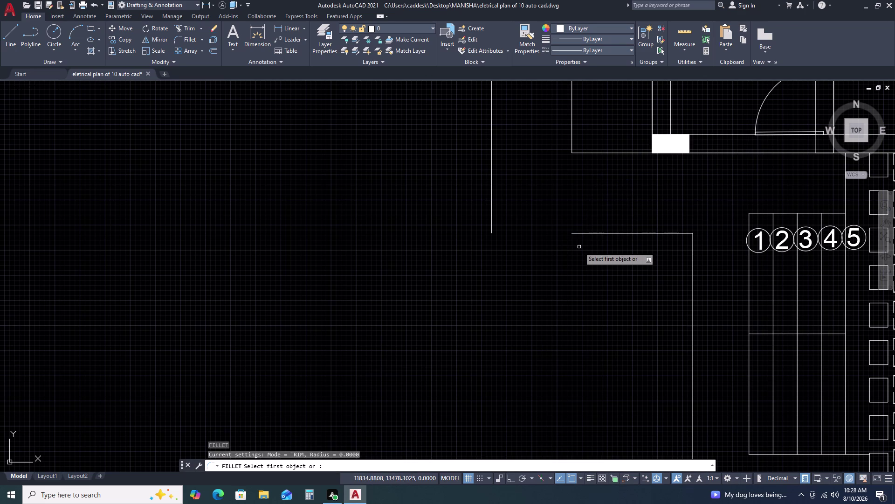
click(584, 233)
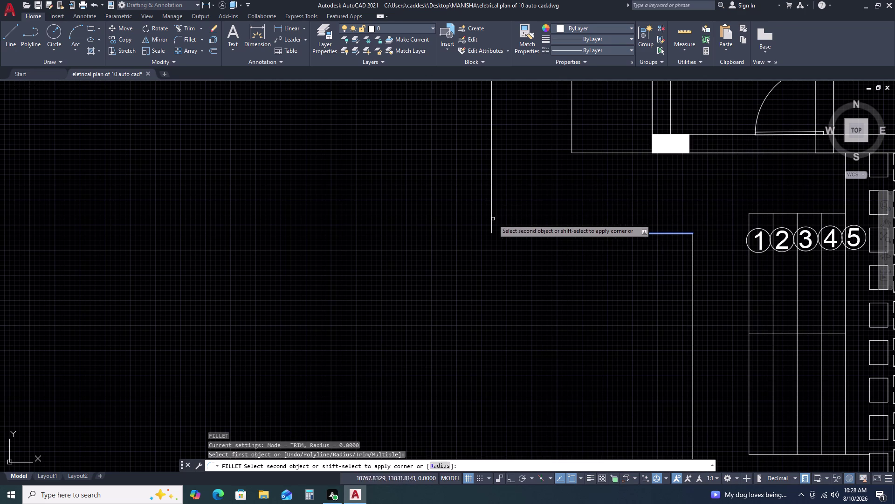
click(492, 222)
key(Escape)
scroll(down, 3)
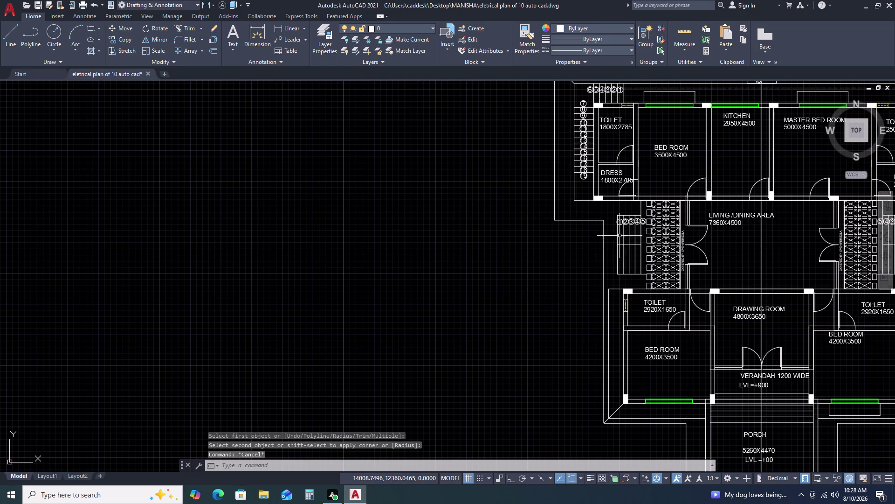
scroll(up, 3)
text(L)
key(space)
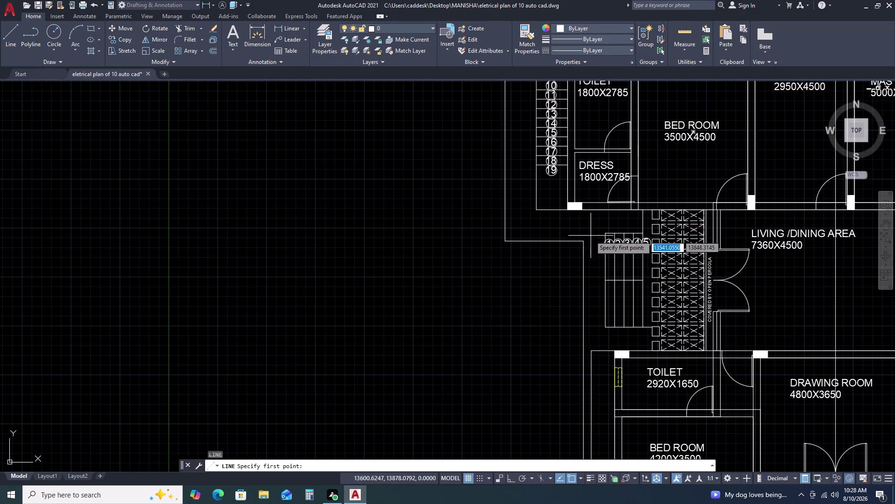
click(583, 240)
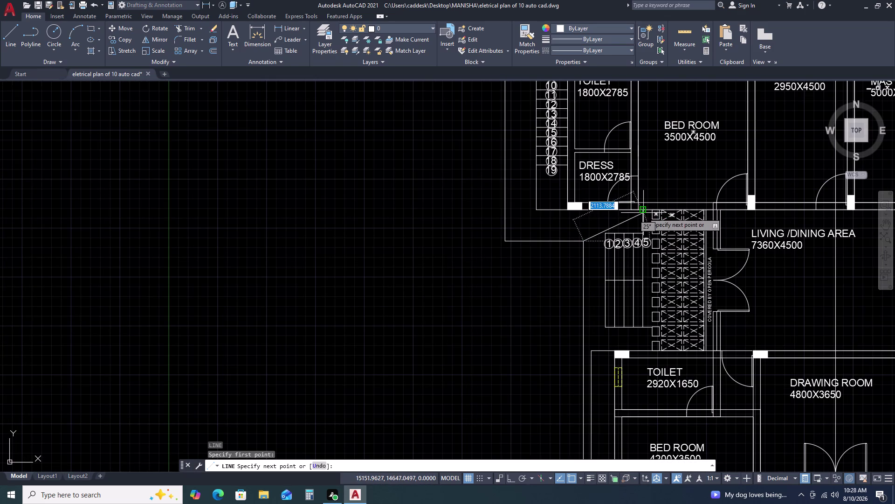
click(644, 213)
key(Escape)
Draw the diagonal from the right outer corner to the right dress room corner.
scroll(down, 3)
scroll(up, 3)
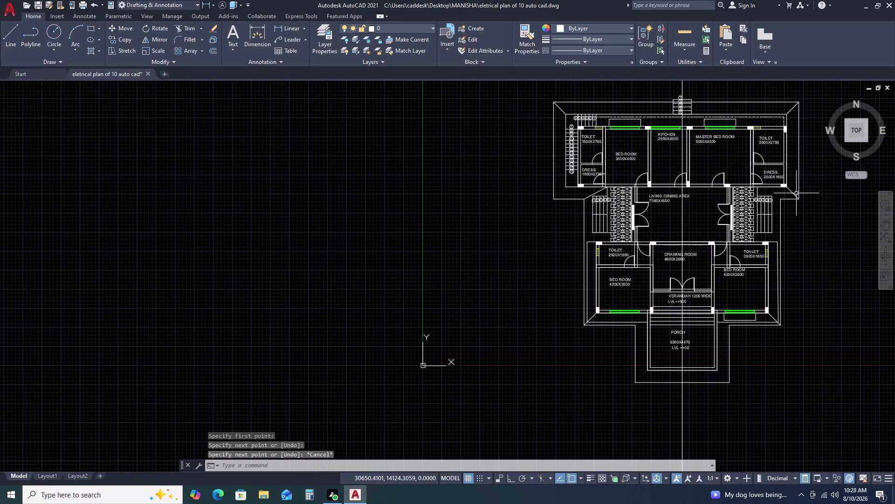
scroll(up, 3)
middle_drag(790, 197, 736, 234)
scroll(down, 3)
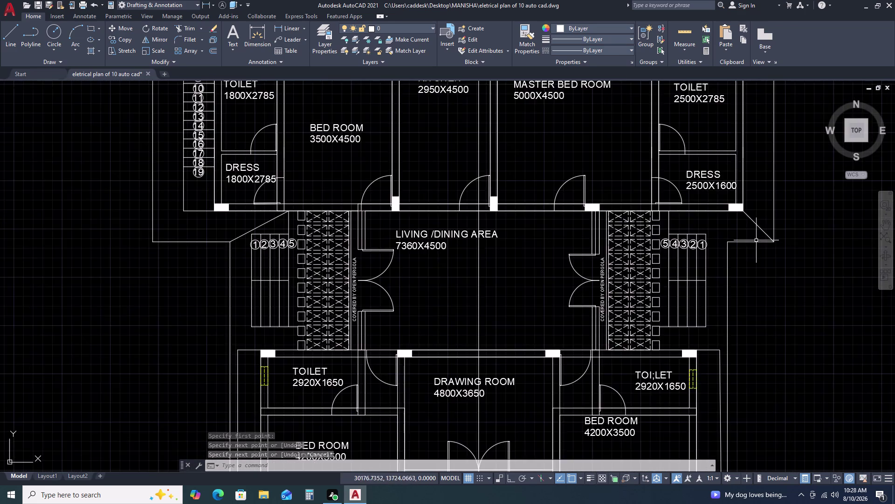
scroll(down, 3)
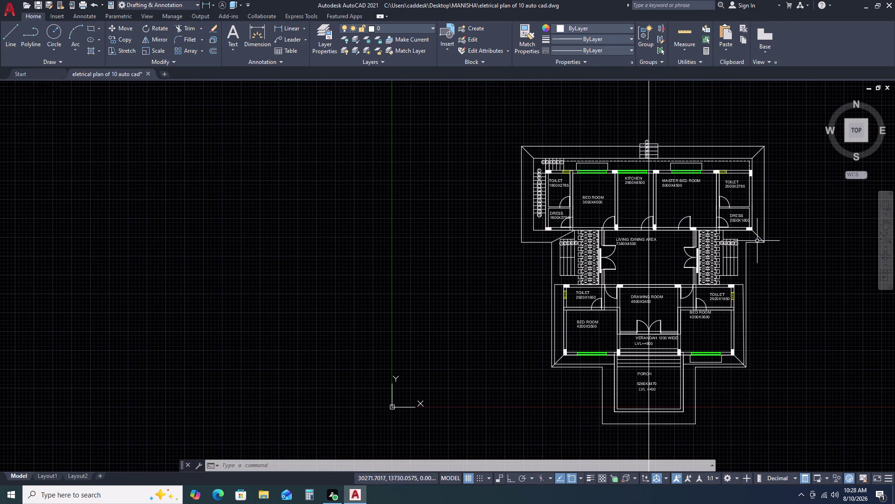
scroll(up, 3)
key(space)
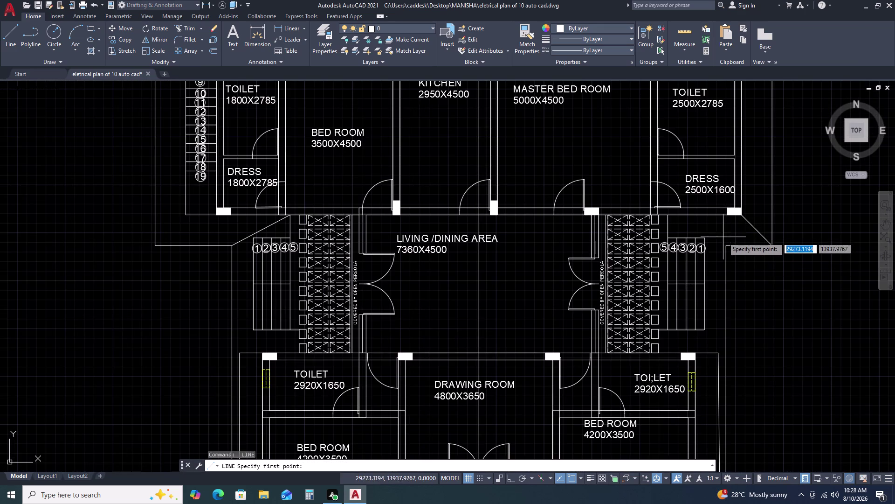
click(725, 244)
click(668, 217)
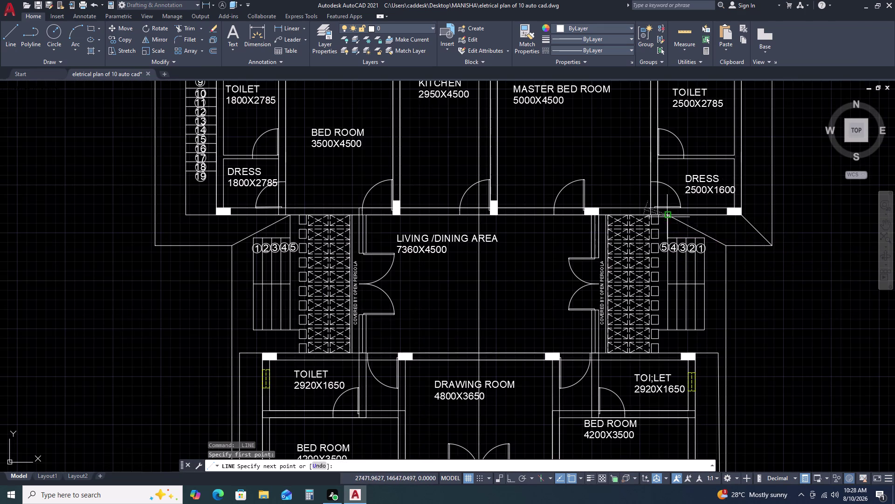
key(Escape)
scroll(down, 3)
middle_drag(797, 306, 737, 209)
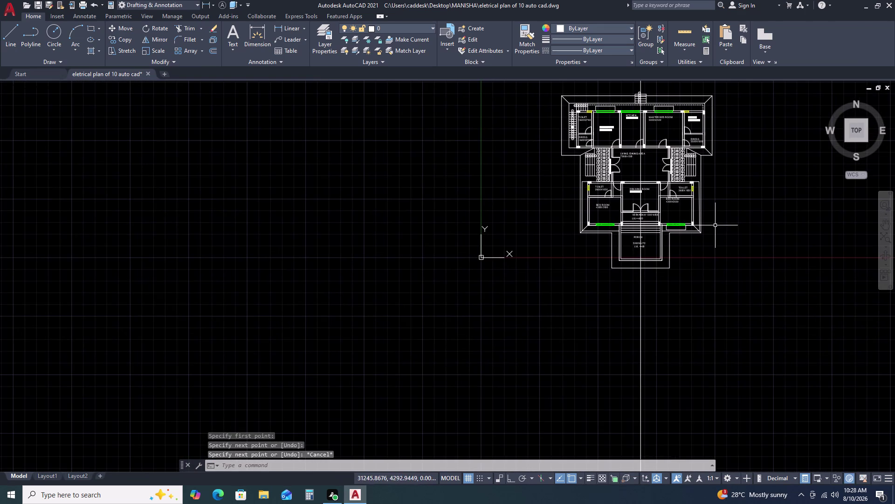
Draw a short line from the lower outer wall near the porch.
key(space)
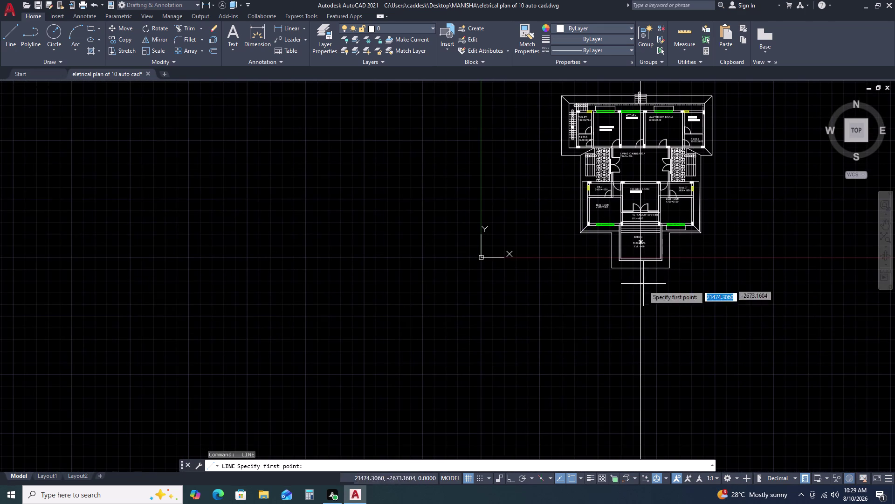
scroll(up, 3)
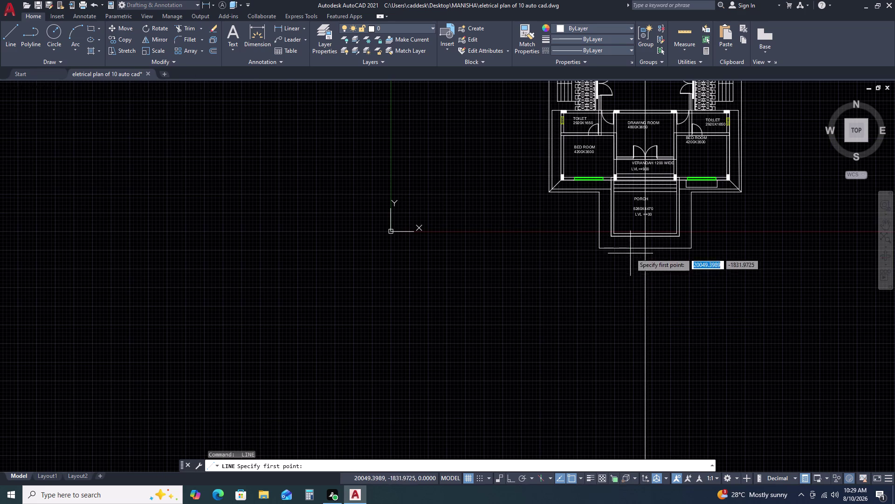
scroll(up, 3)
click(623, 209)
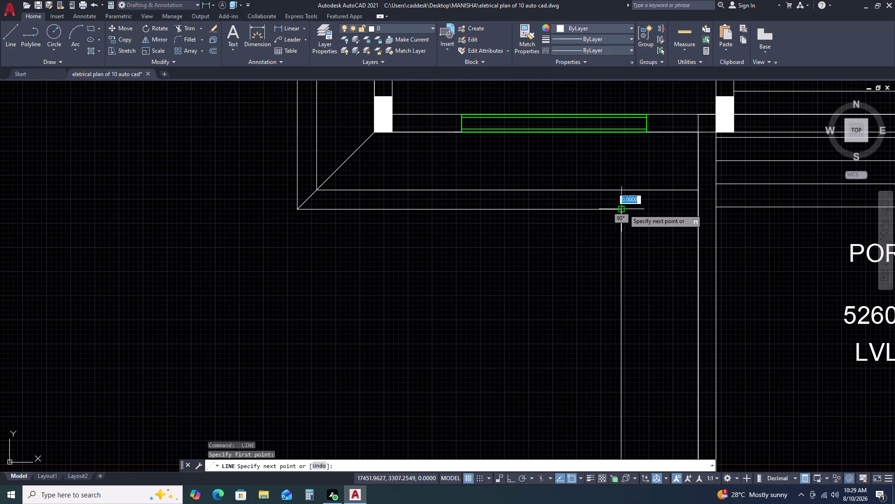
click(698, 130)
key(Escape)
scroll(down, 3)
scroll(down, 3)
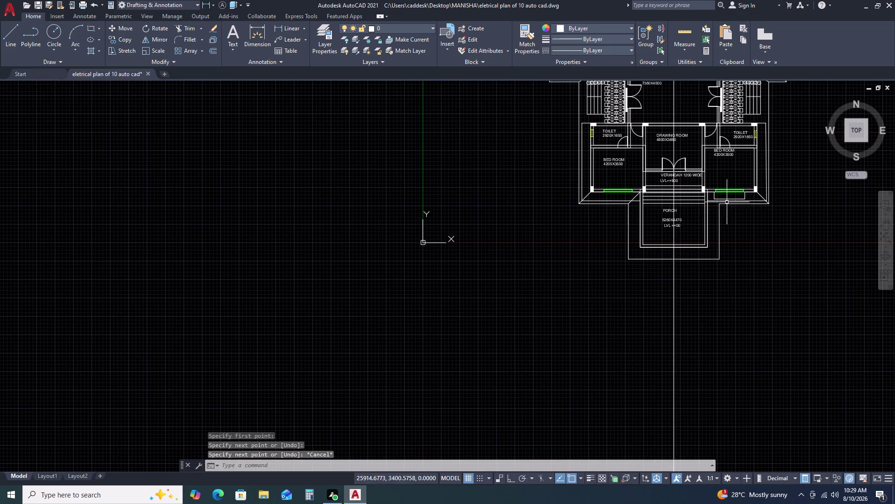
scroll(up, 3)
scroll(up, 3)
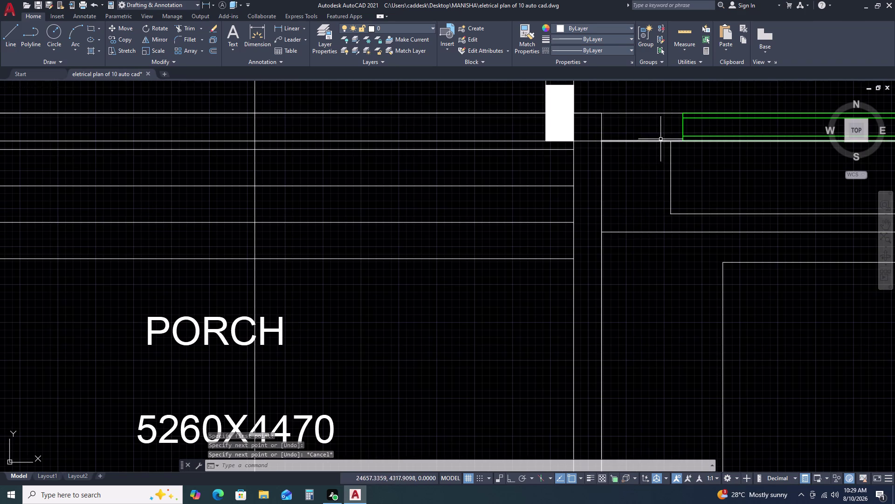
Copy the outline below the right window to beneath the left window.
click(661, 139)
scroll(down, 3)
click(845, 225)
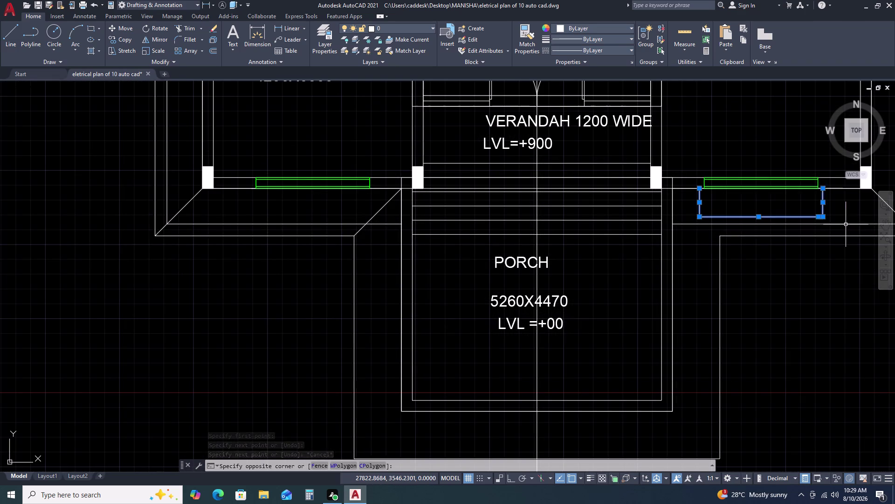
text(CO)
key(space)
scroll(up, 3)
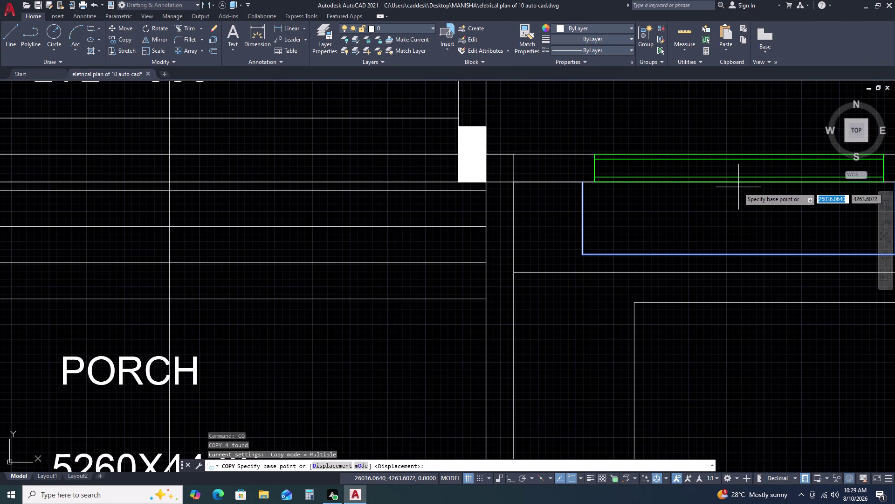
click(739, 181)
scroll(down, 3)
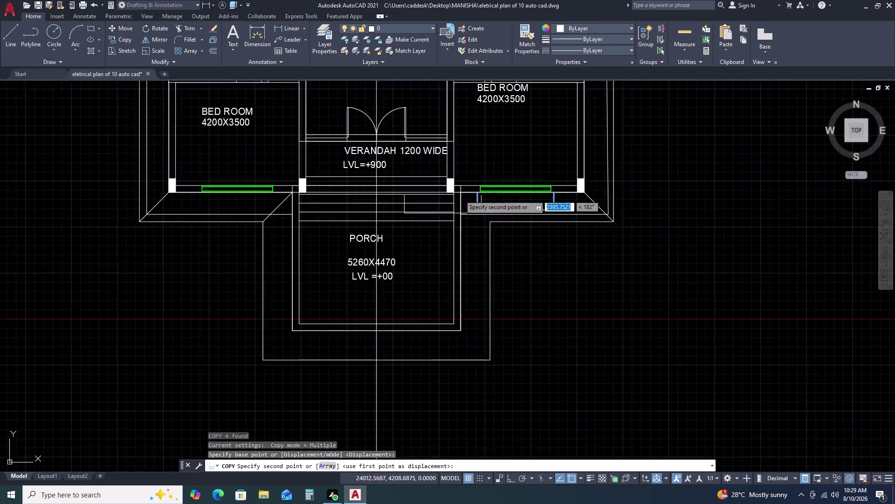
scroll(up, 3)
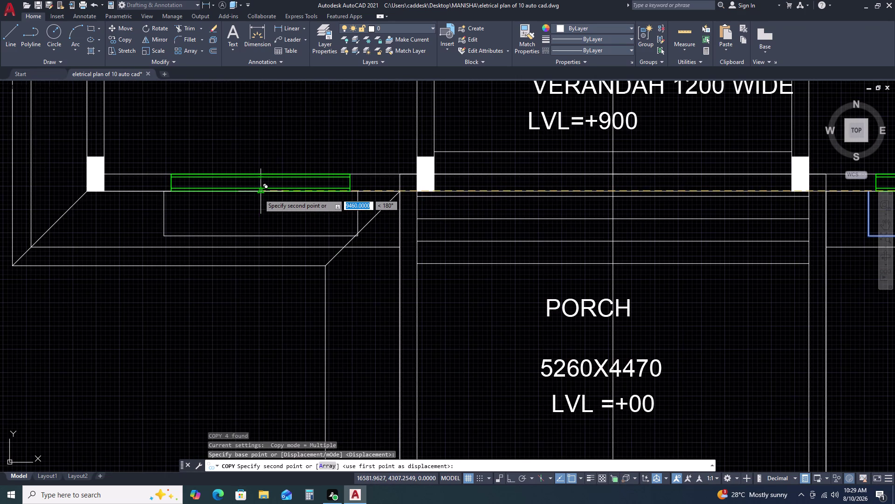
click(259, 194)
key(Escape)
Erase the misplaced diagonal line beside the porch.
scroll(down, 3)
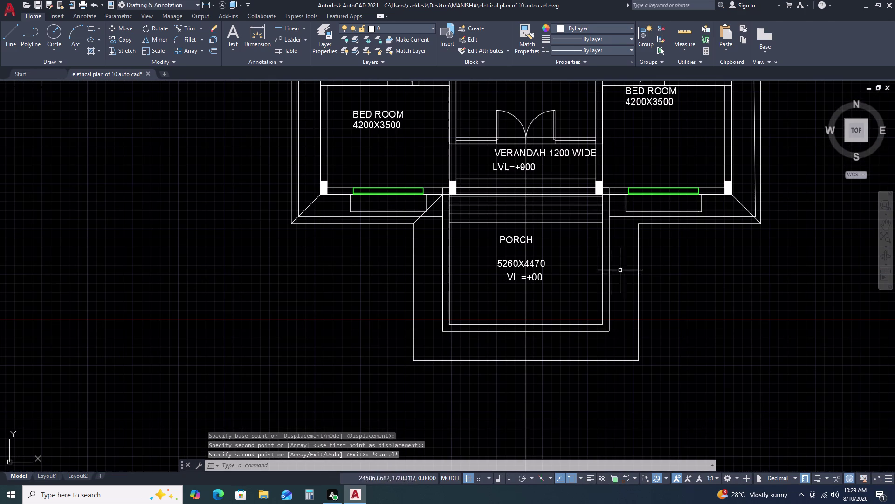
scroll(up, 3)
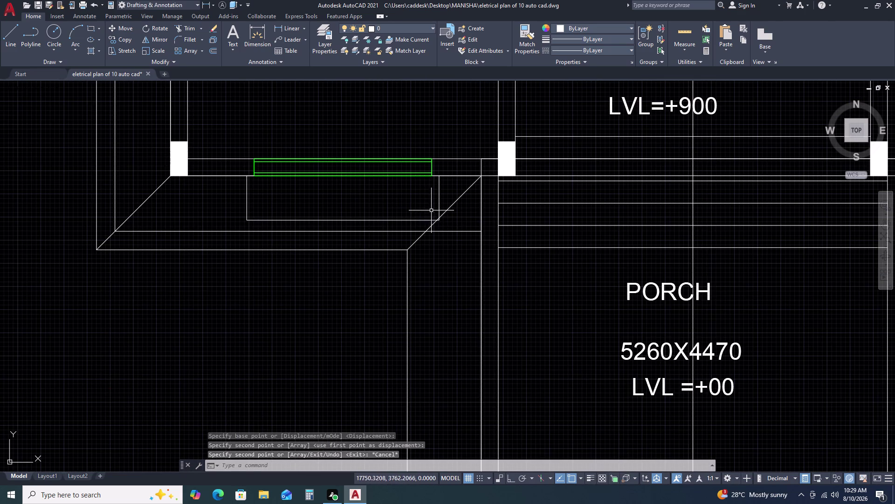
scroll(down, 3)
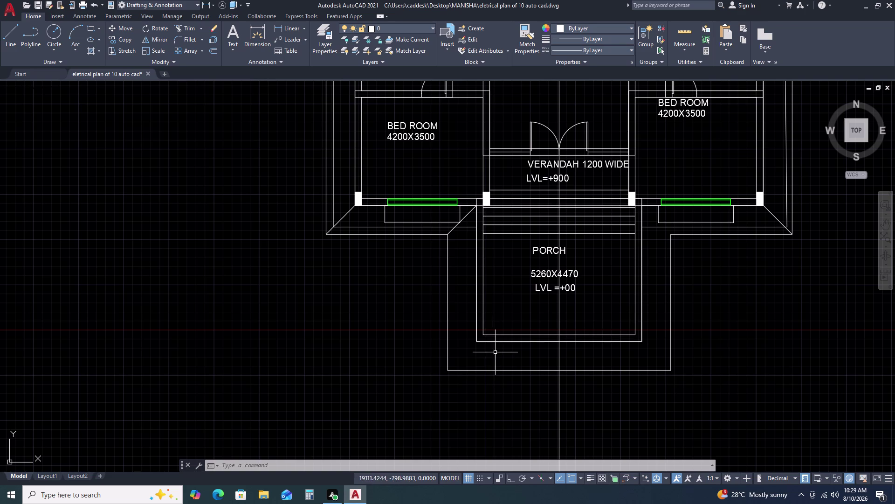
scroll(up, 3)
click(455, 208)
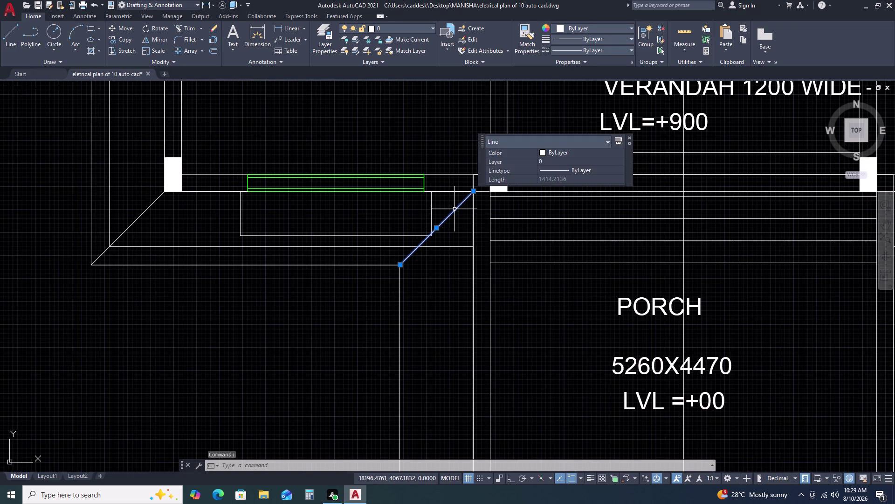
key(Delete)
key(space)
key(Escape)
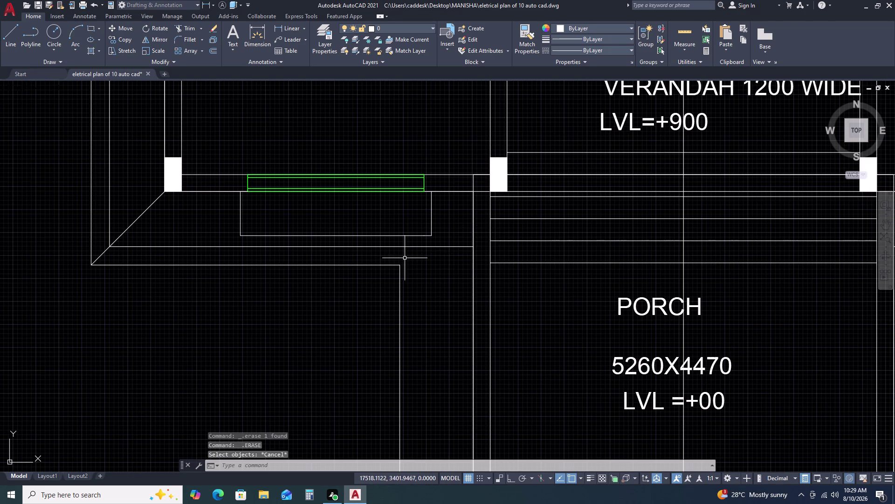
Draw a new diagonal from the lower corner up to the wall corner.
text(L)
key(space)
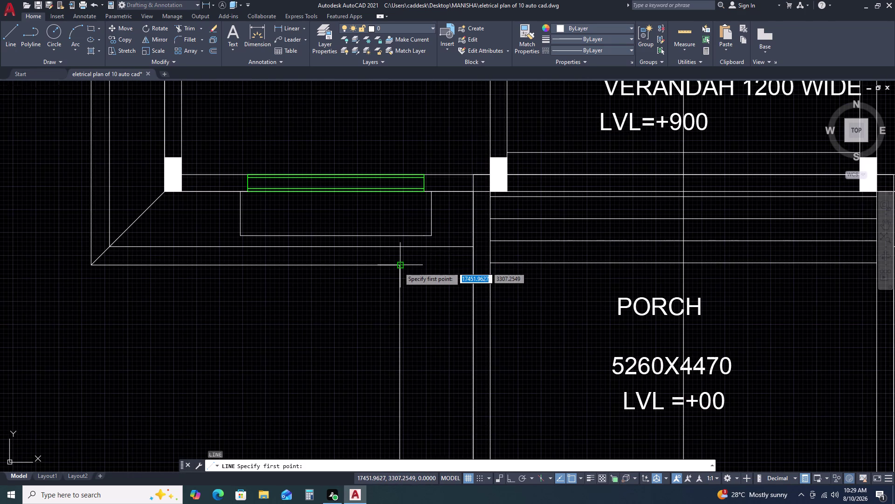
click(399, 267)
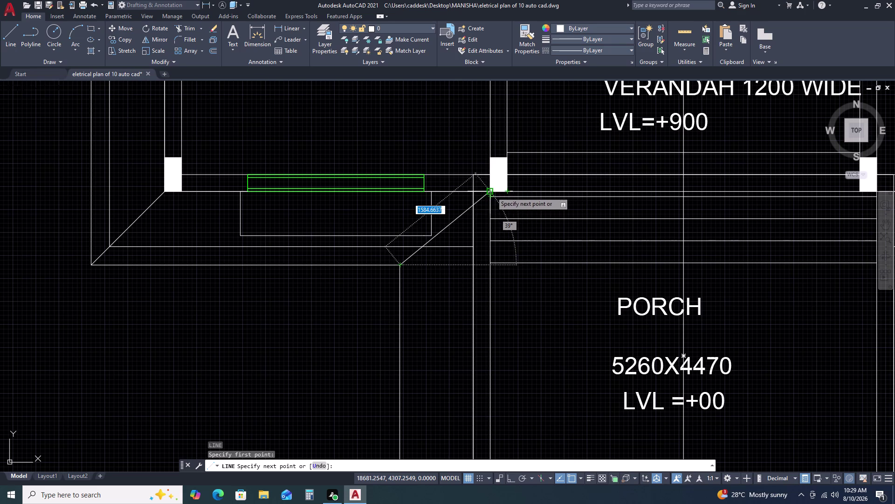
click(492, 192)
key(Escape)
Add a diagonal from the porch's bottom-left corner to the inner outline.
scroll(down, 3)
key(space)
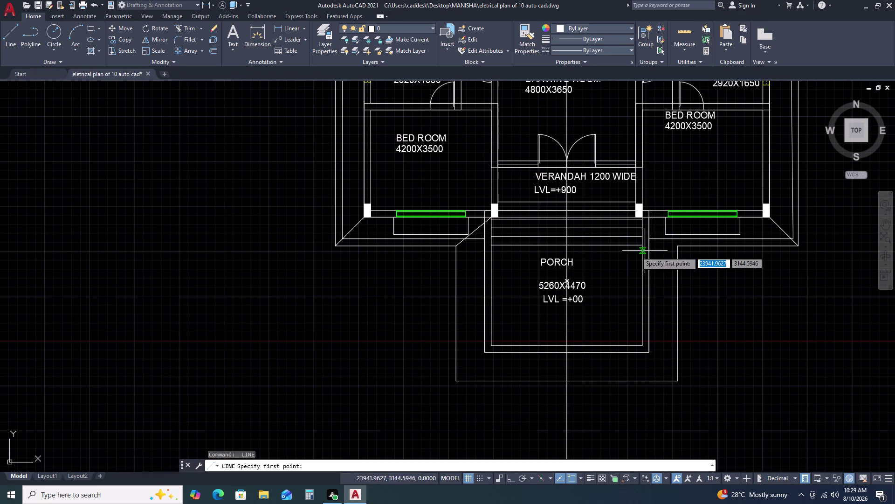
scroll(down, 3)
scroll(up, 3)
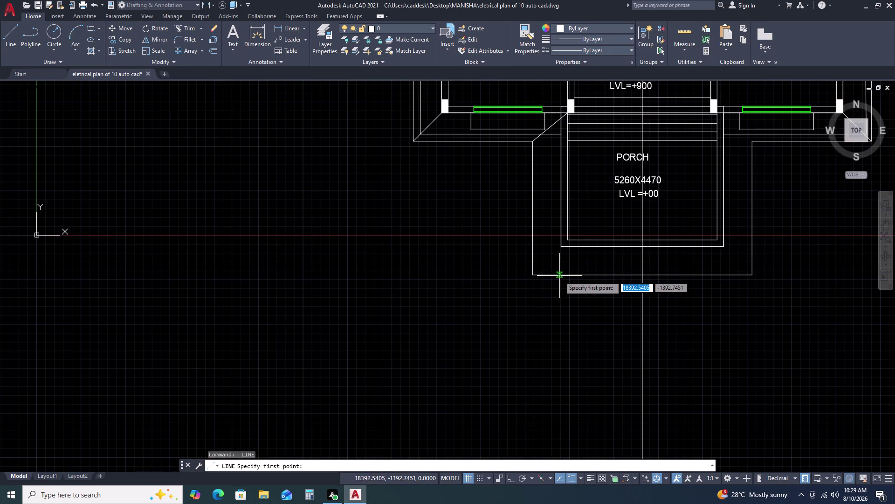
scroll(up, 3)
drag(515, 287, 519, 286)
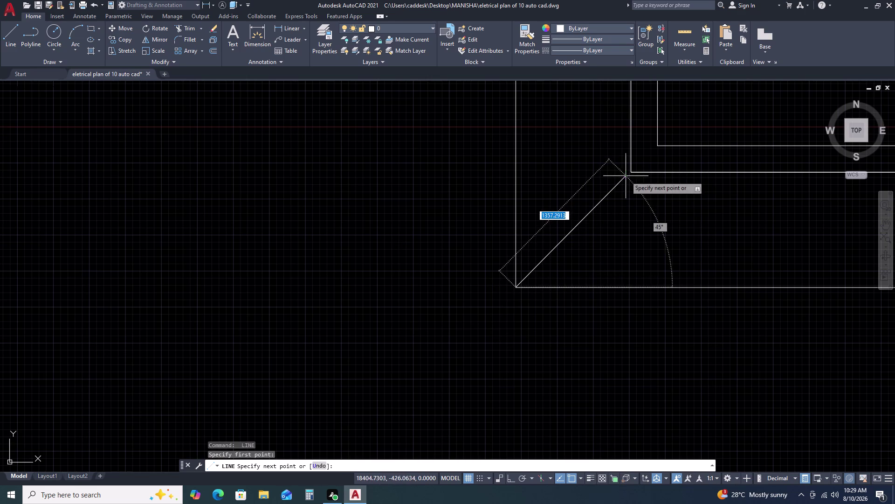
click(632, 172)
key(space)
scroll(down, 3)
Add a diagonal from the porch's bottom-right corner to the inner porch corner.
key(space)
scroll(up, 3)
click(710, 204)
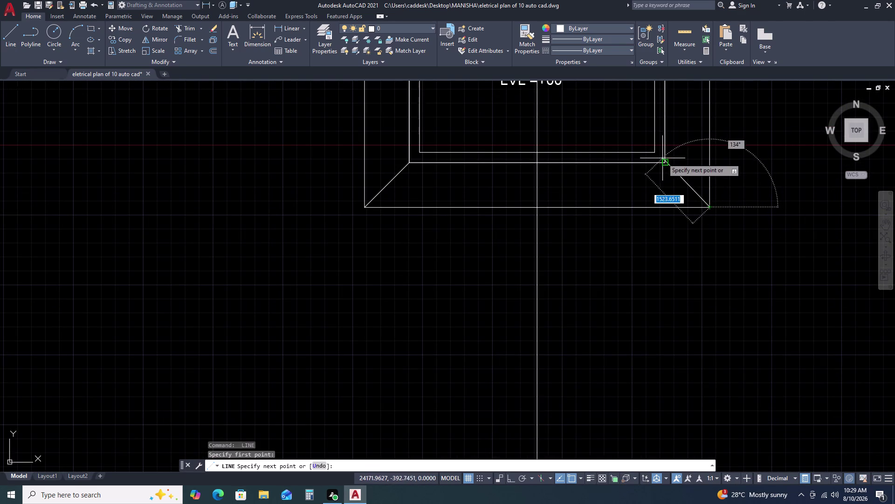
click(663, 158)
key(Escape)
scroll(down, 3)
scroll(up, 3)
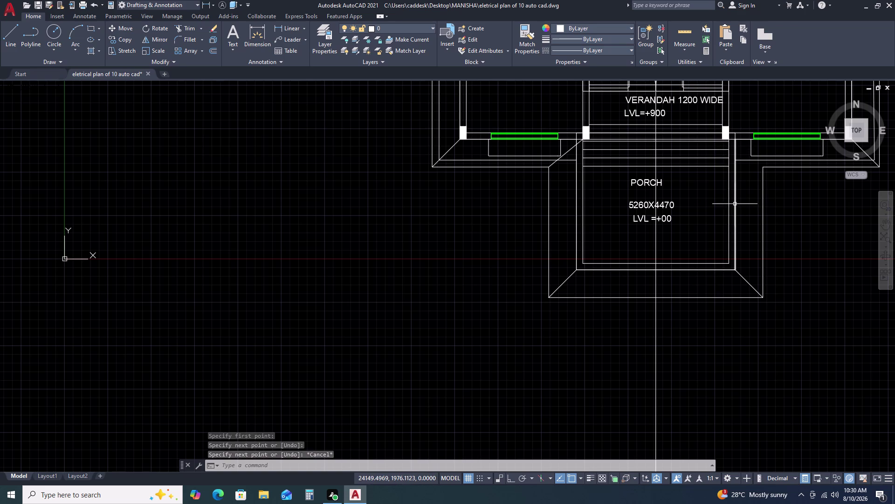
click(735, 204)
scroll(up, 3)
Begin a 450 offset of the inner porch outline, then cancel it.
text(O)
key(space)
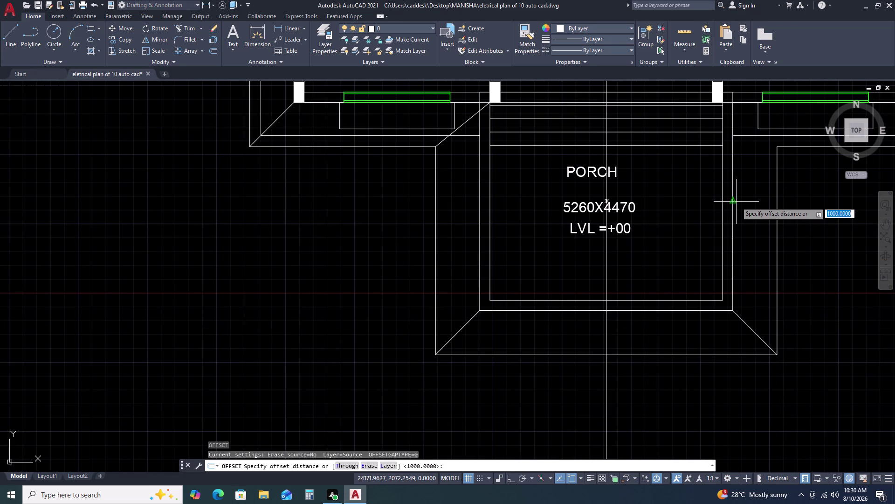
text(45)
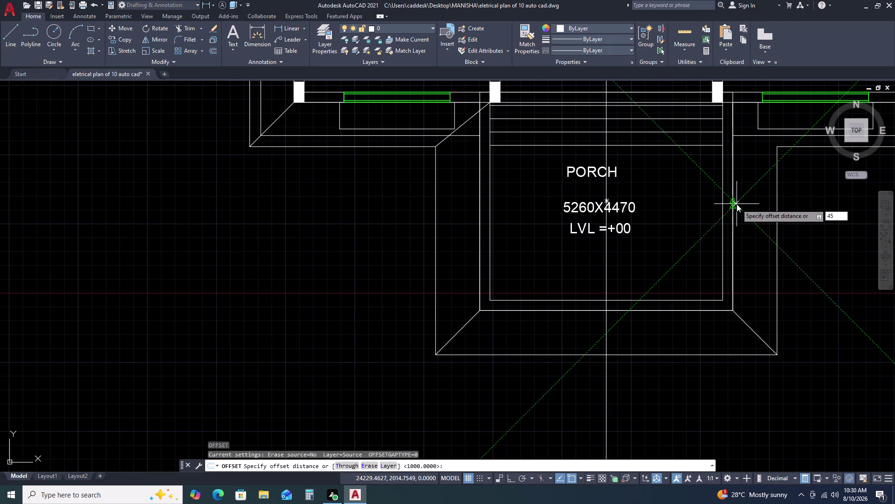
text(0)
key(space)
click(748, 208)
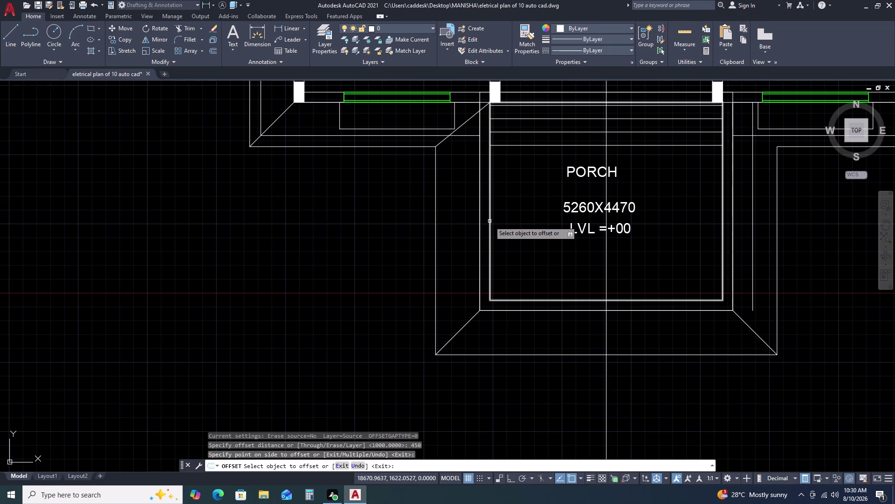
click(489, 228)
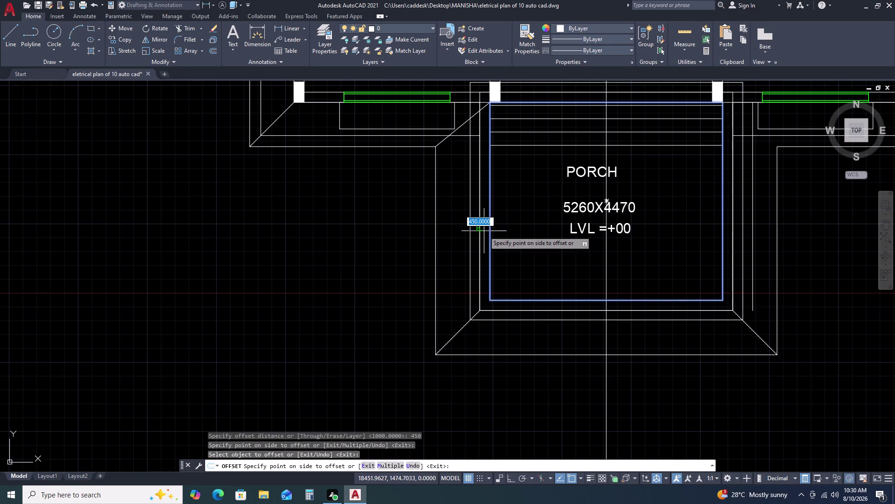
key(Escape)
key(Escape)
Erase the long vertical line right of the porch and leftover short segments.
click(753, 206)
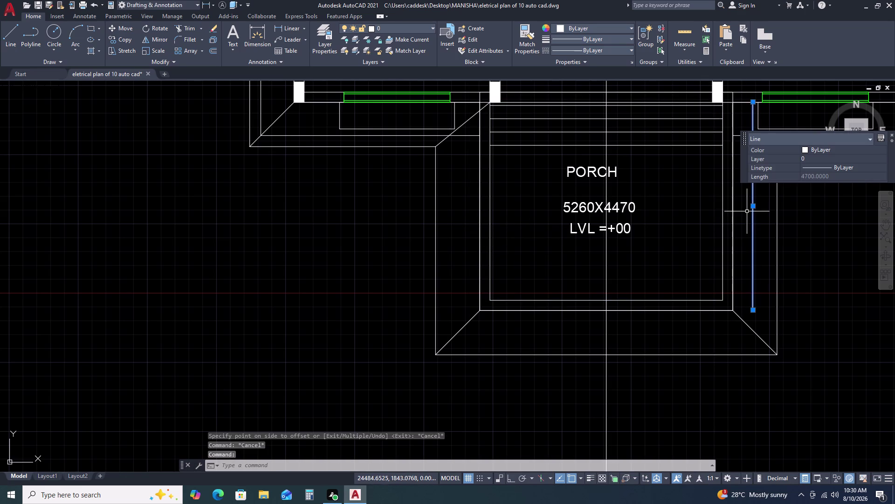
key(Delete)
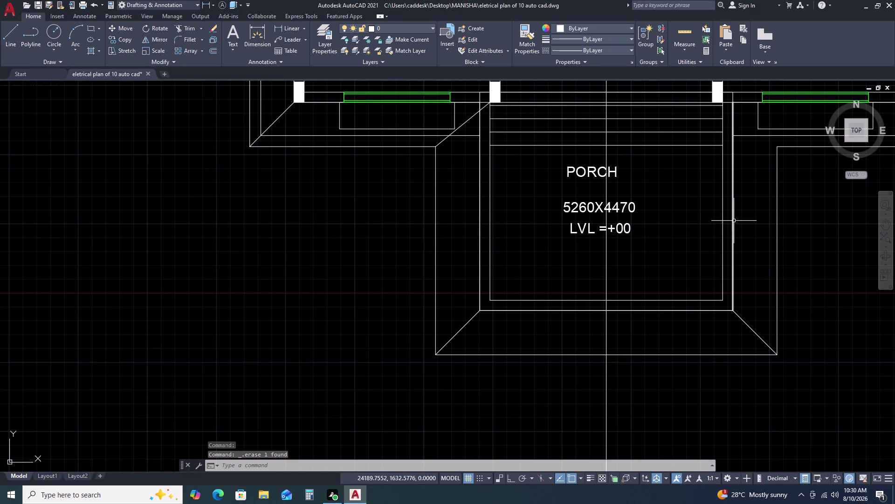
click(734, 220)
key(Delete)
click(479, 230)
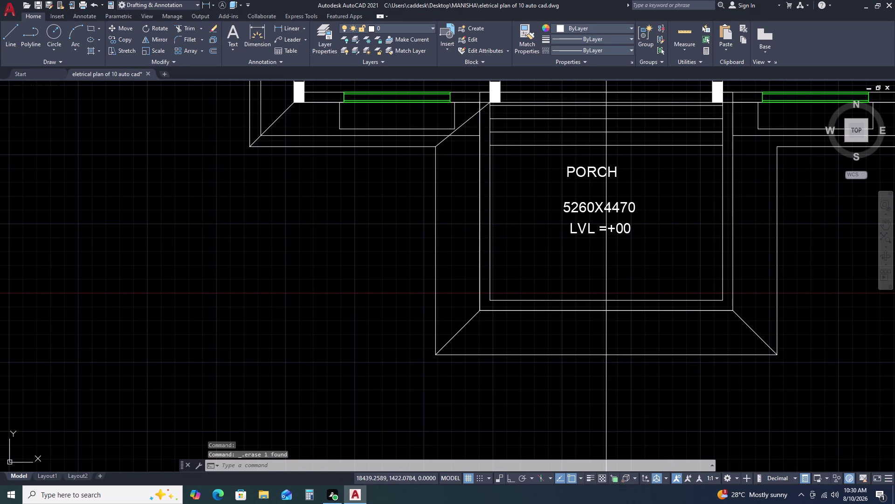
key(Delete)
Draw a 3500 vertical line up from the inner lower-right corner and offset it 450 outward.
text(L)
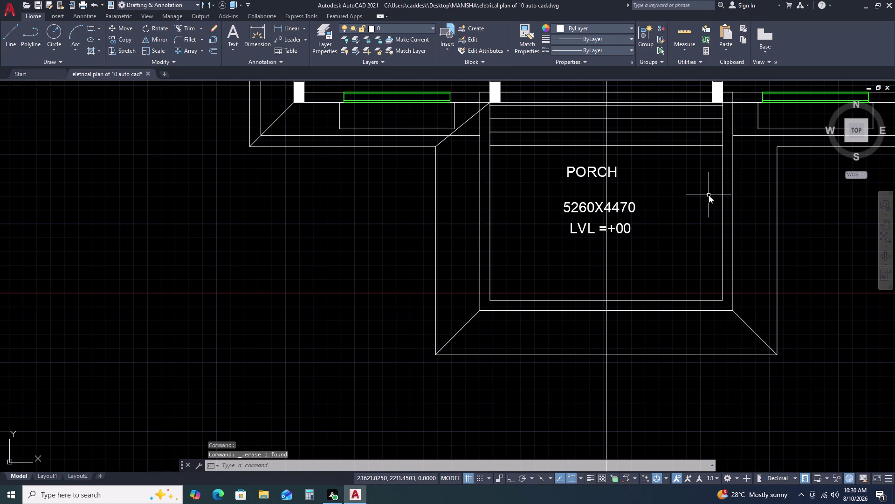
key(space)
click(721, 145)
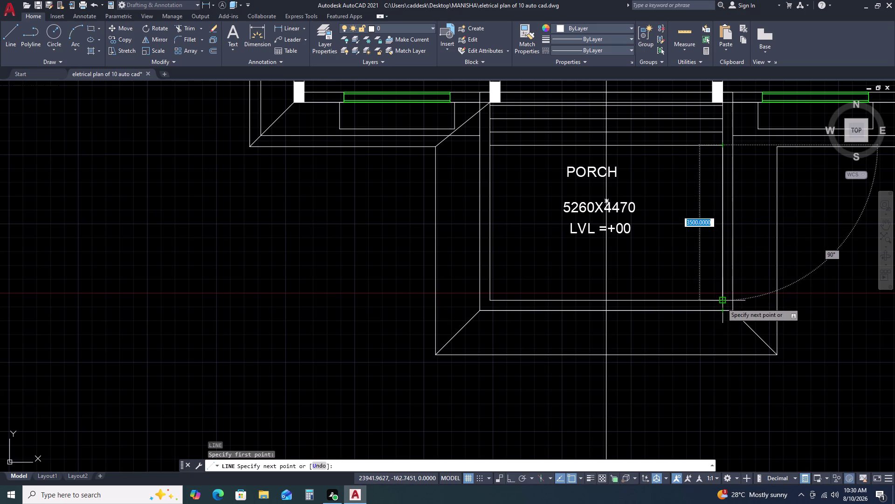
click(722, 303)
key(Escape)
click(723, 281)
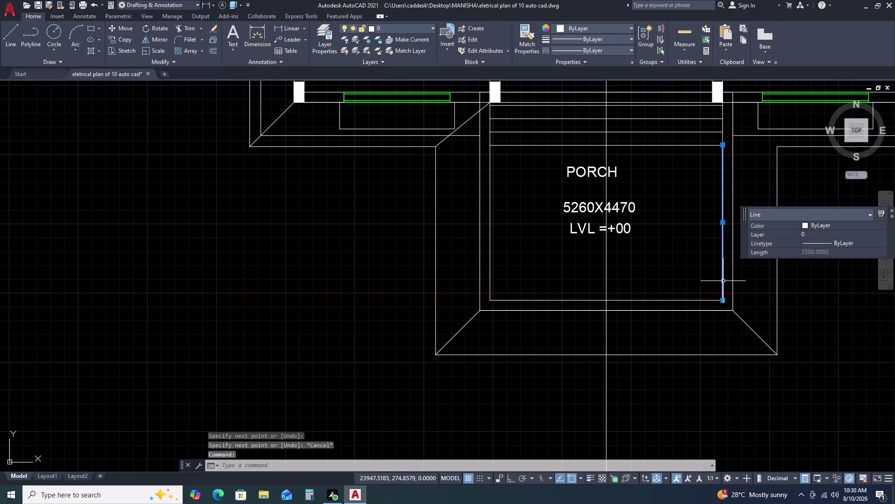
text(O)
key(space)
key(space)
click(755, 279)
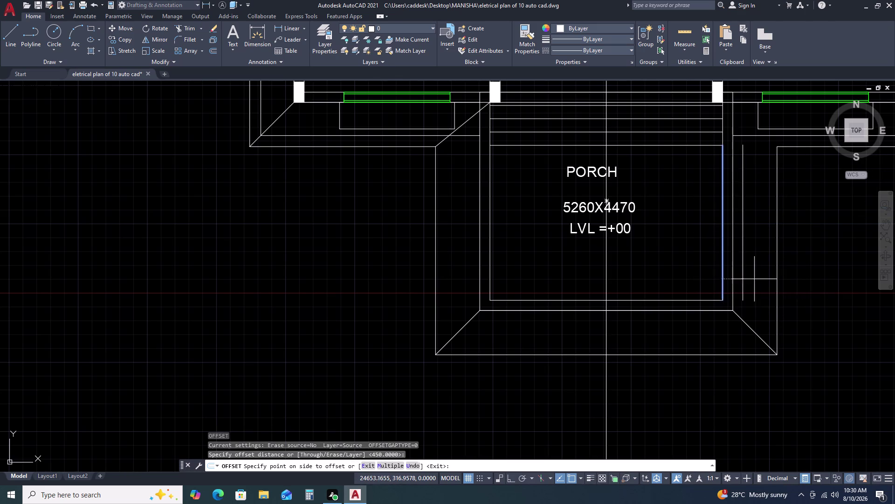
key(Escape)
key(space)
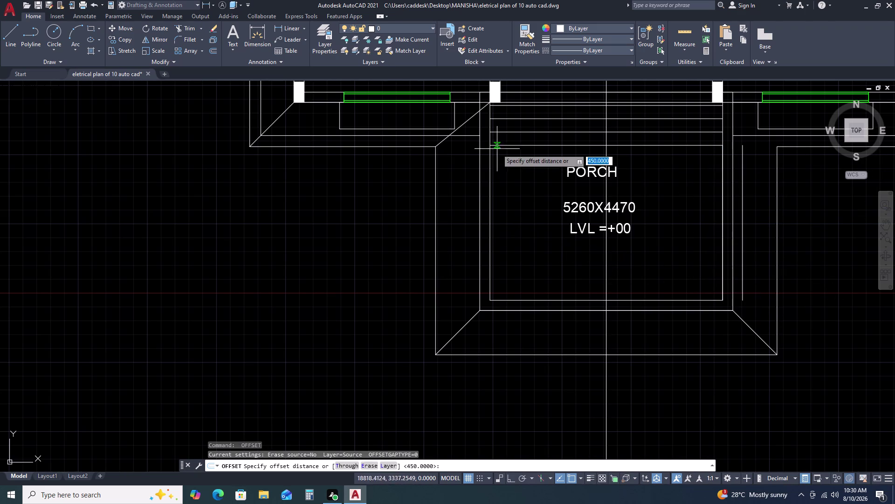
key(Escape)
Draw a 3500 vertical line up from the inner lower-left corner and offset it 450 outward.
key(l)
key(space)
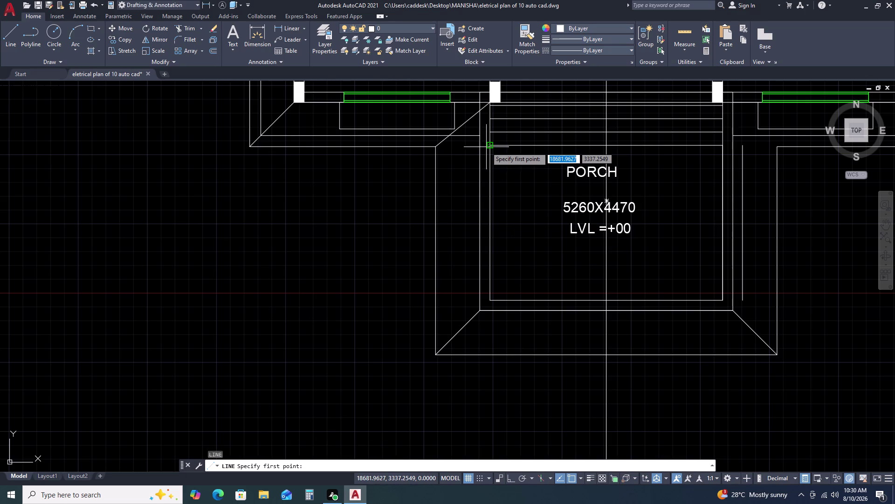
click(490, 148)
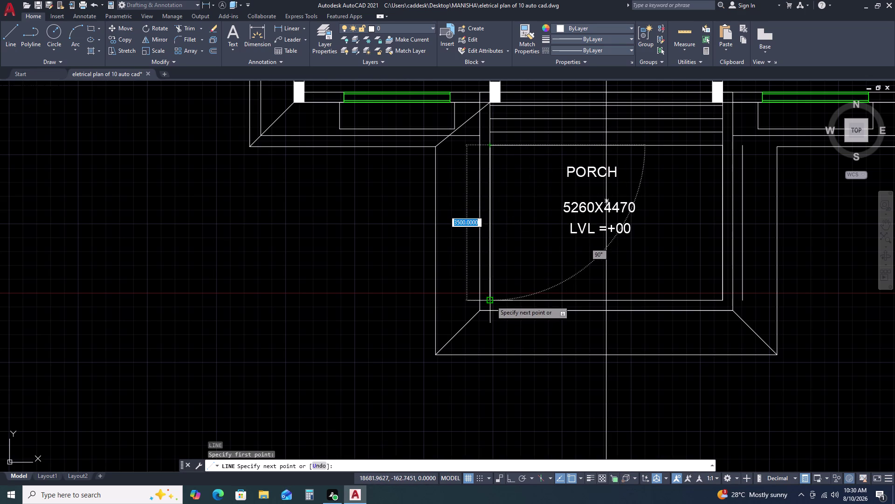
click(491, 301)
key(Escape)
click(491, 272)
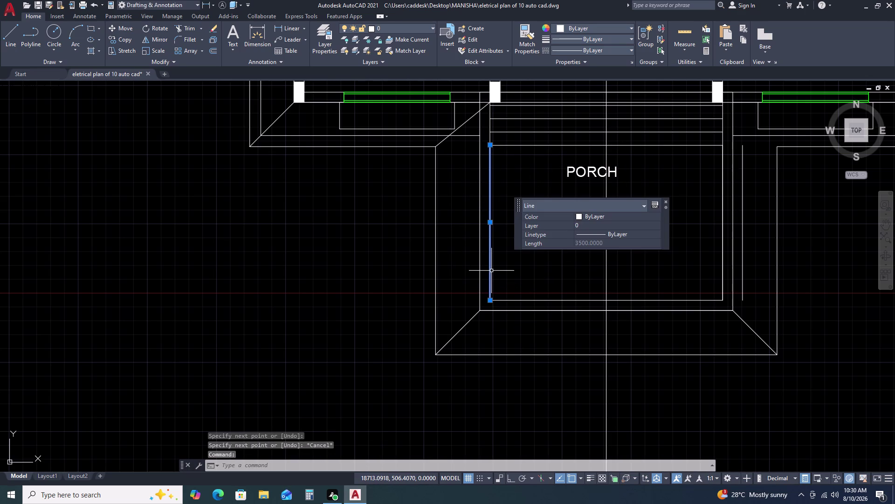
key(o)
key(space)
key(space)
click(442, 270)
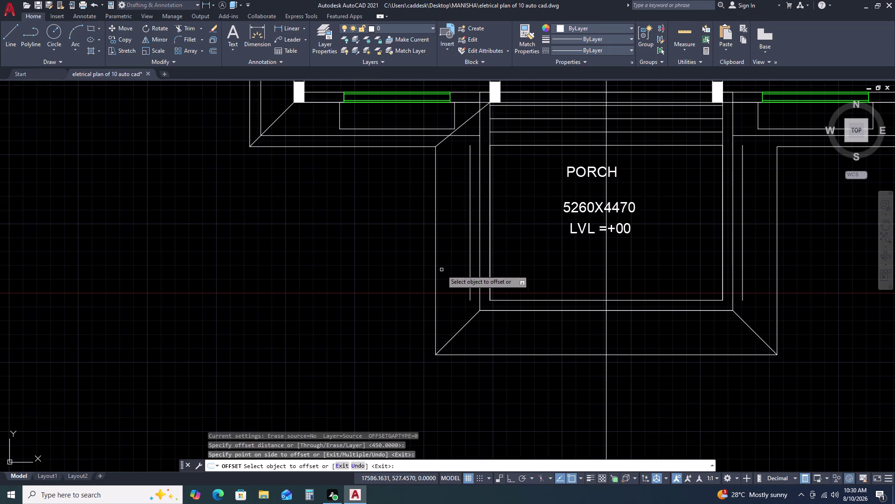
key(Escape)
scroll(down, 3)
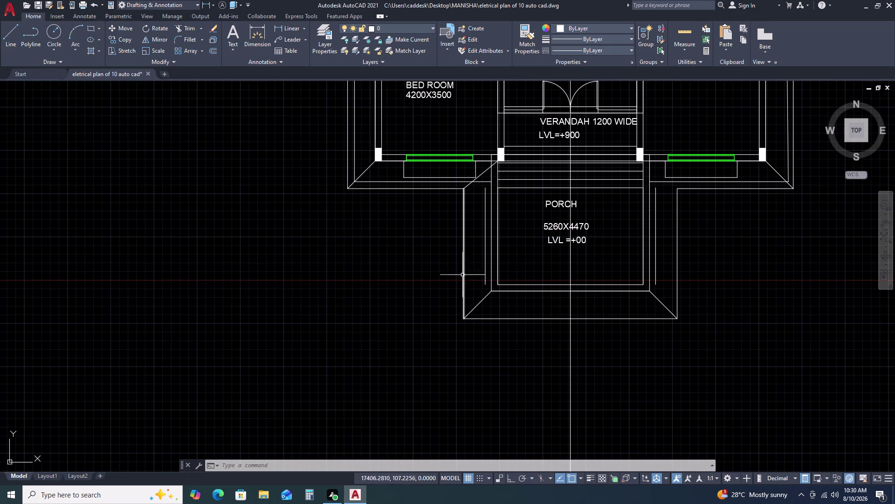
Erase the long vertical line left of the porch and trim an excess piece.
scroll(up, 3)
drag(478, 235, 476, 240)
click(438, 273)
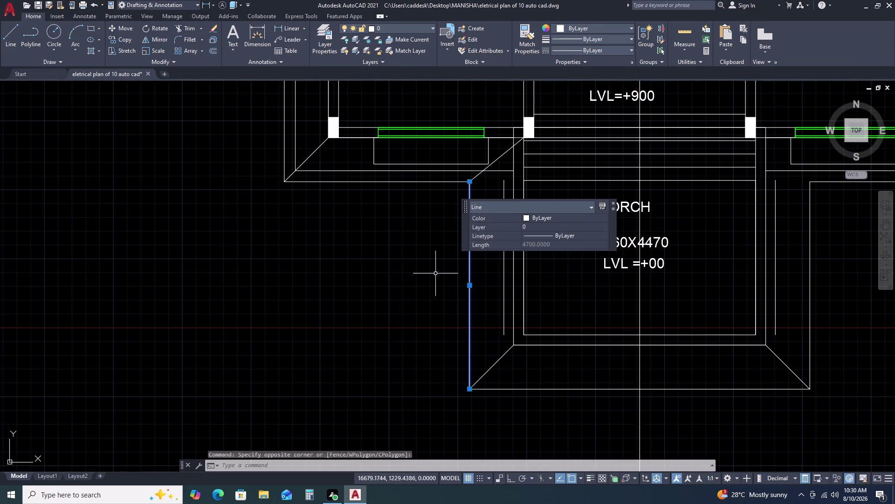
key(Delete)
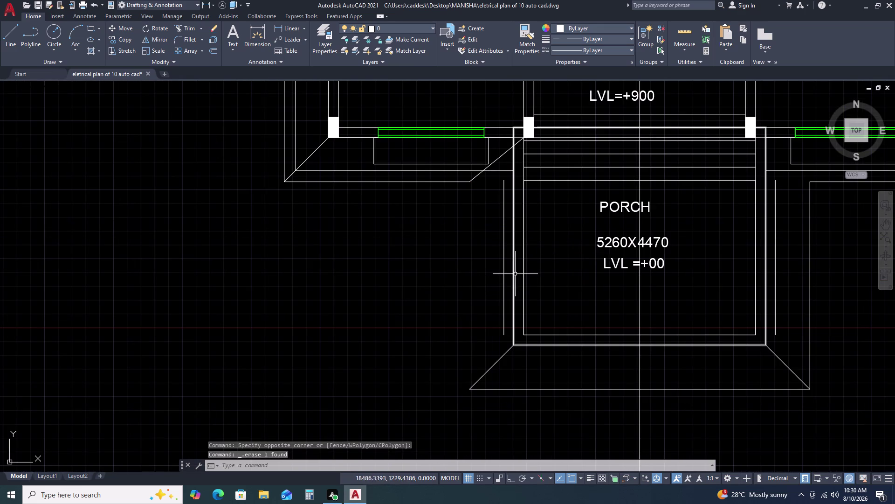
text(TR)
key(space)
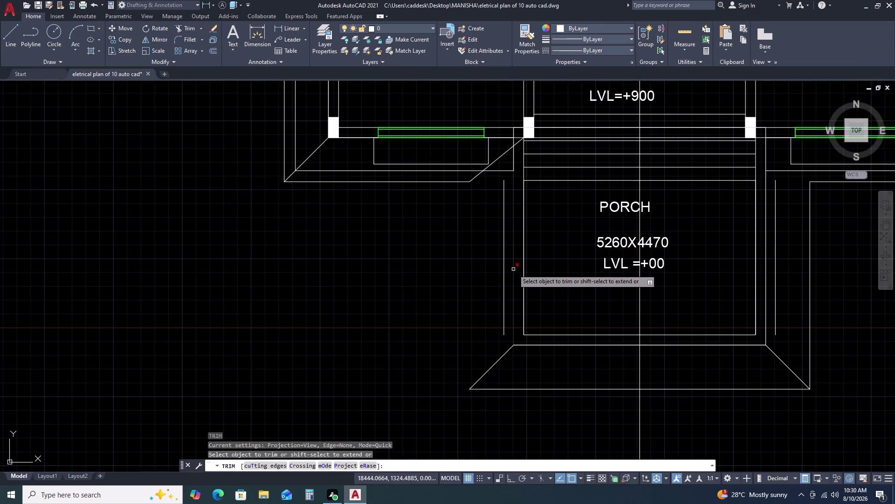
click(514, 269)
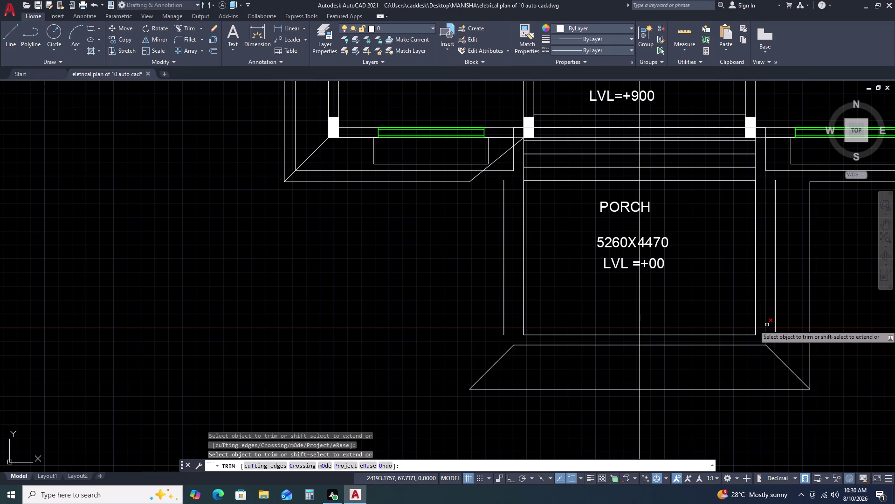
click(768, 325)
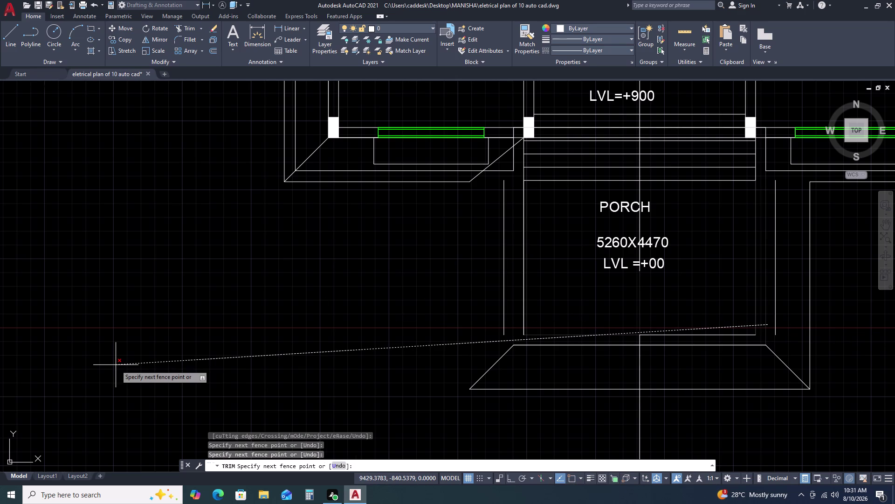
key(Escape)
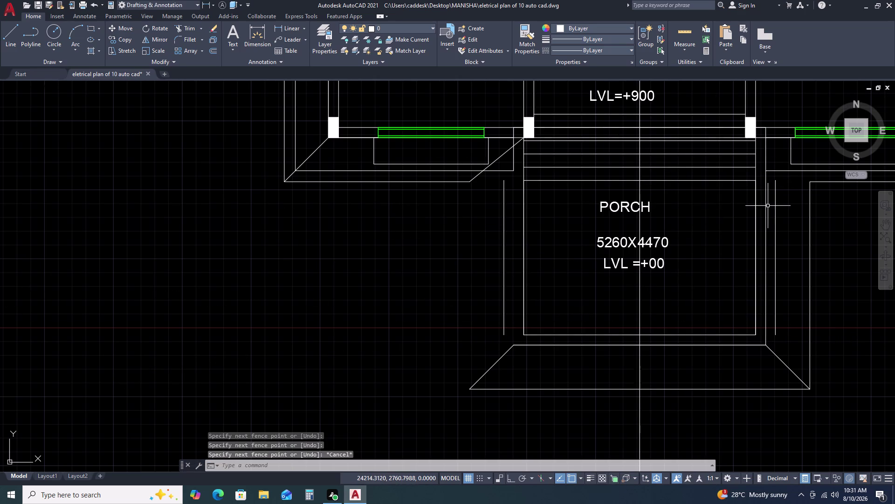
Trim wall line stubs beside the porch, near the window and by the columns.
text(TR)
key(space)
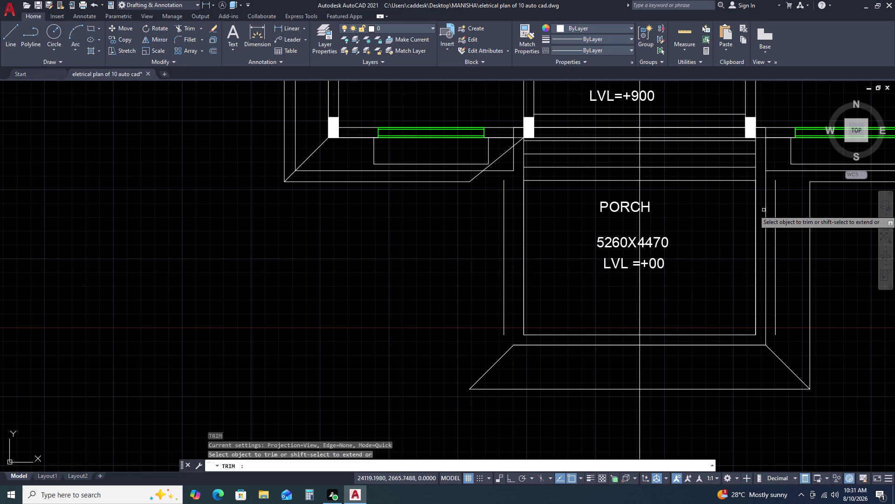
click(765, 229)
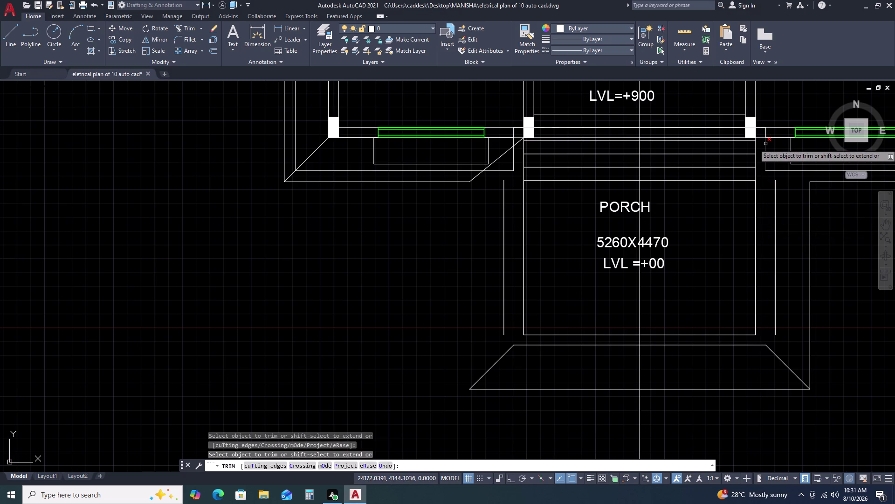
click(766, 144)
click(767, 130)
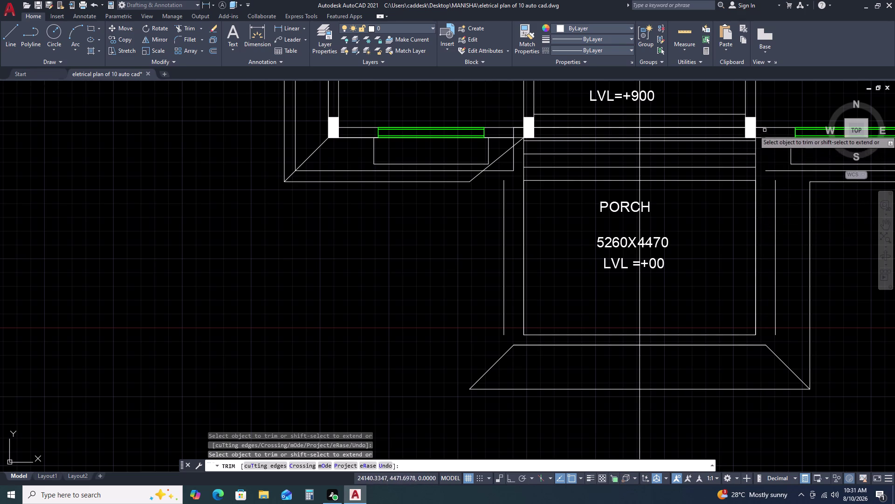
click(513, 143)
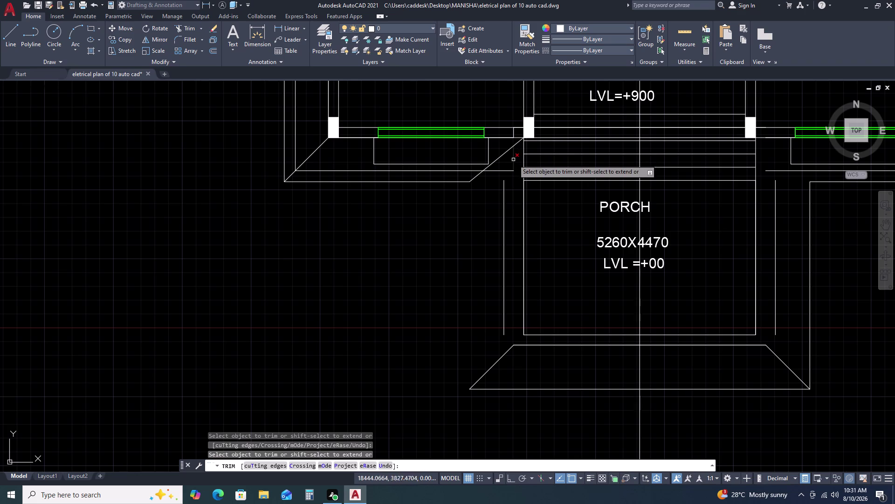
click(515, 159)
click(500, 175)
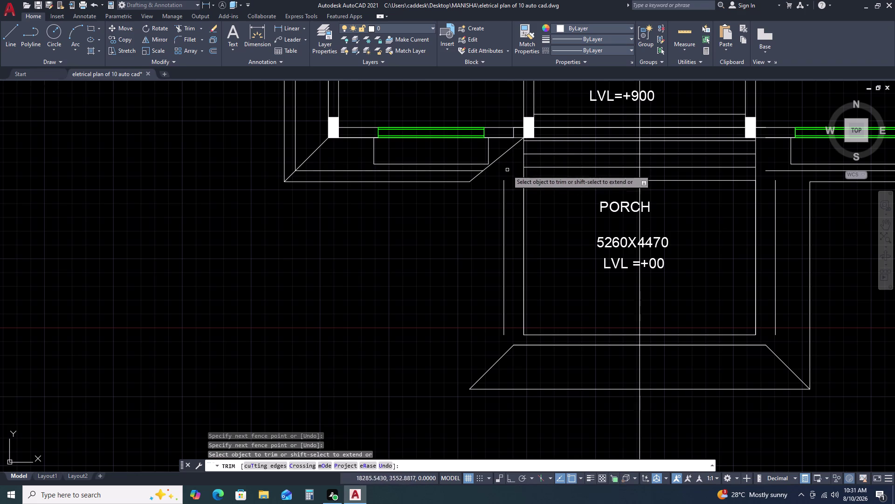
click(516, 131)
click(513, 133)
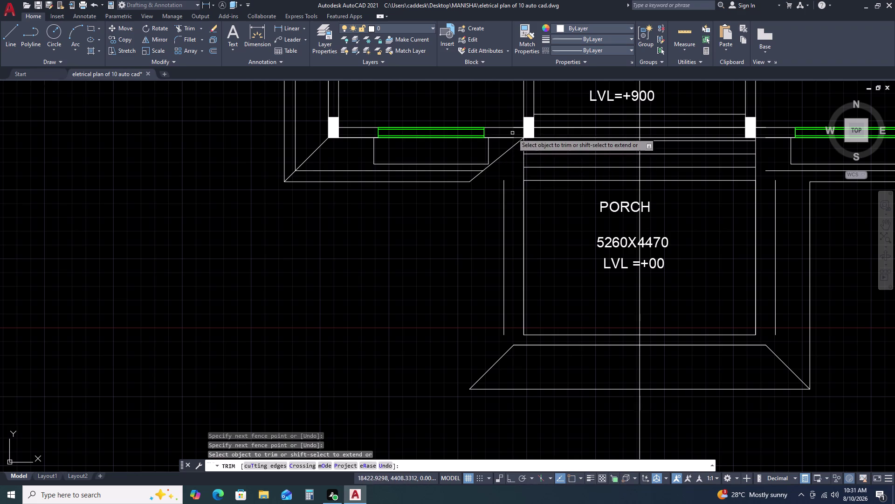
key(Escape)
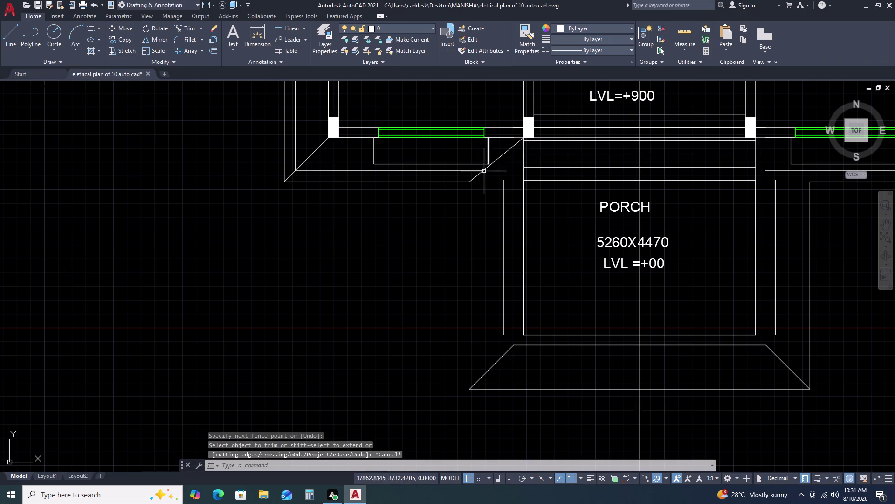
click(457, 181)
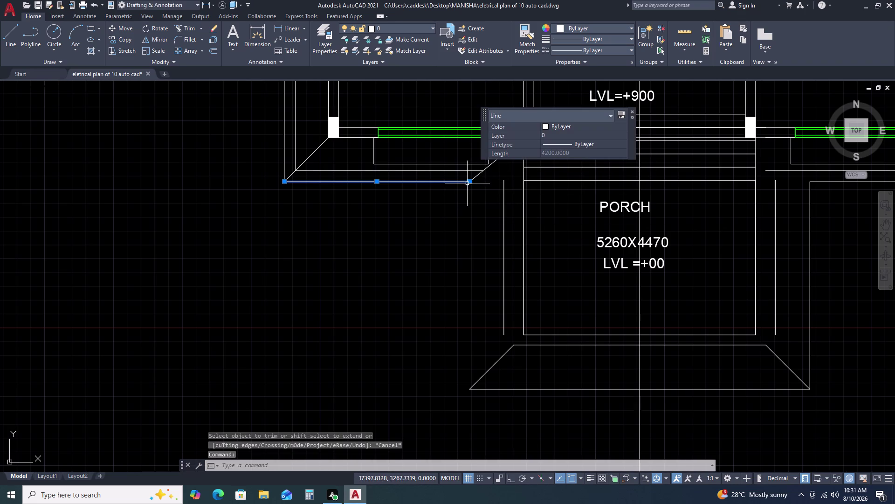
Grip-stretch the lower left porch edge line's right endpoint onto the diagonal.
key(Escape)
text(EX)
key(space)
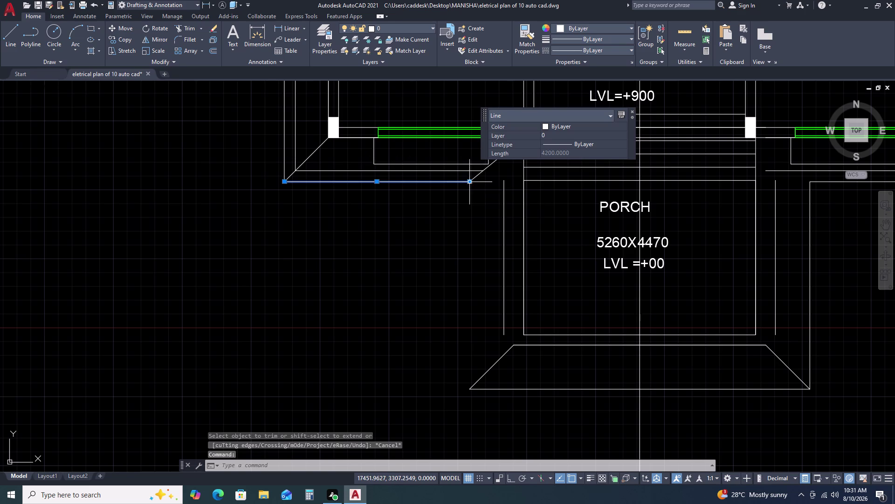
key(Escape)
click(456, 181)
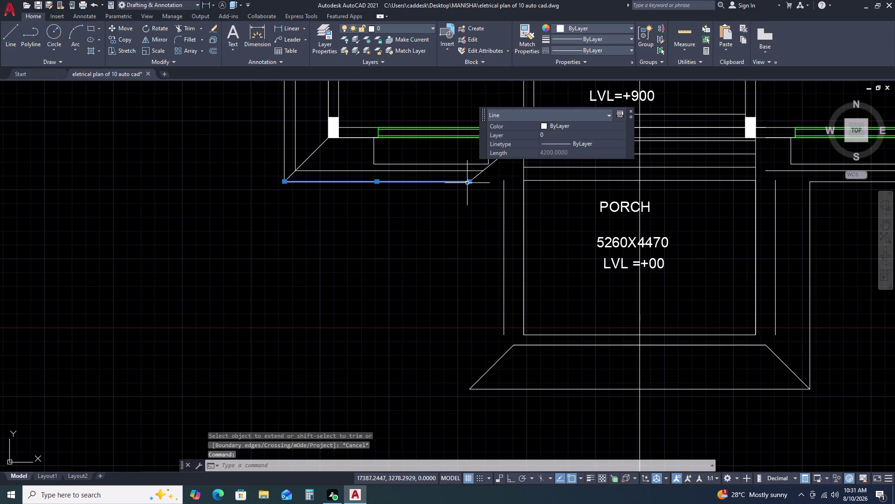
click(468, 182)
click(506, 180)
key(Escape)
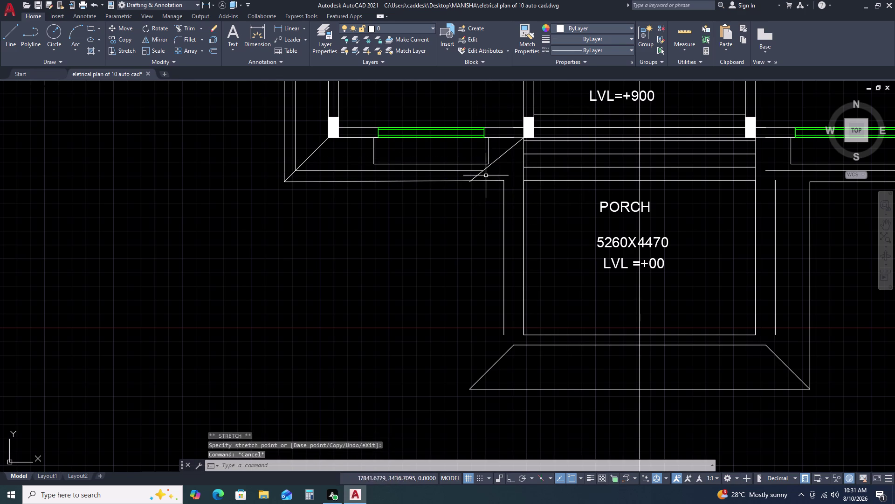
click(480, 175)
click(470, 183)
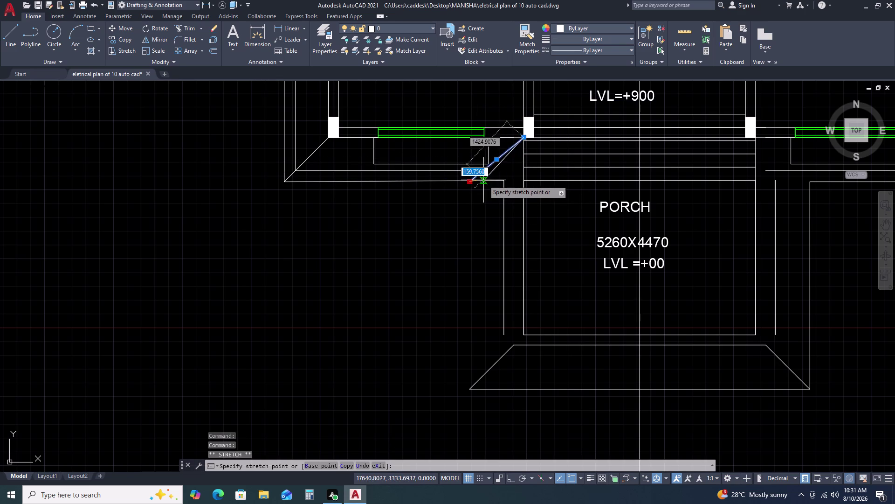
click(504, 179)
key(Escape)
scroll(down, 3)
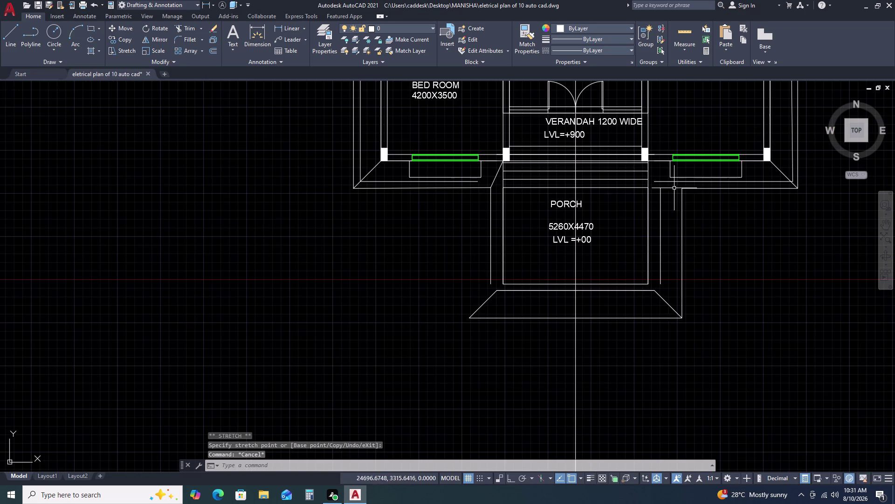
scroll(up, 3)
key(space)
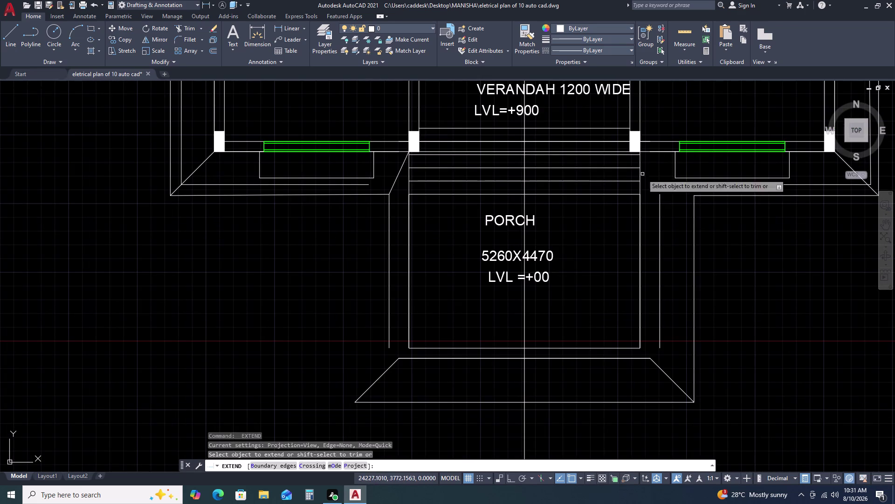
key(Escape)
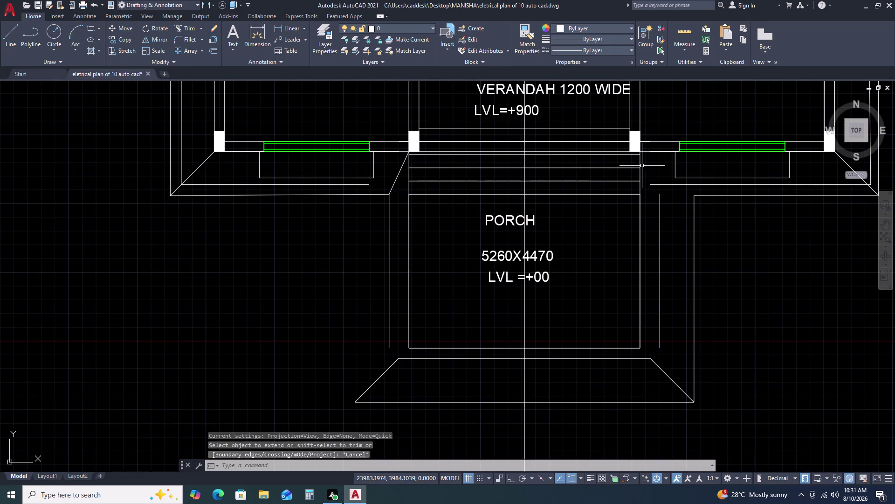
Draw a diagonal line from the right column corner to the porch edge.
text(L)
key(space)
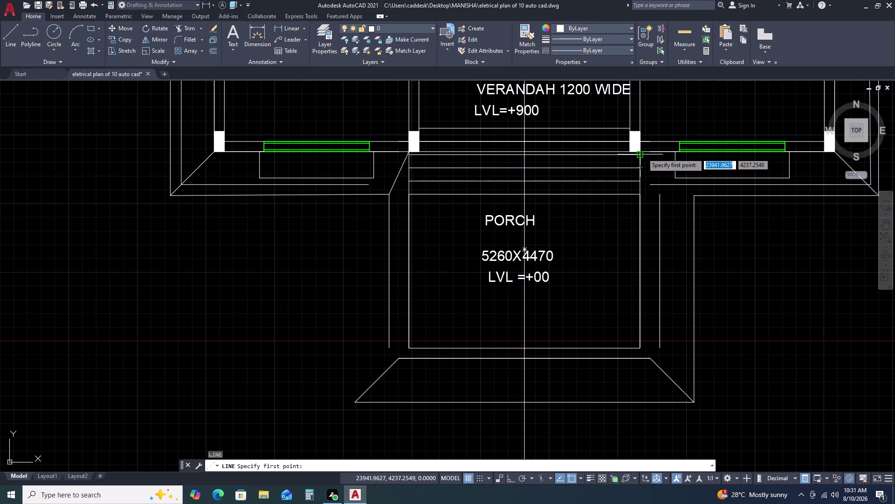
click(642, 153)
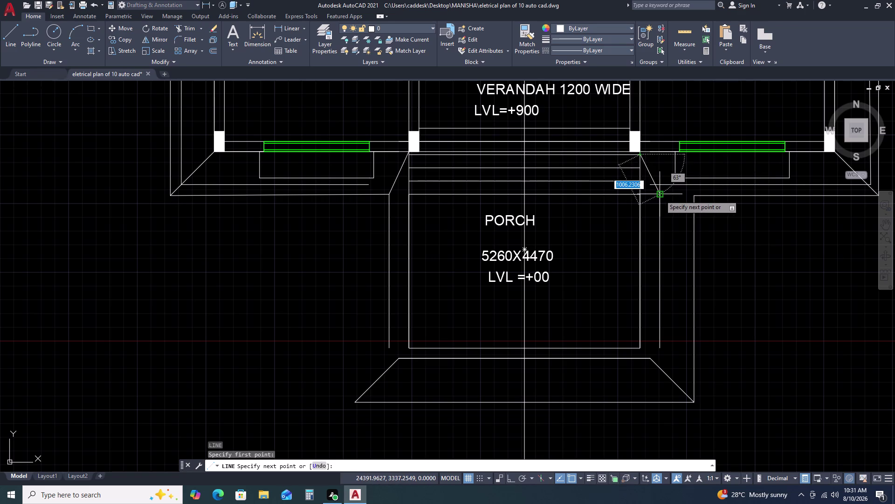
click(660, 195)
key(Escape)
Trim the overshooting line ends around the new right diagonal.
key(t)
key(r)
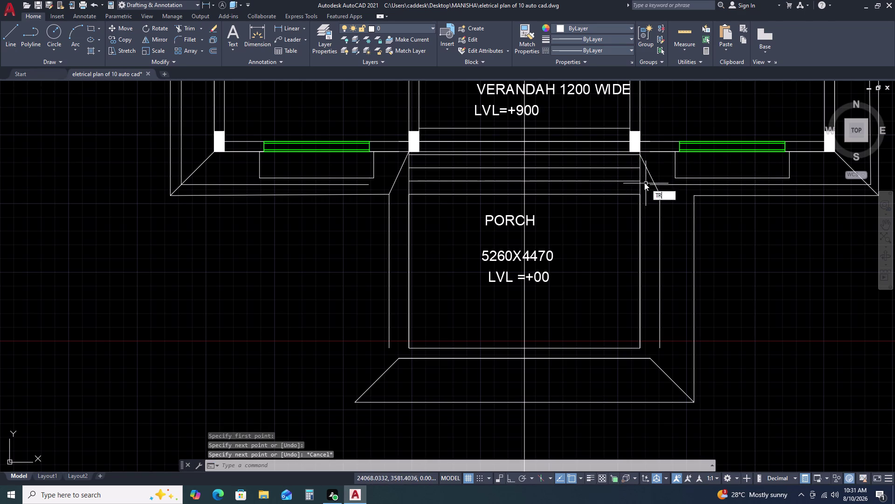
key(space)
scroll(up, 3)
click(674, 183)
click(666, 207)
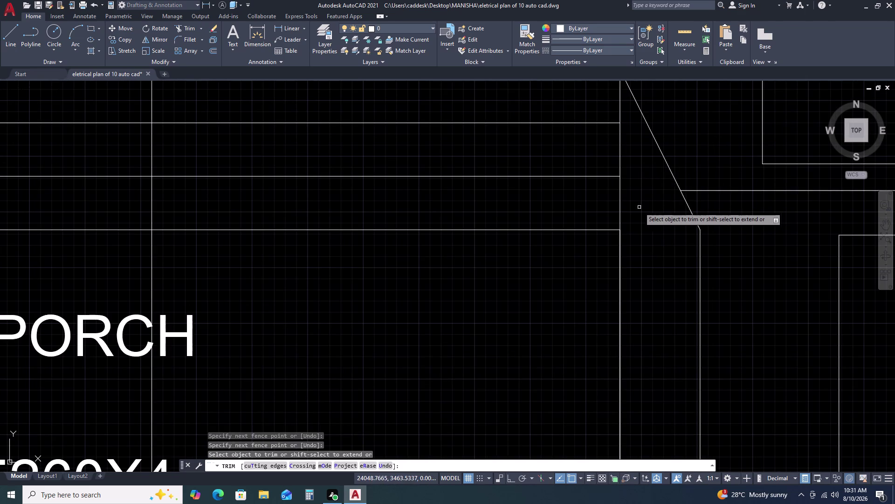
scroll(down, 3)
scroll(down, 3)
key(Escape)
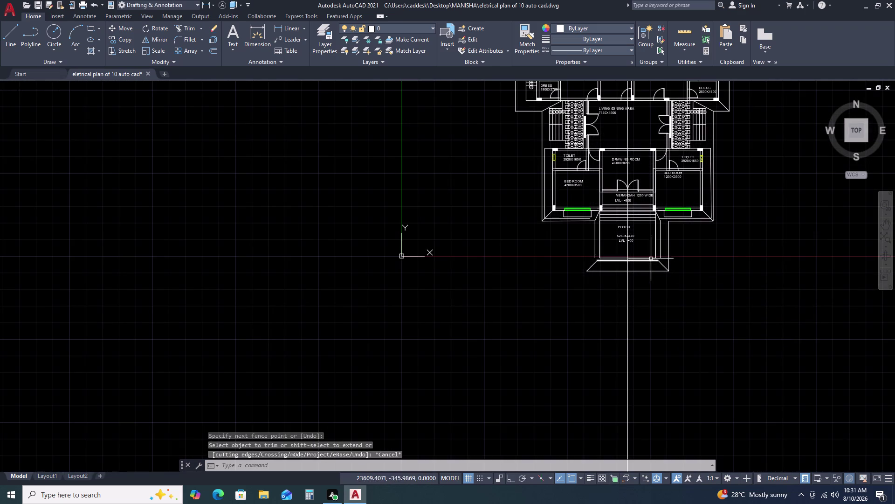
scroll(up, 3)
scroll(down, 3)
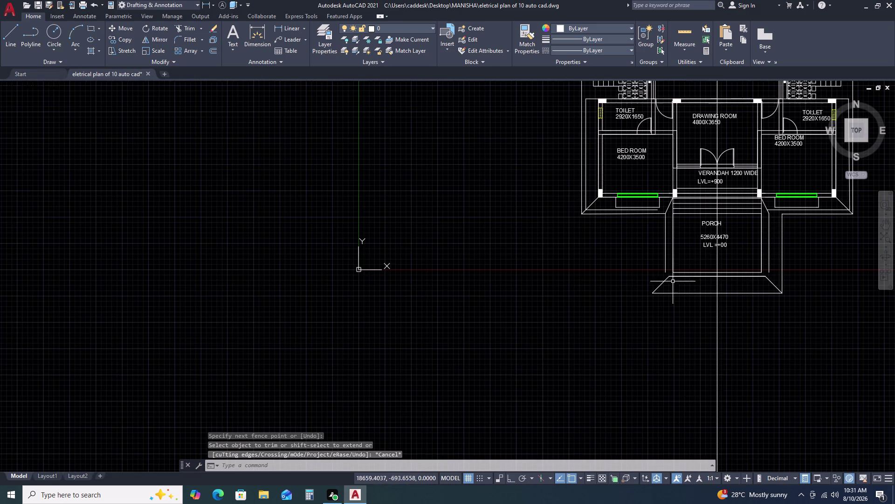
scroll(up, 3)
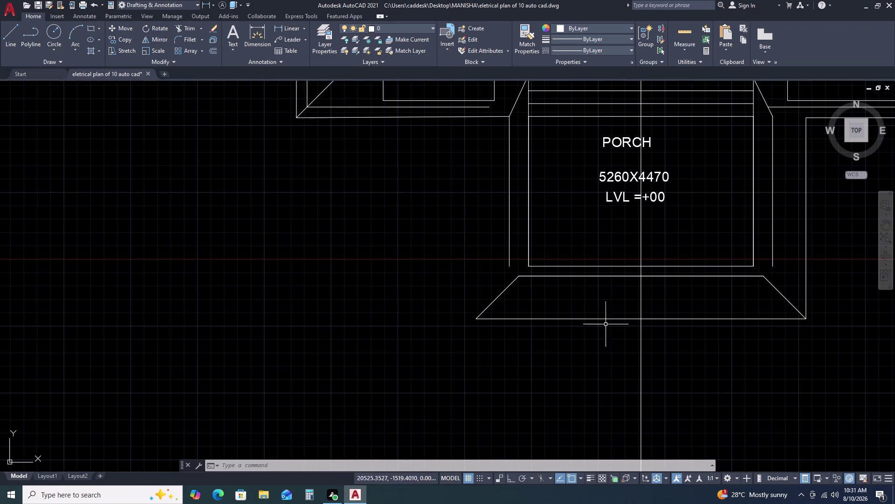
Fillet the porch bottom edge with both side walls to close the lower corners.
key(f)
key(space)
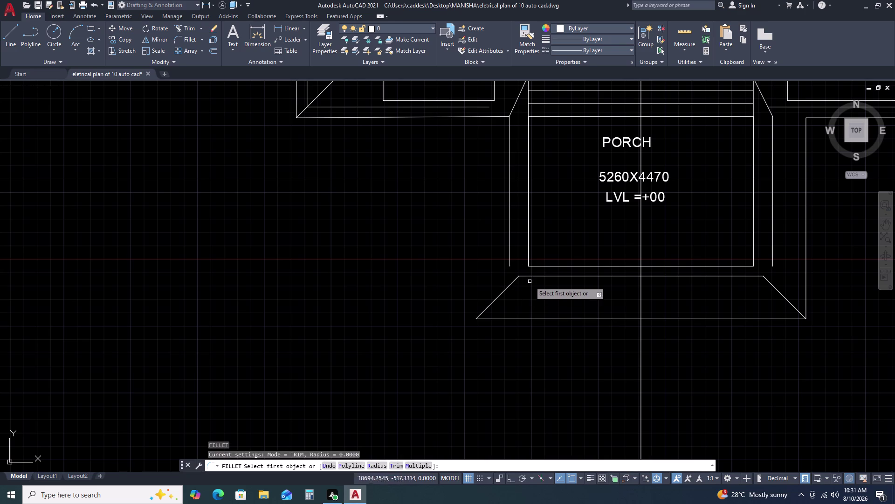
click(534, 276)
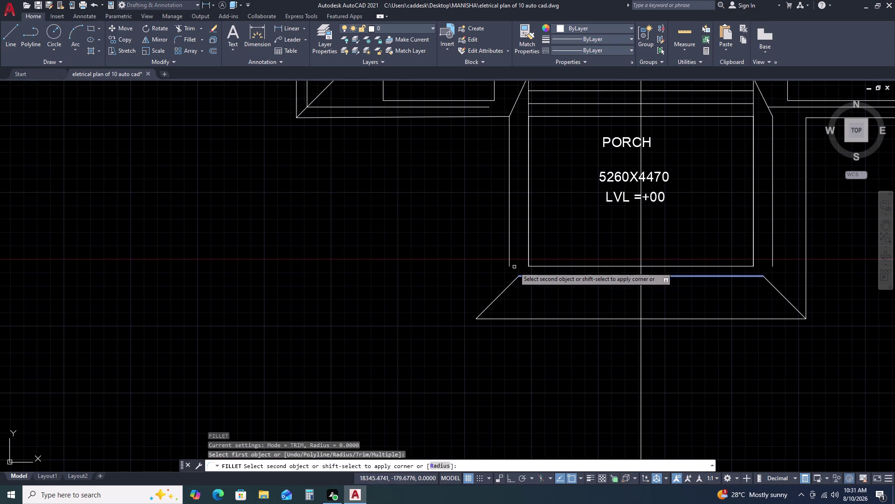
click(511, 262)
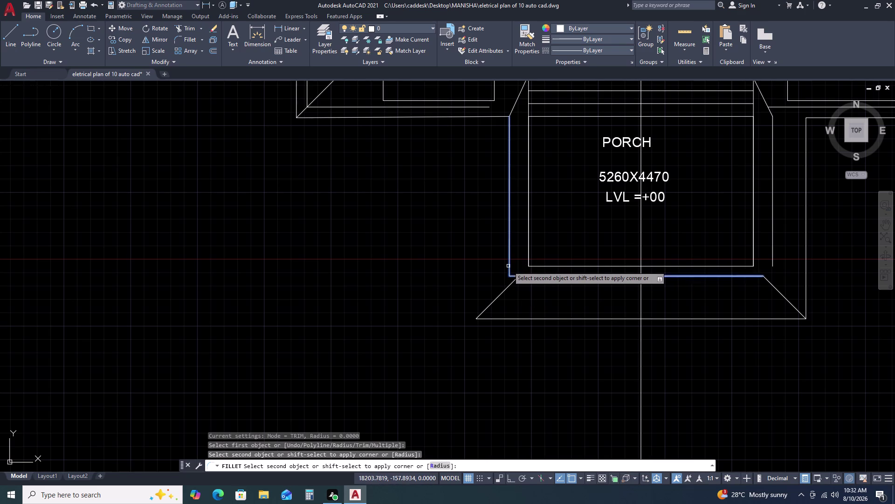
click(508, 264)
key(space)
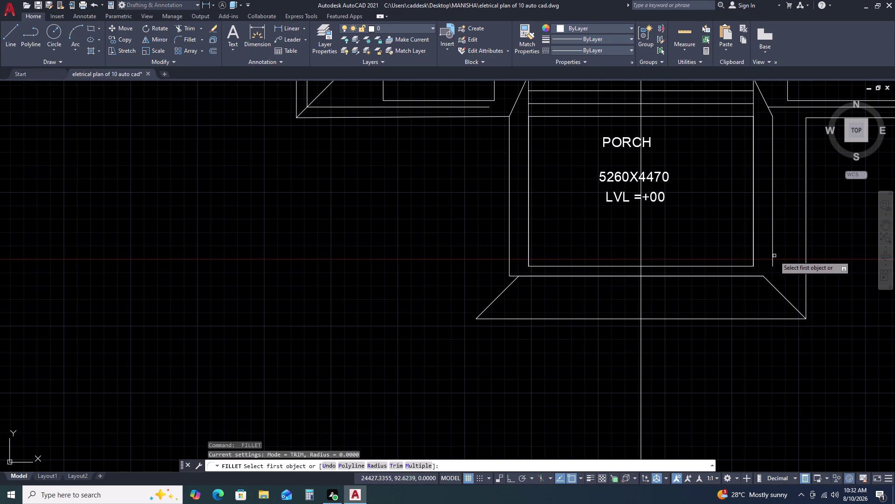
click(774, 262)
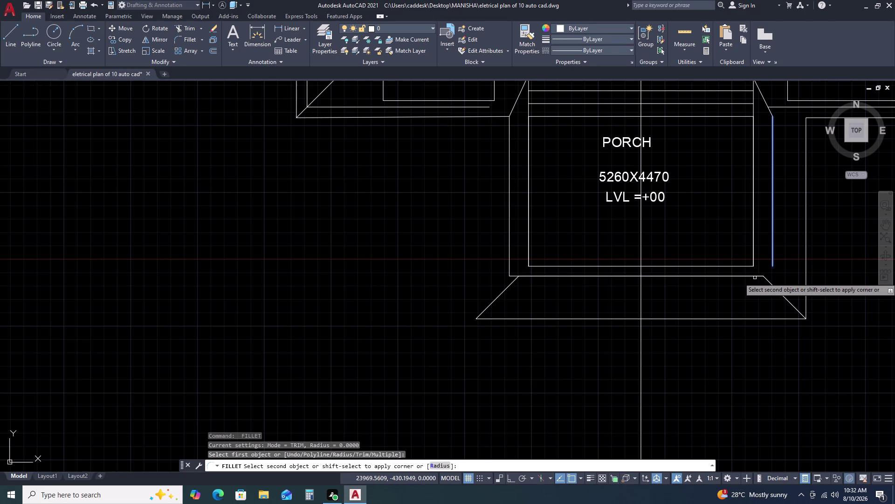
click(759, 275)
Window-select the four stray lines below the porch and delete them.
scroll(down, 3)
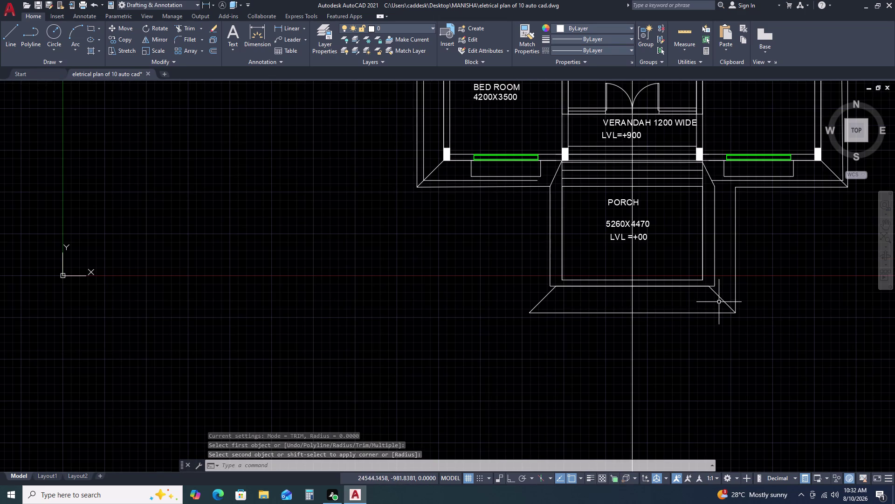
click(580, 295)
click(509, 327)
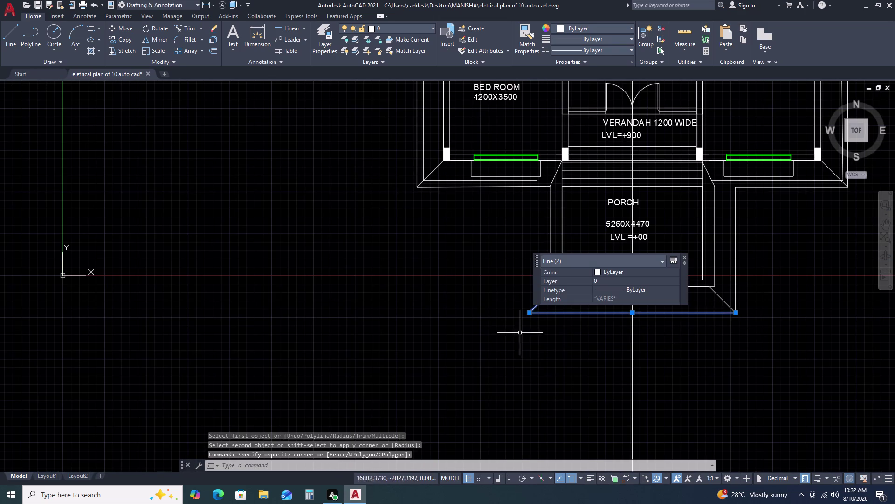
click(737, 301)
click(714, 321)
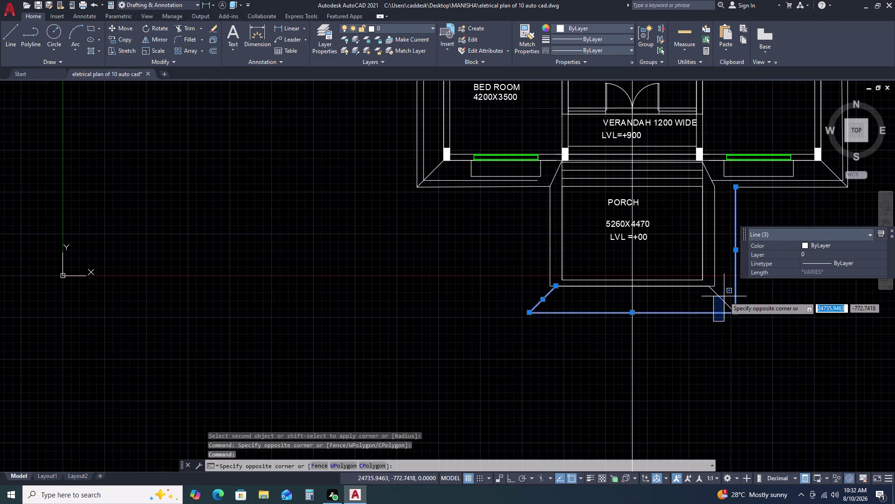
click(724, 296)
click(726, 294)
click(723, 310)
key(Delete)
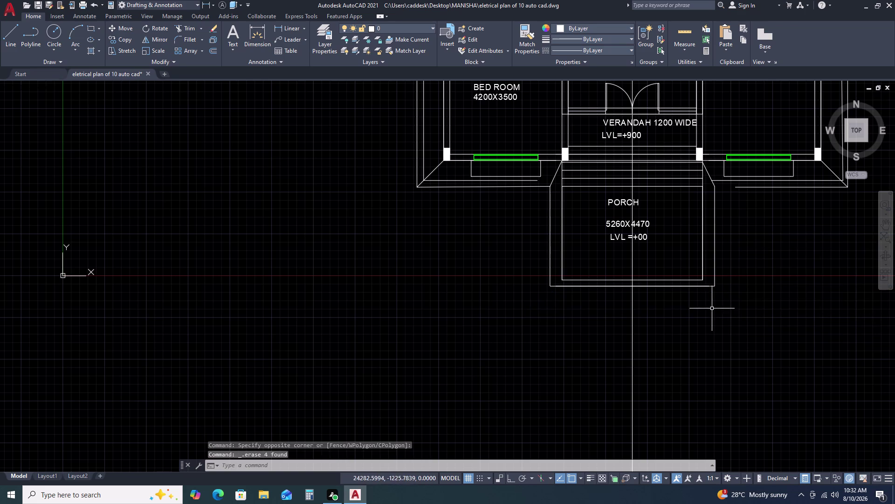
scroll(down, 3)
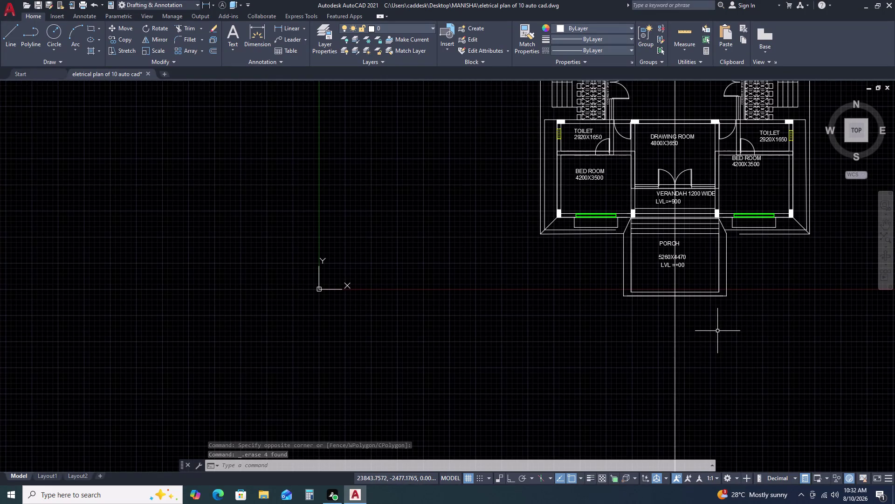
scroll(up, 3)
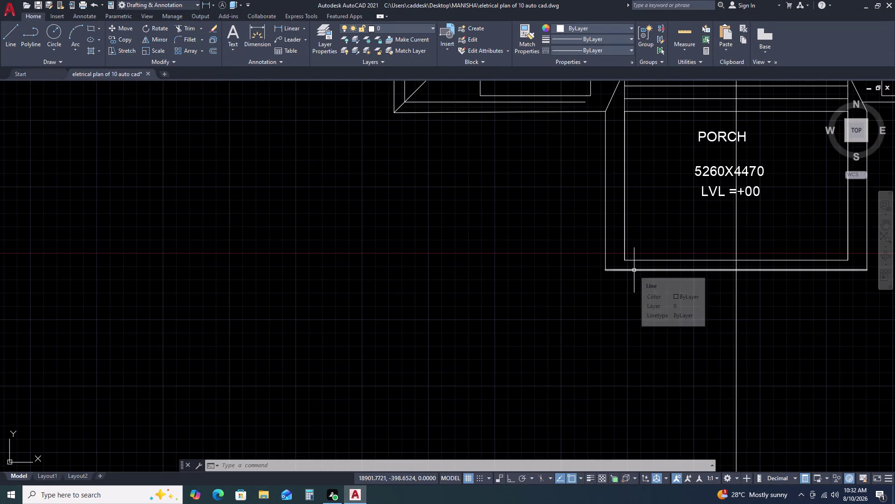
Offset the porch bottom line 1000 downward as the step base.
click(635, 270)
key(o)
key(space)
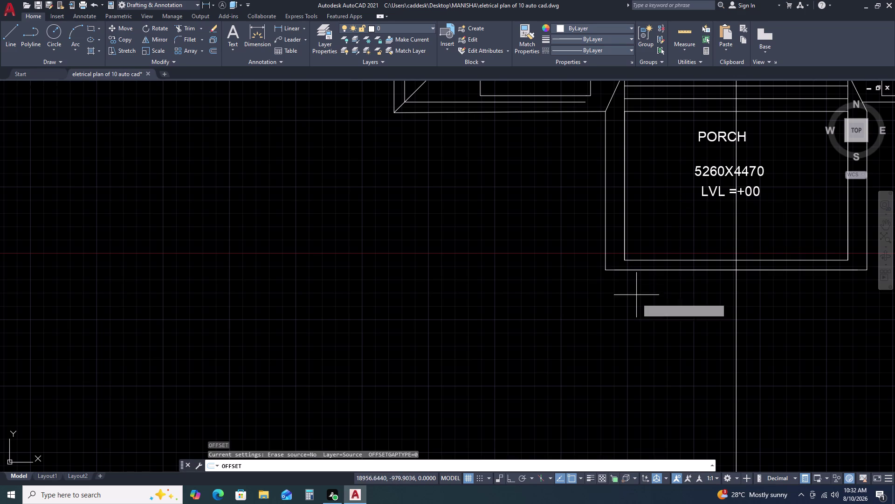
key(1)
text(0)
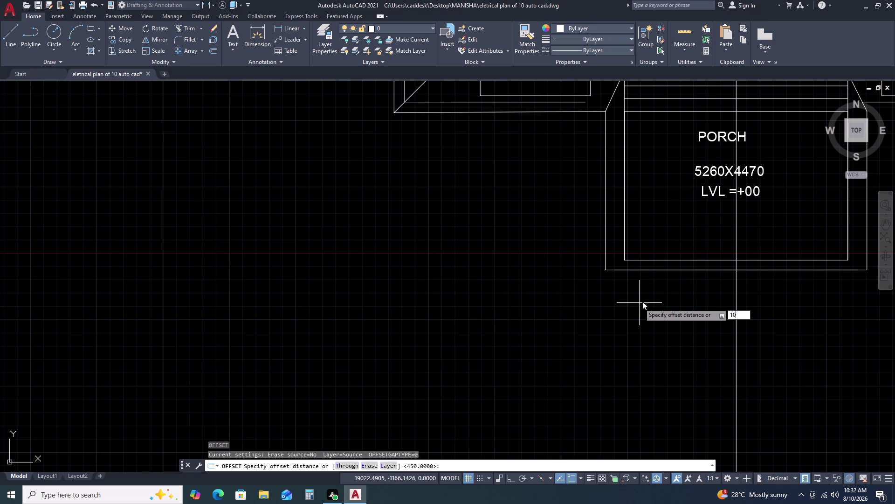
text(0)
text(0)
key(space)
click(644, 315)
key(Escape)
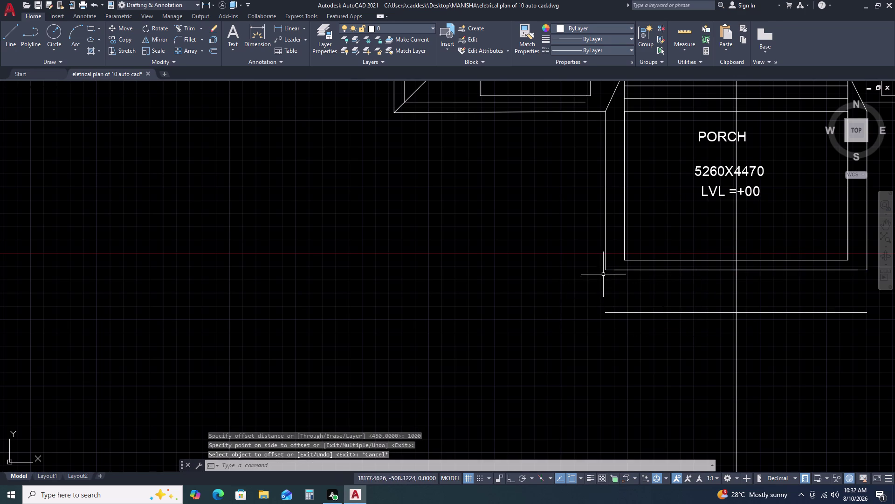
Extend the left and right porch side lines down to the new base line.
scroll(up, 3)
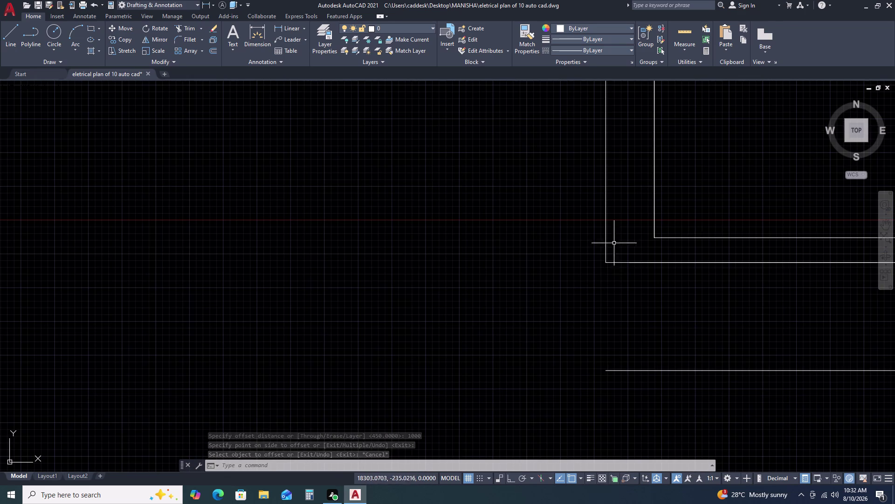
key(e)
key(x)
key(space)
click(616, 237)
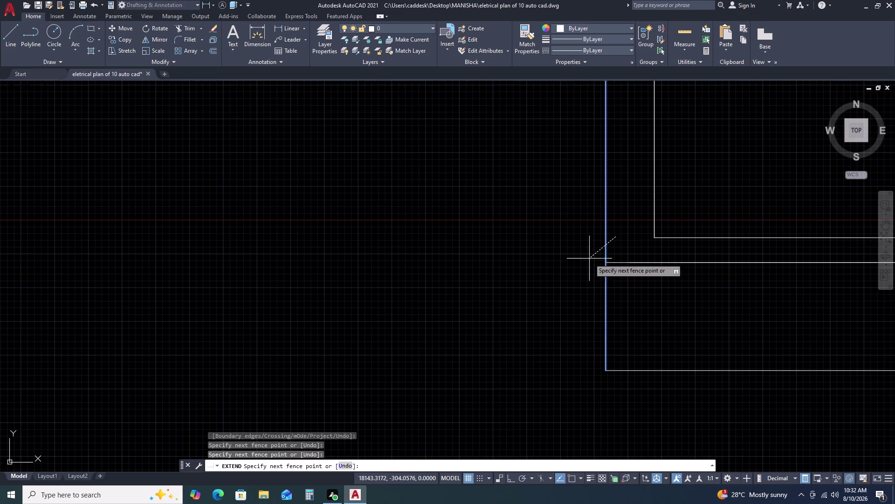
click(578, 269)
scroll(down, 3)
click(861, 258)
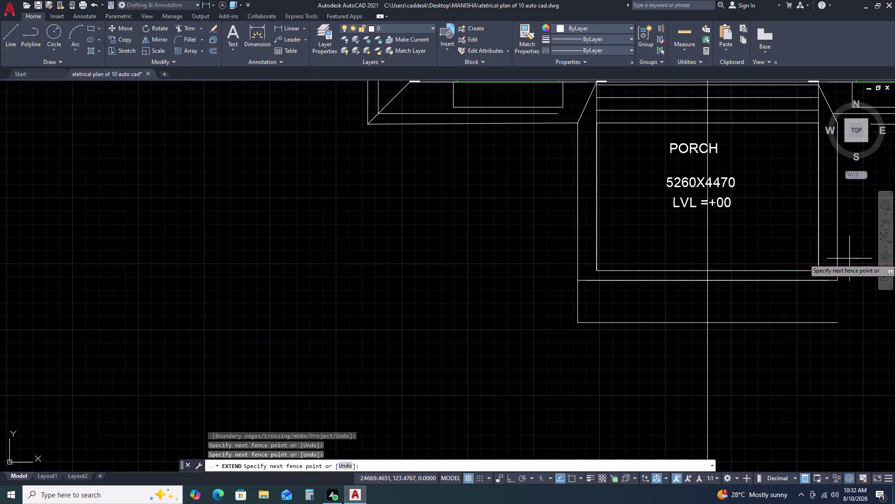
click(831, 255)
key(Escape)
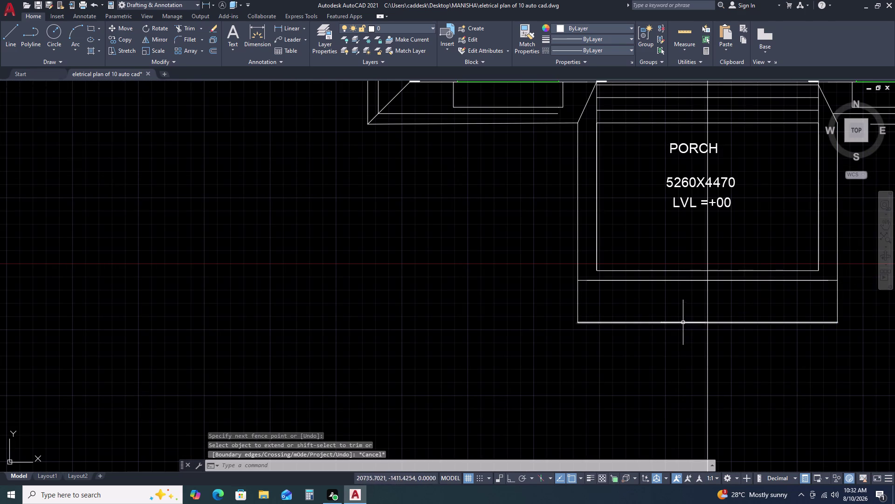
Draw angled lines from the porch's lower corners to the base ends and delete the leftover line.
key(l)
key(space)
click(596, 272)
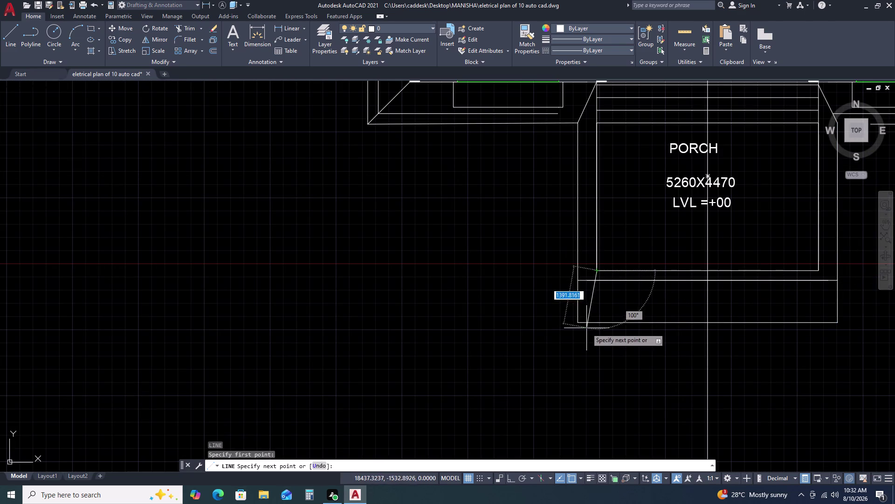
click(580, 320)
key(Escape)
key(space)
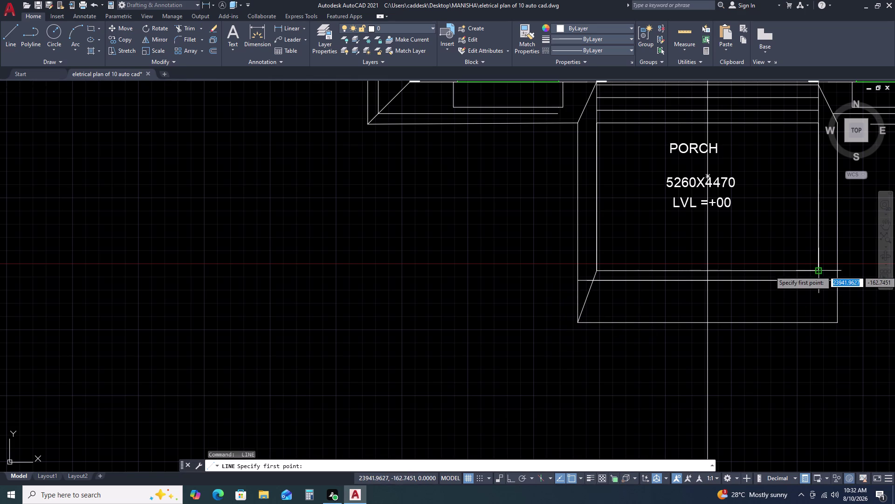
click(821, 271)
click(840, 326)
key(Escape)
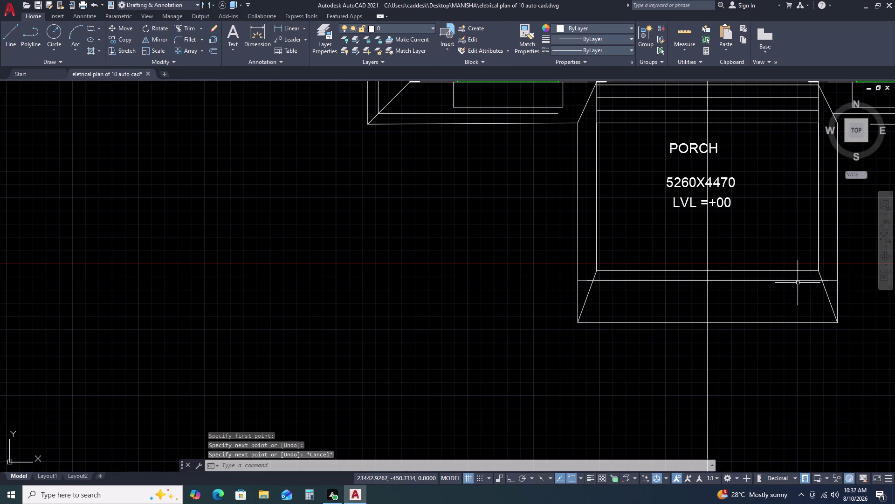
click(793, 279)
key(Delete)
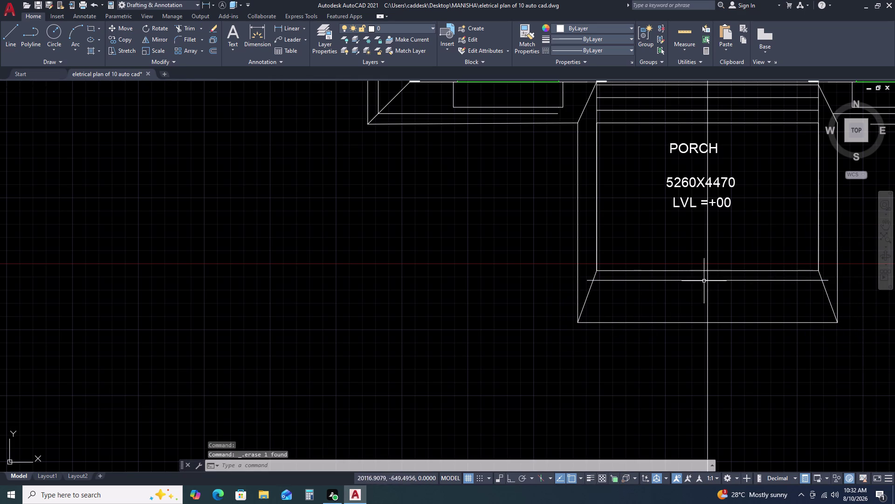
Trim the line ends overshooting the left and right step corners.
text(TR)
key(space)
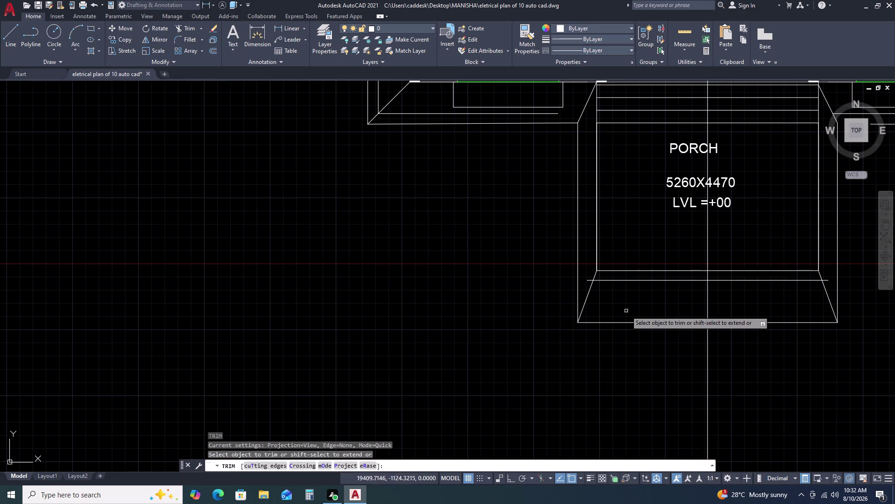
scroll(up, 3)
click(604, 271)
click(592, 297)
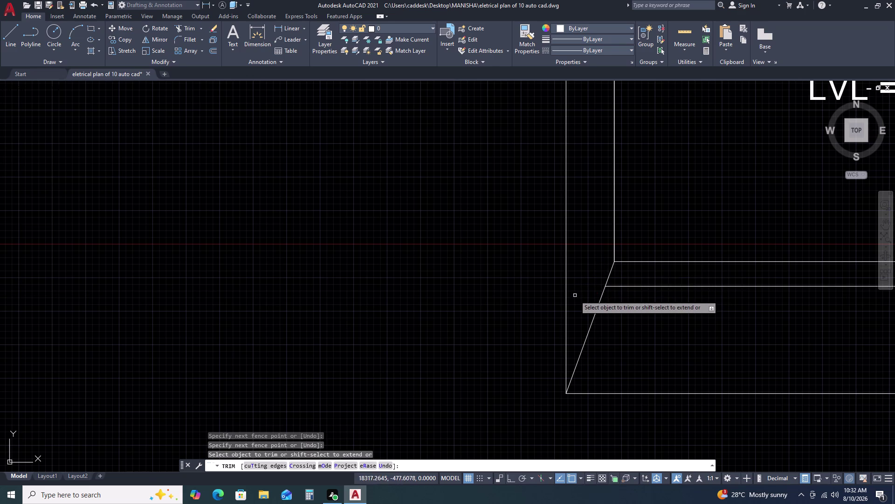
scroll(down, 3)
scroll(up, 3)
click(729, 301)
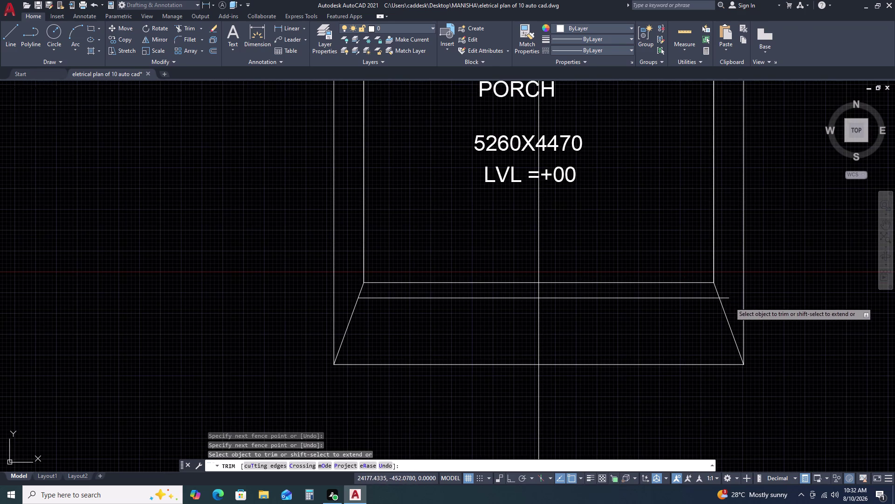
click(723, 291)
click(714, 261)
scroll(down, 3)
key(Escape)
Zoom to fit the floor plan, then pan to bring the porch into view.
middle_click(809, 253)
middle_drag(808, 253, 793, 273)
middle_click(771, 294)
middle_drag(762, 301, 756, 304)
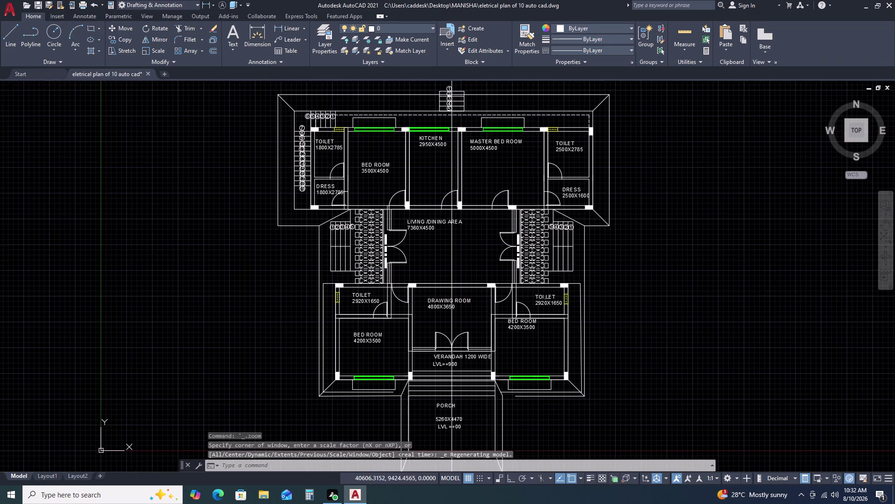
middle_drag(755, 304, 752, 306)
middle_drag(662, 348, 711, 245)
middle_drag(716, 230, 720, 215)
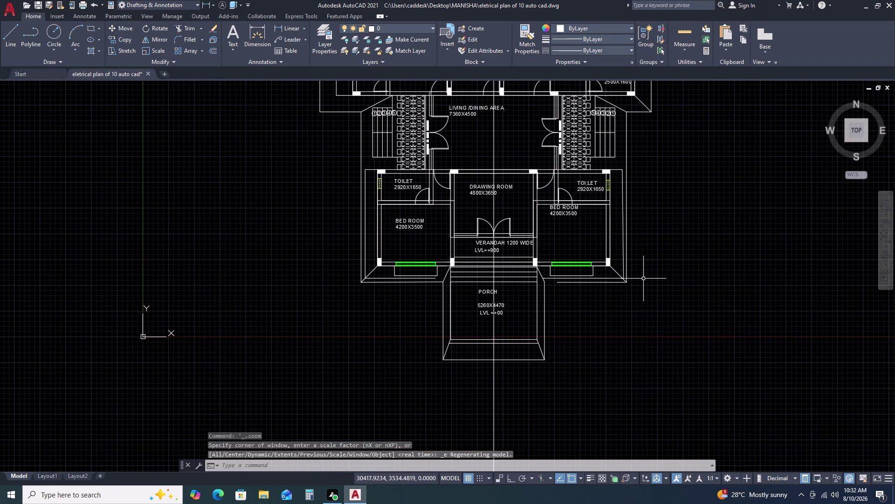
scroll(up, 3)
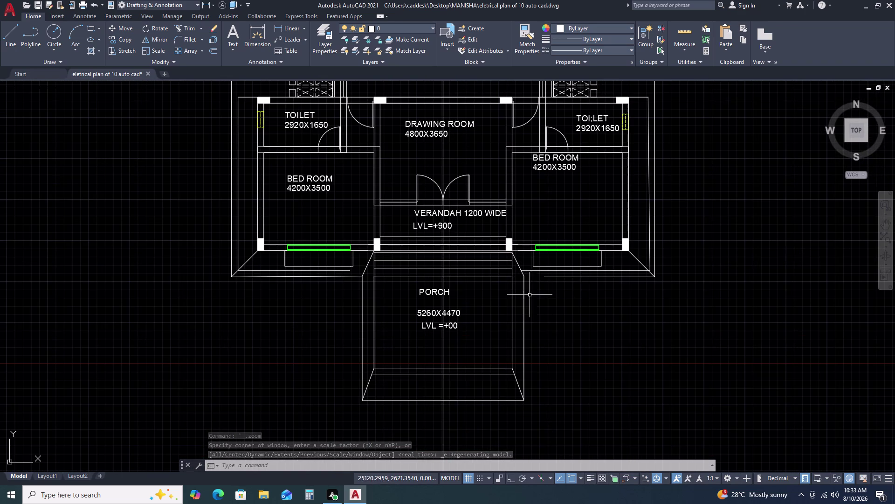
Extend the line below the right bedroom window, then pan around the porch and verandah.
key(e)
text(X)
key(space)
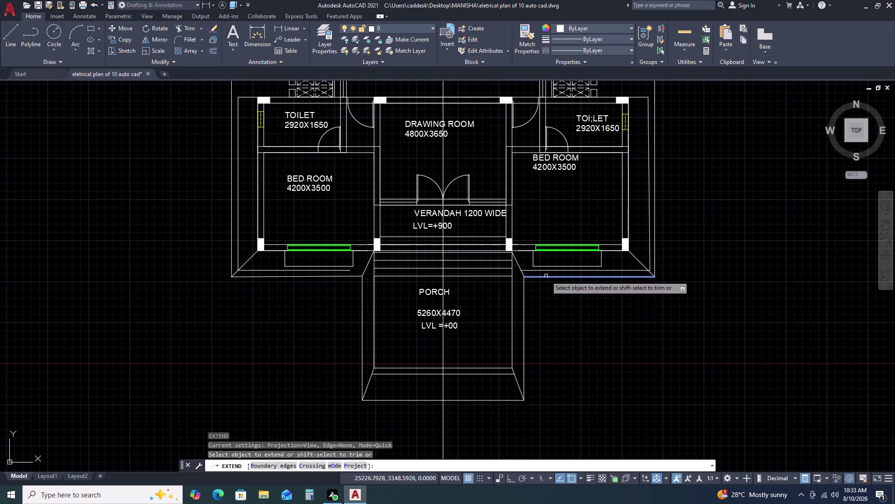
click(546, 276)
key(Escape)
scroll(up, 3)
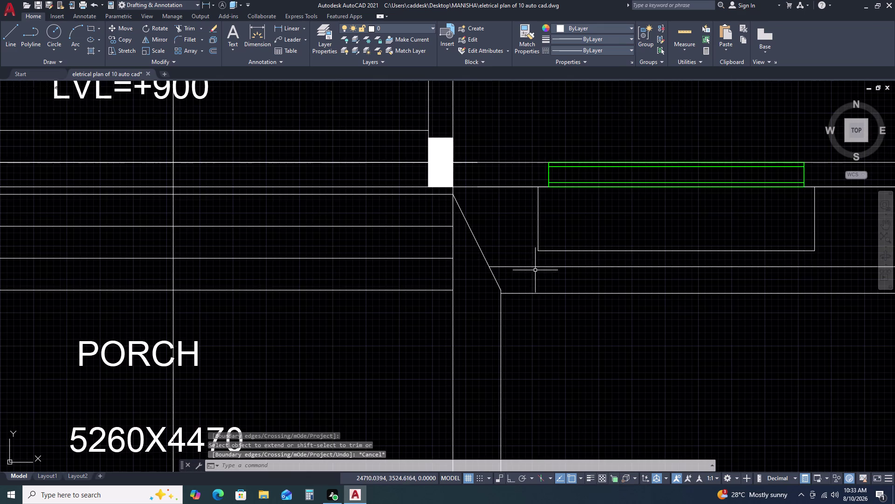
middle_drag(548, 269, 600, 287)
scroll(down, 3)
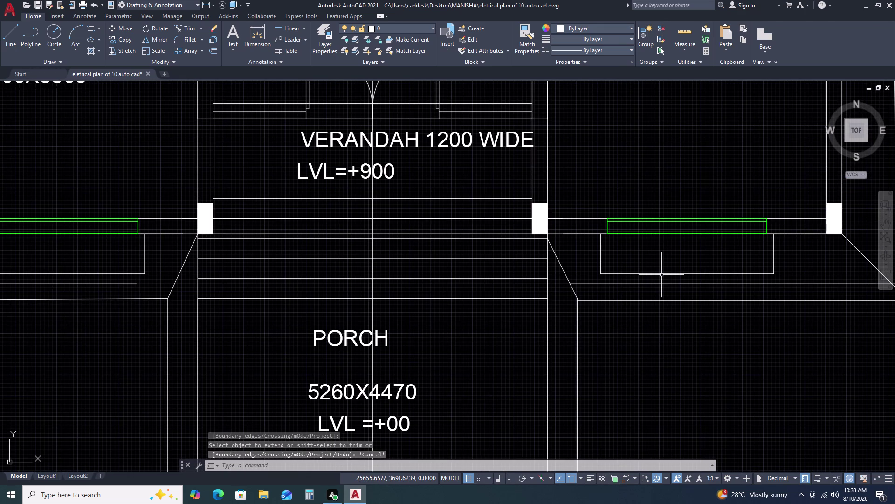
scroll(down, 3)
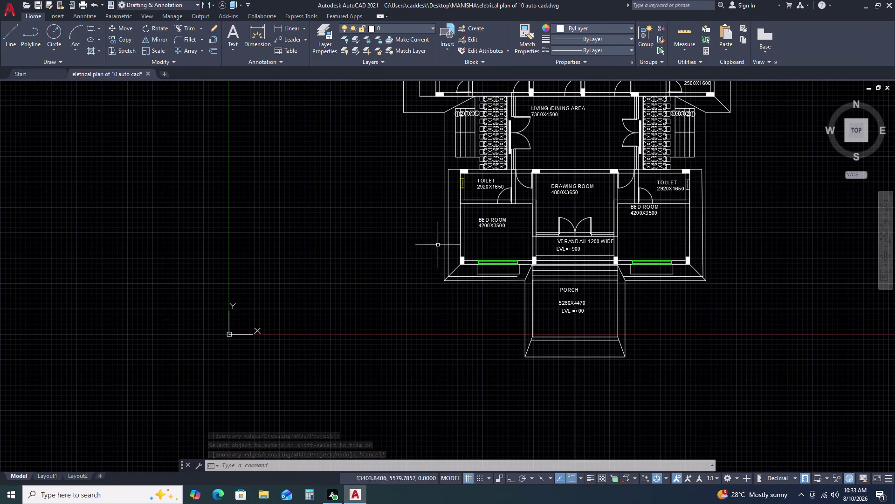
scroll(up, 3)
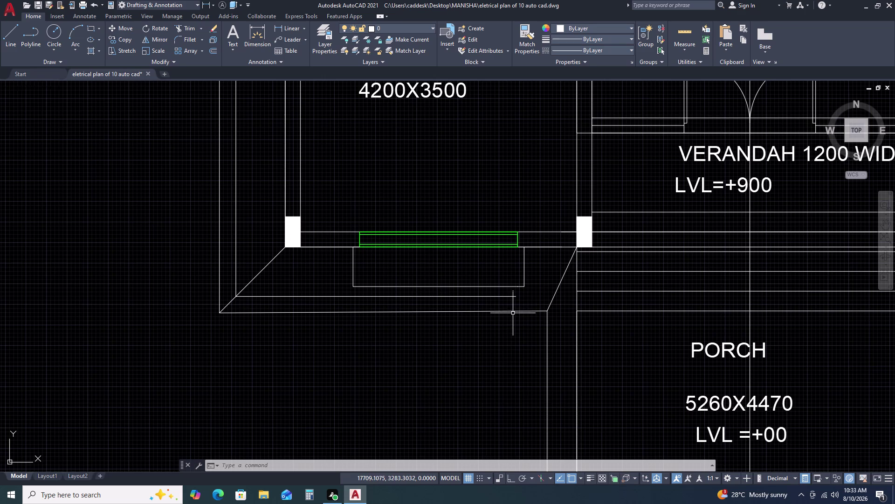
scroll(up, 3)
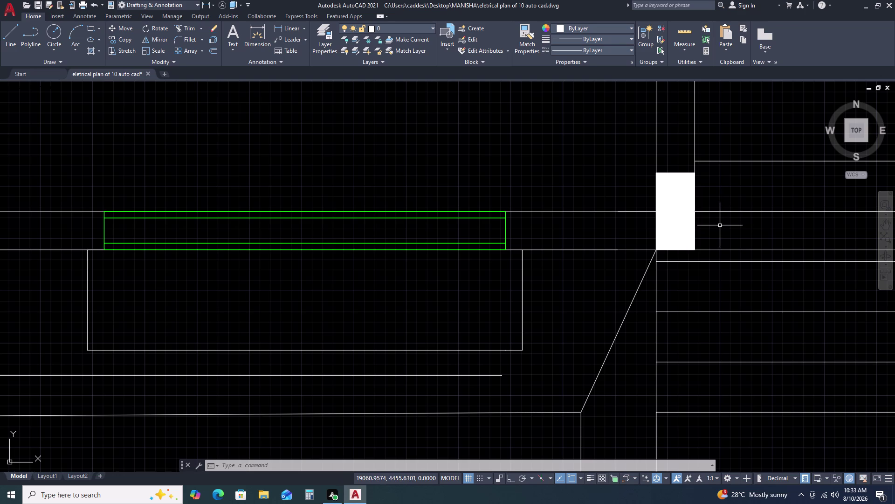
Start a 650-long rectangle at the wall jamb, then cancel it.
key(r)
key(e)
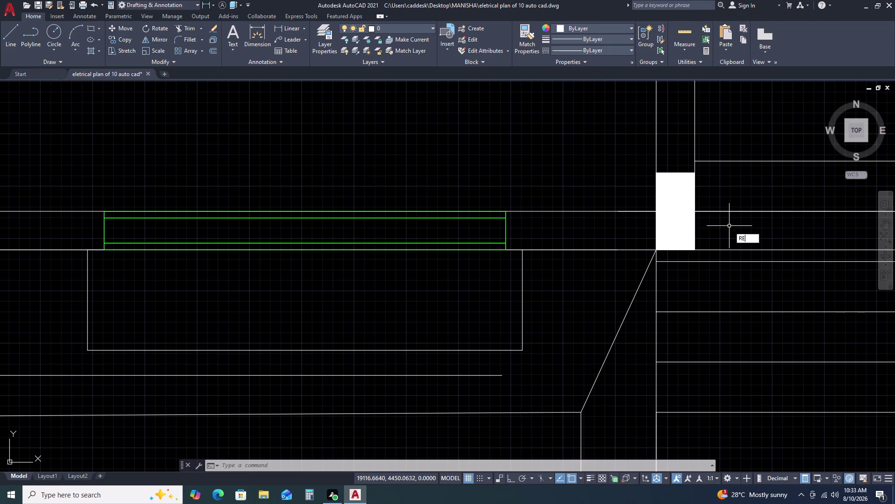
key(c)
key(space)
click(530, 138)
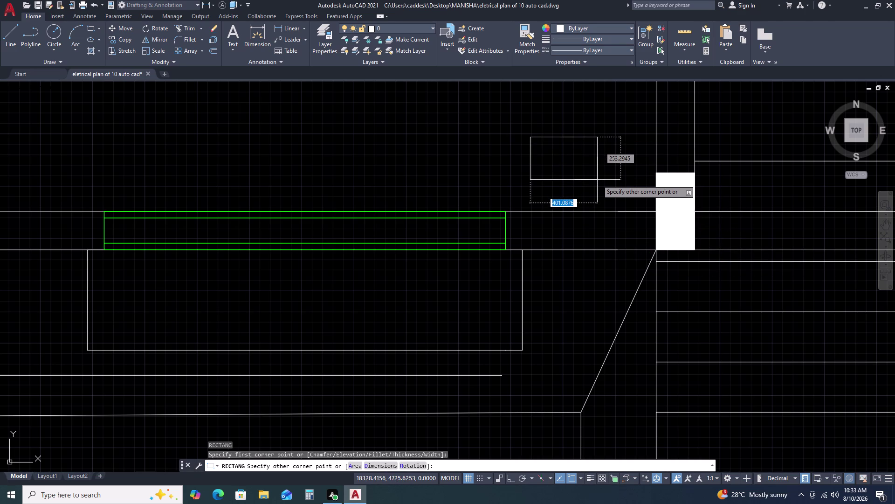
text(D)
key(space)
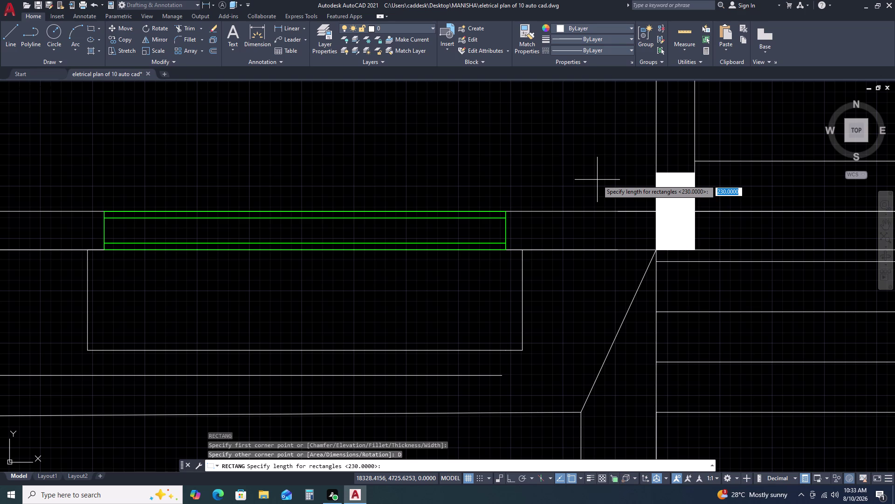
text(650)
key(space)
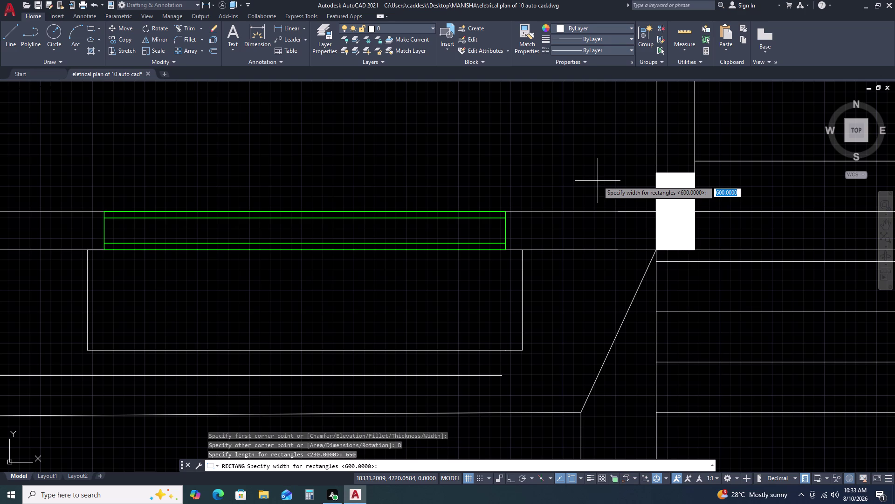
click(562, 151)
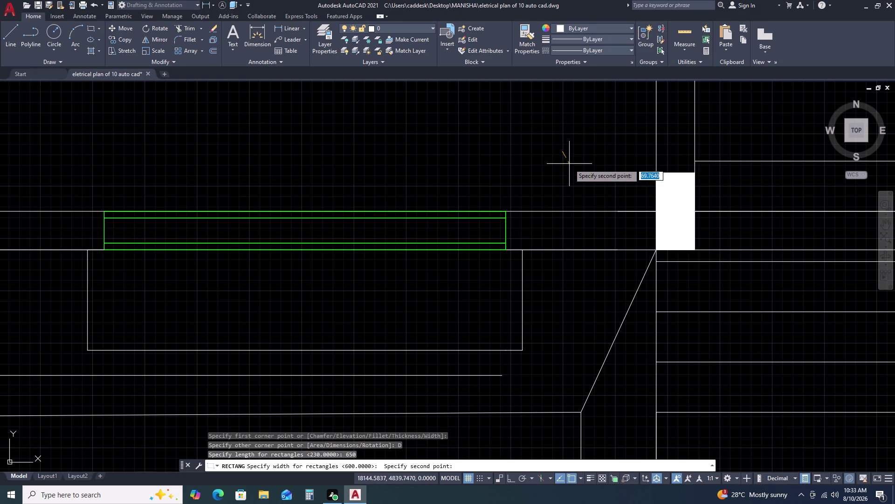
click(568, 172)
key(Escape)
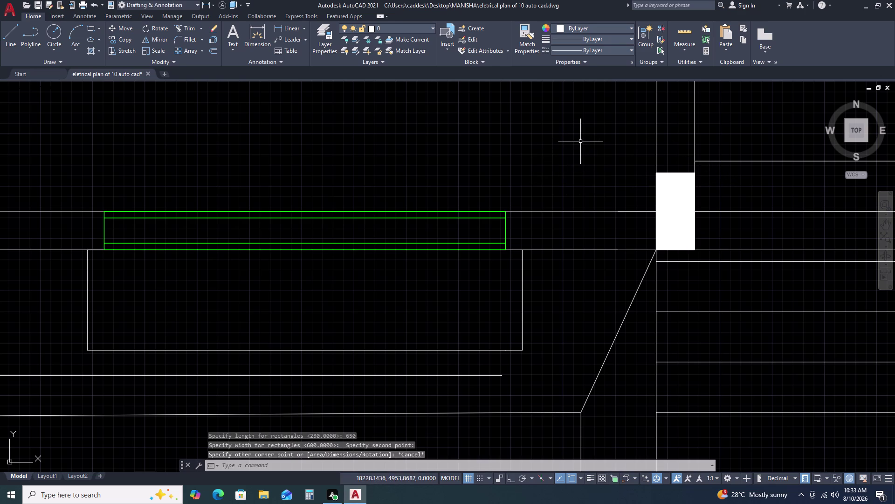
Draw a rectangle from the window's lower corner to the wall opening corner.
scroll(down, 3)
scroll(down, 3)
scroll(up, 3)
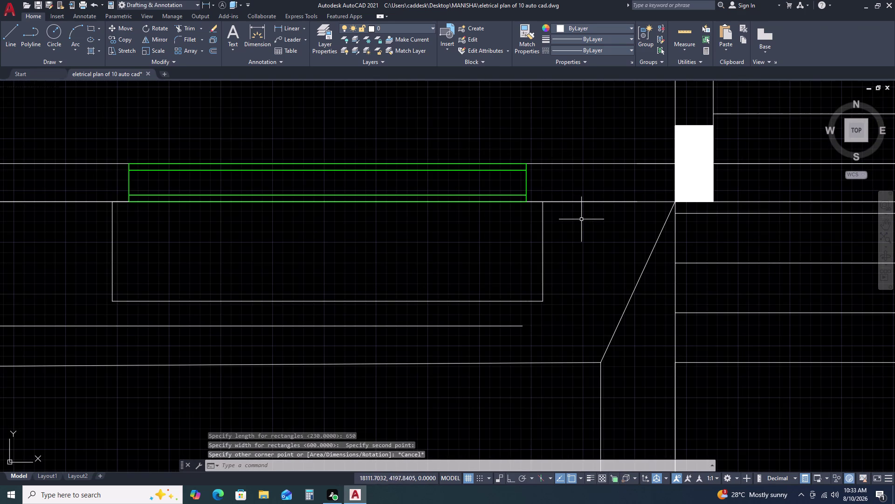
text(RE)
text(C)
key(space)
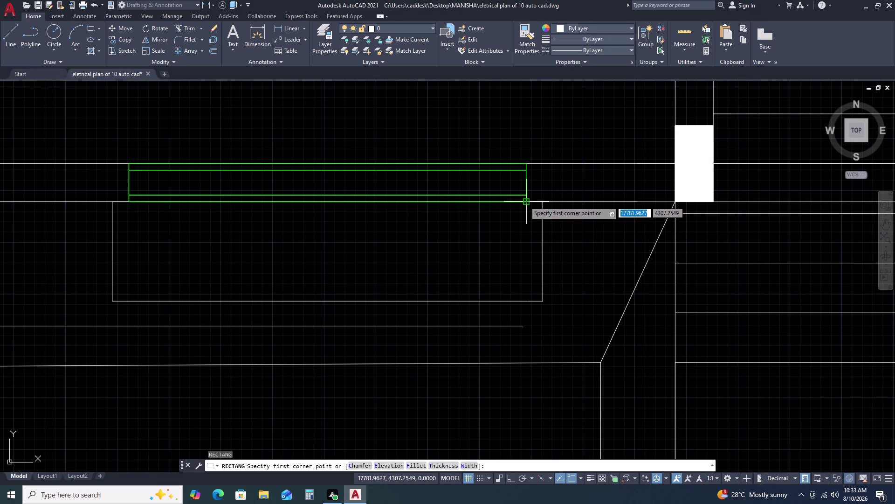
click(525, 201)
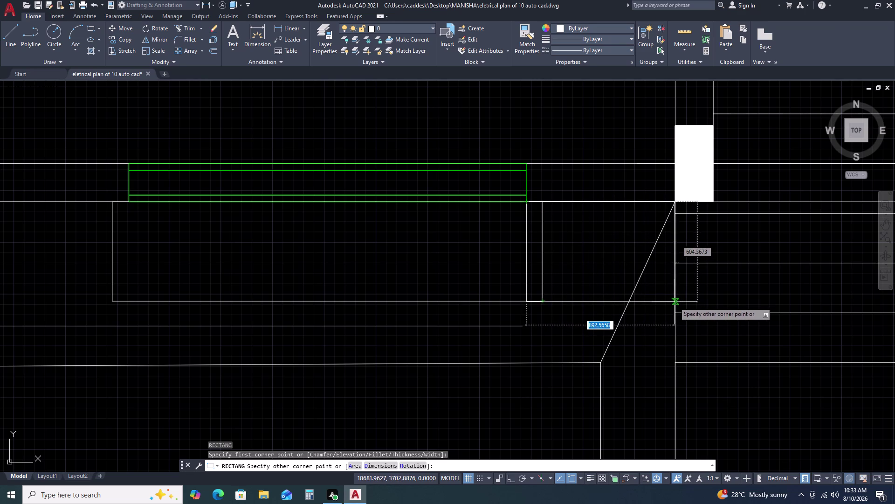
click(674, 302)
Grip-stretch the new rectangle's bottom edge down onto the wall line.
scroll(up, 3)
click(655, 284)
click(628, 315)
scroll(down, 3)
middle_drag(646, 305, 460, 292)
scroll(up, 3)
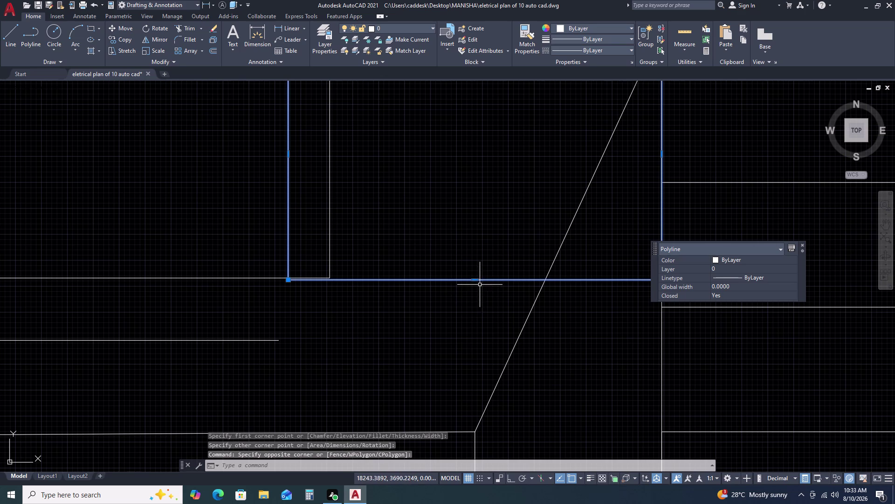
click(476, 281)
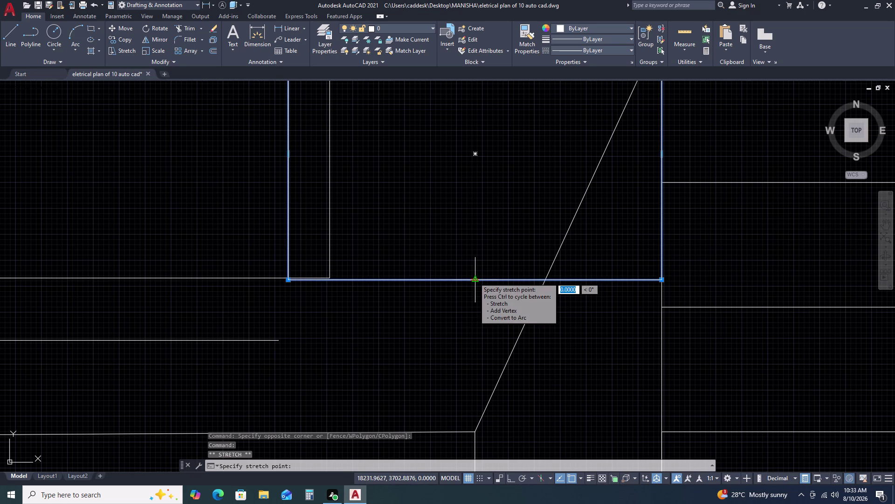
scroll(up, 3)
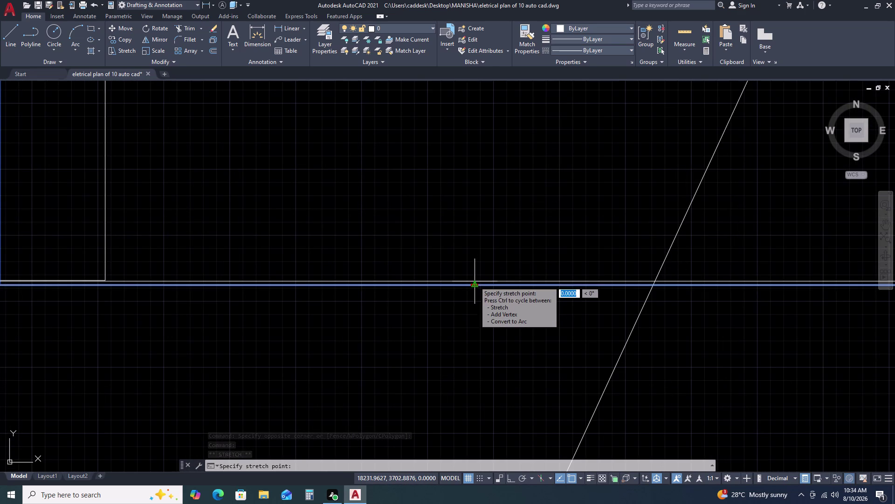
click(474, 281)
scroll(down, 3)
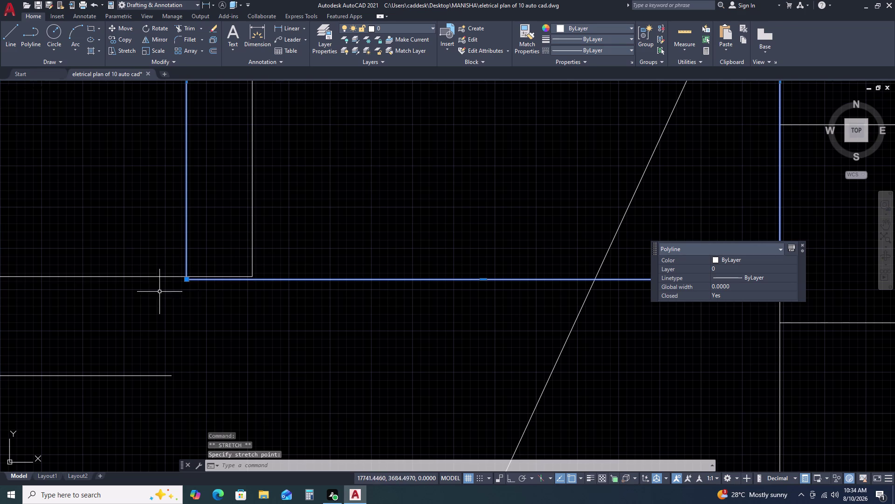
key(m)
key(space)
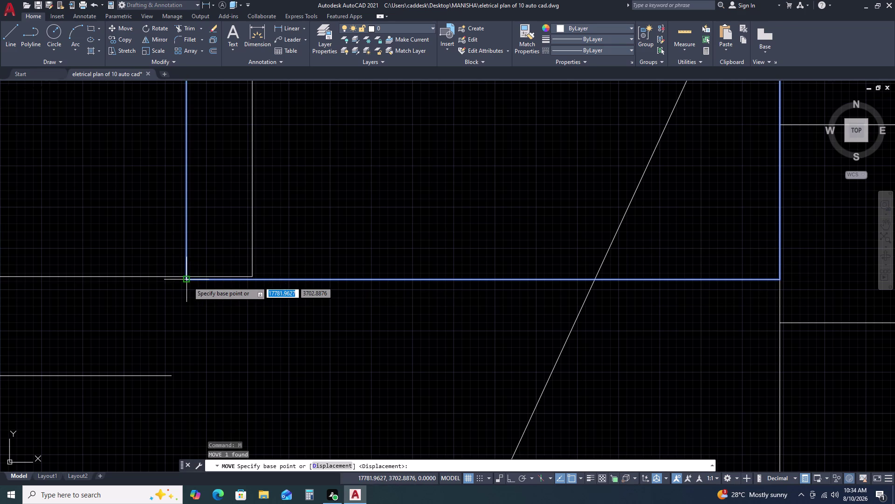
Shift the new rectangle slightly to its new position from its lower-left corner.
click(187, 281)
click(186, 275)
scroll(down, 3)
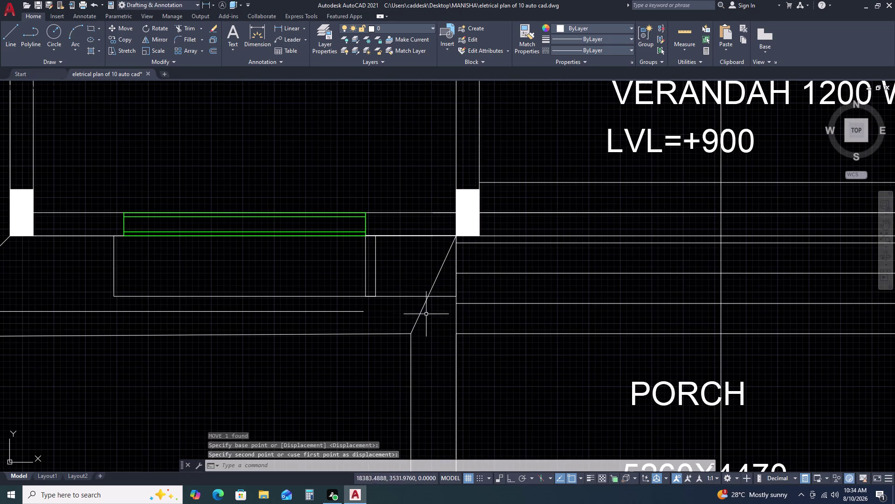
scroll(up, 3)
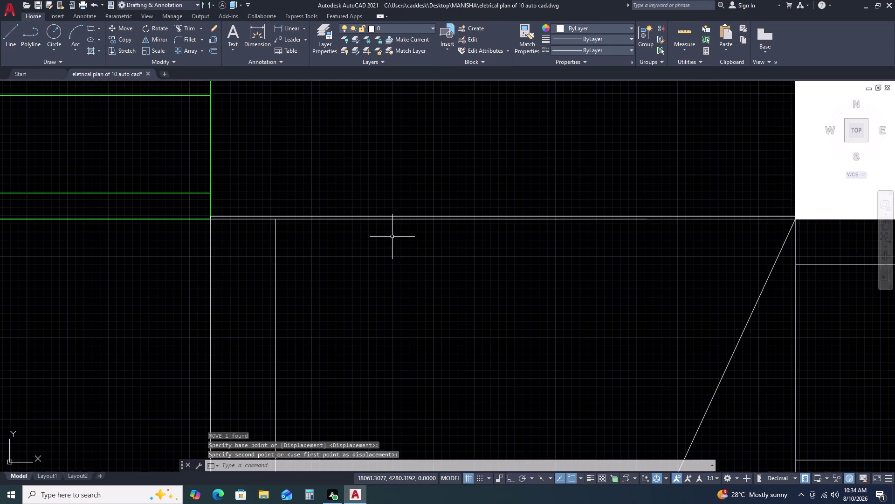
text(TR)
key(space)
click(419, 216)
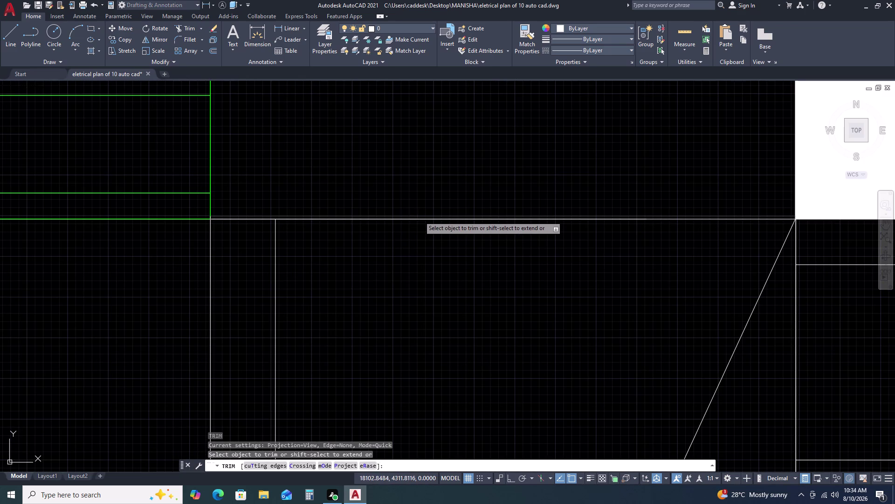
key(Escape)
scroll(down, 3)
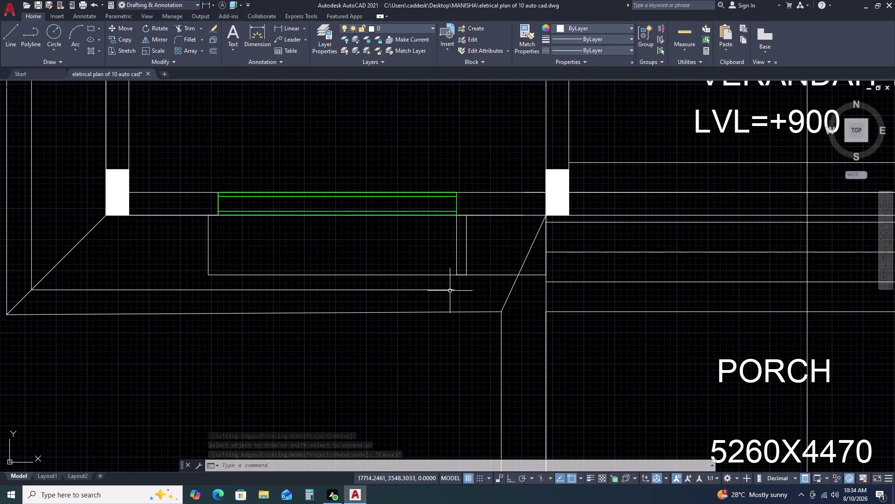
Extend the lower horizontal line to the vertical jamb line using a fence.
text(EX)
key(space)
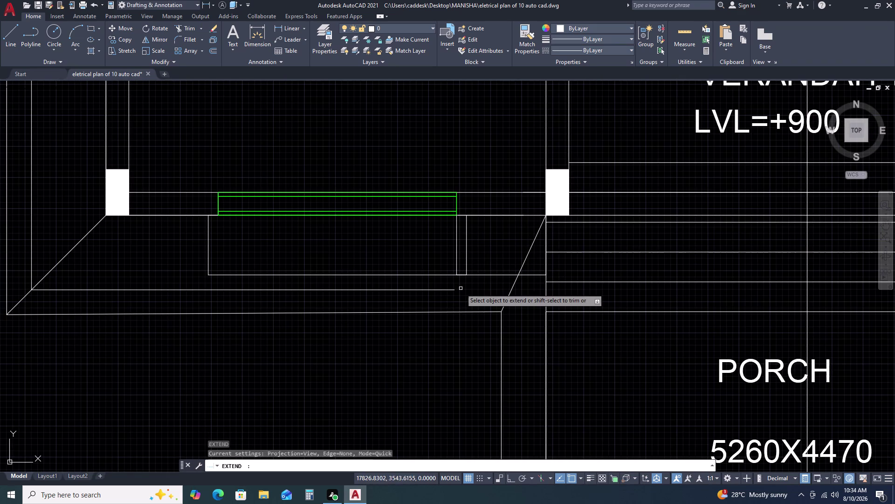
click(460, 287)
click(437, 294)
click(500, 282)
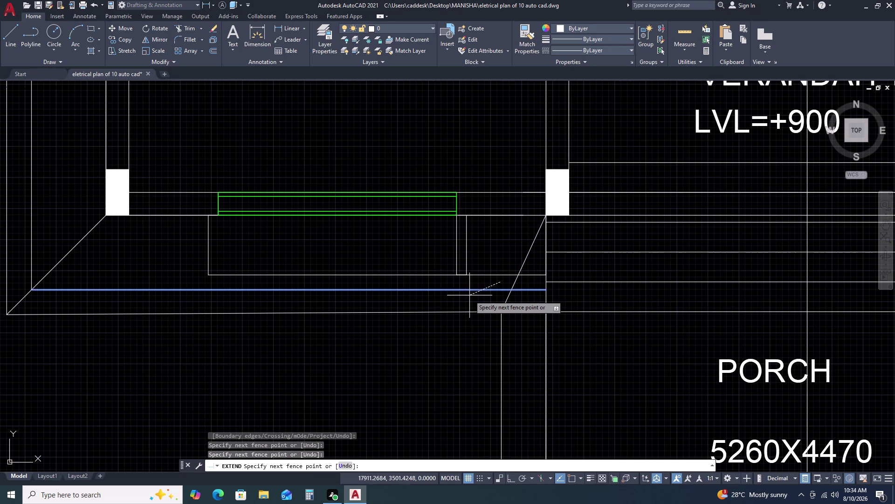
click(470, 295)
key(Escape)
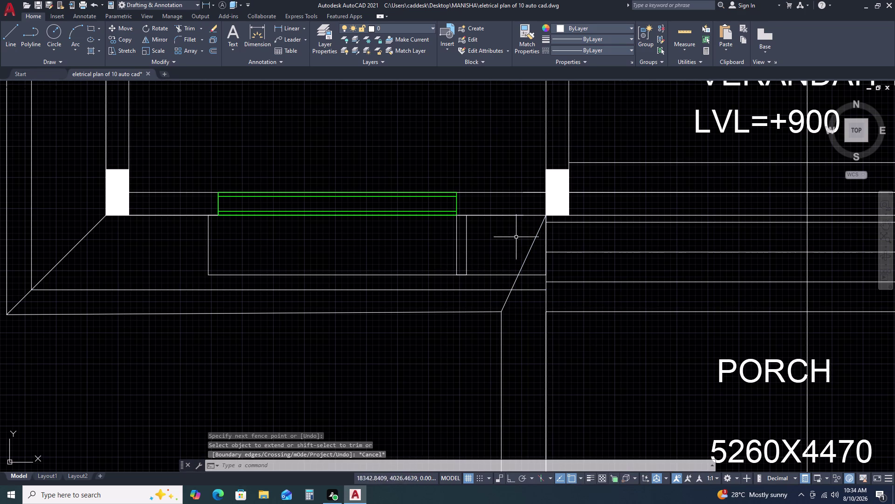
click(545, 245)
key(o)
key(space)
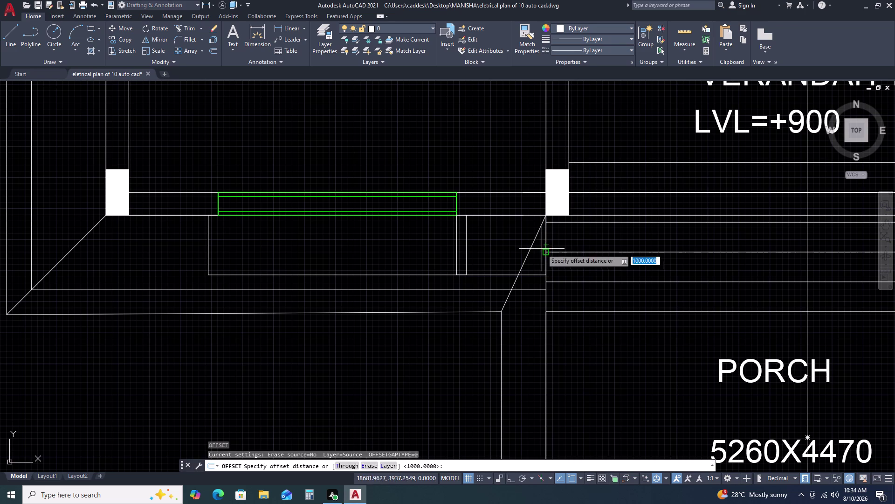
Offset a line 50 to the inner side and delete the stray offset line.
text(50)
key(space)
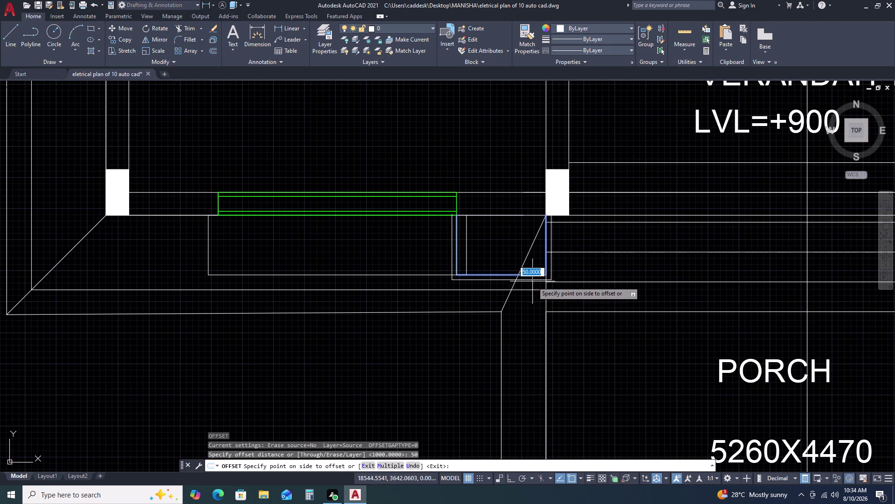
click(531, 287)
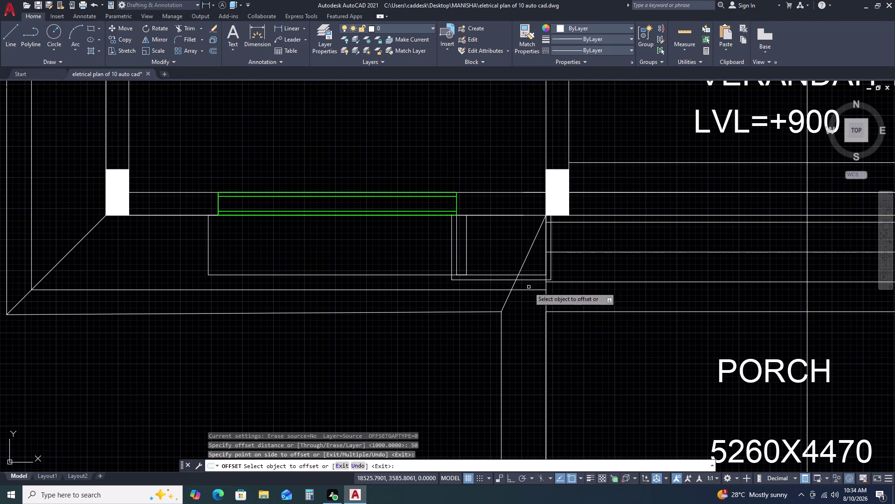
key(Escape)
click(466, 256)
key(Delete)
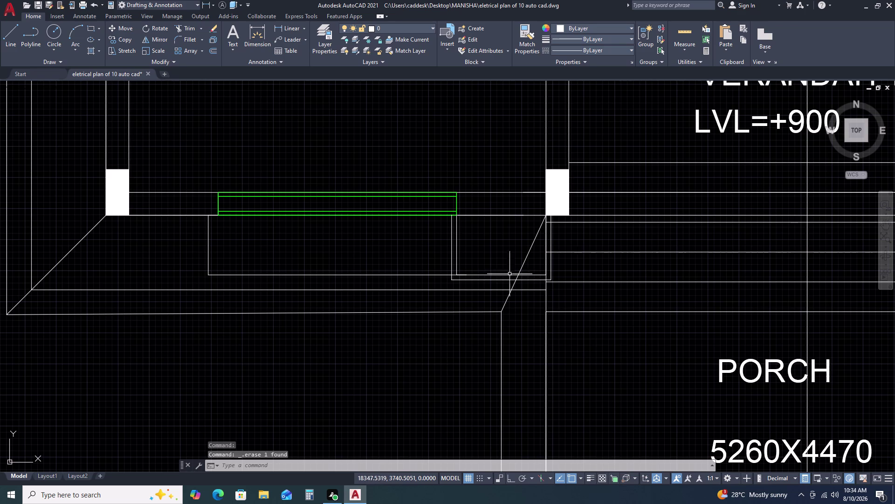
Move the two jamb lines to a new spot.
scroll(up, 3)
click(479, 214)
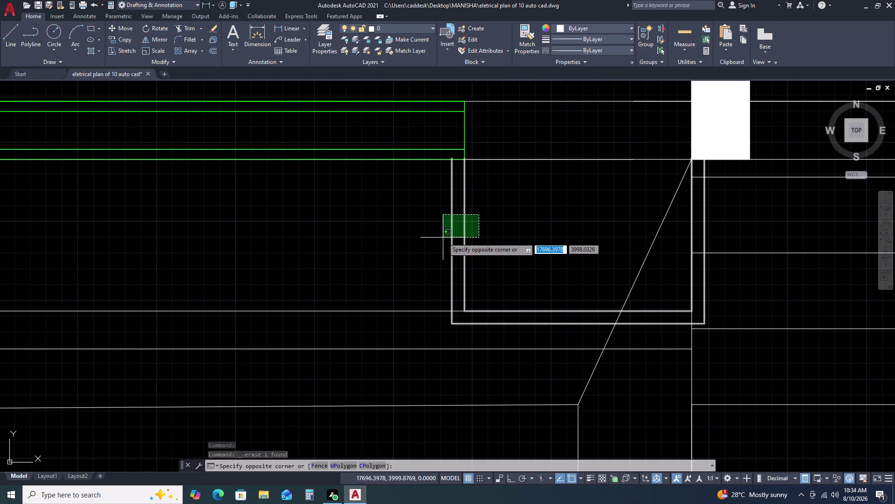
scroll(up, 3)
click(443, 237)
text(M)
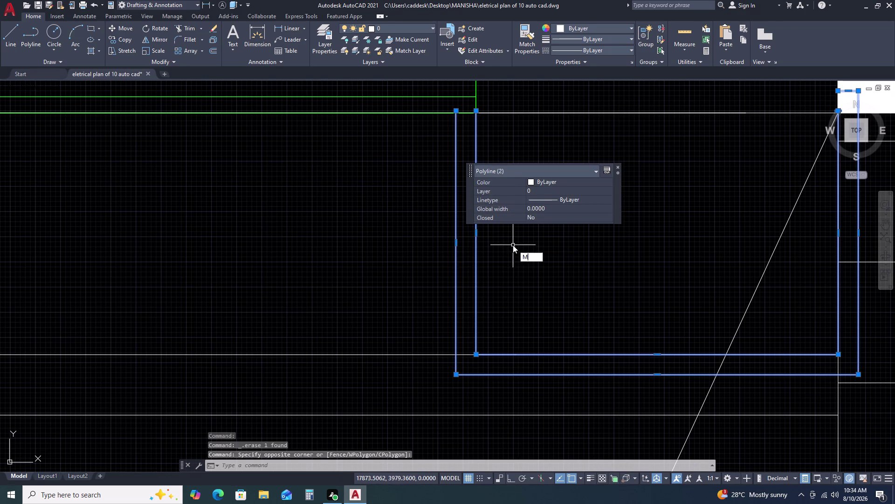
key(space)
click(519, 256)
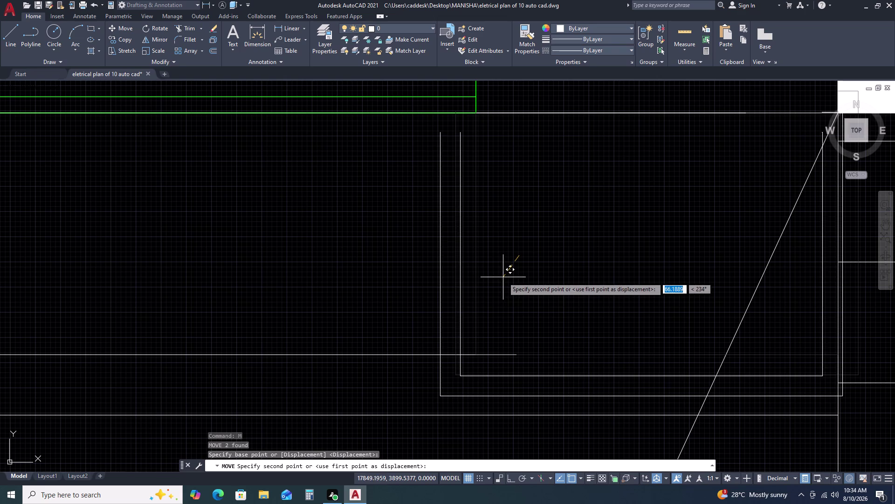
click(503, 277)
Move the jamb lines again, snapping their top corner to the opening corner.
scroll(down, 3)
scroll(up, 3)
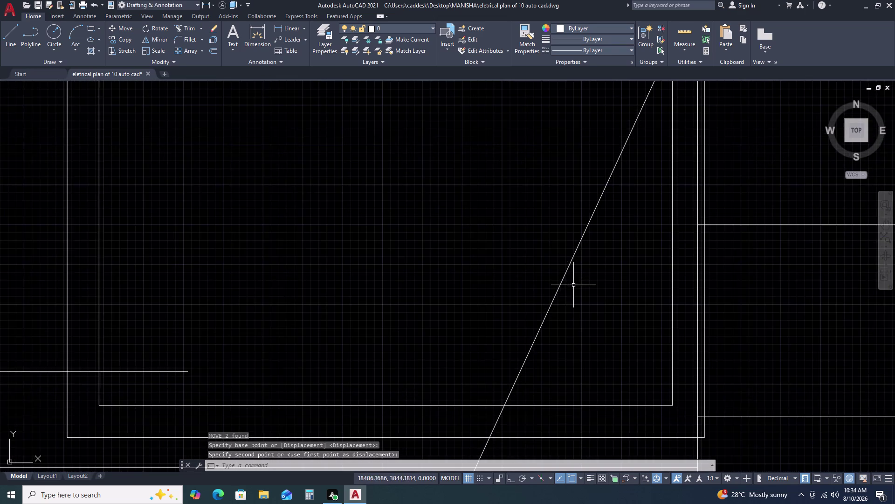
scroll(down, 3)
click(597, 345)
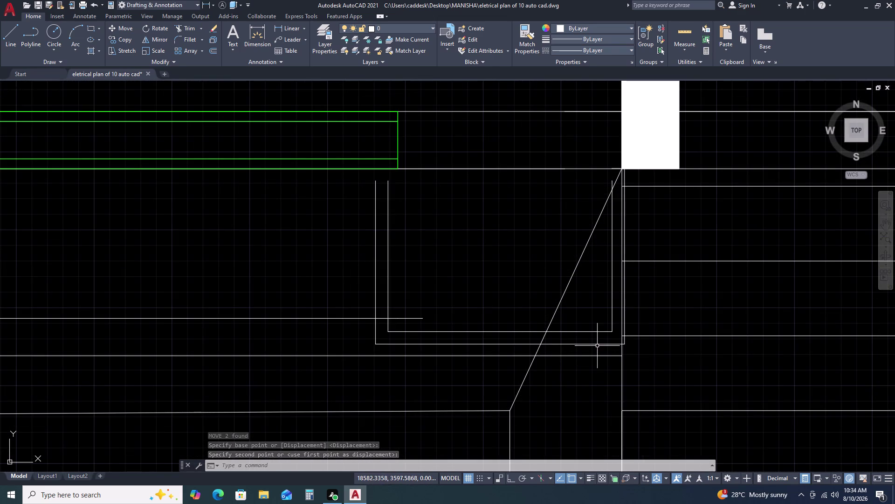
click(591, 322)
key(m)
key(space)
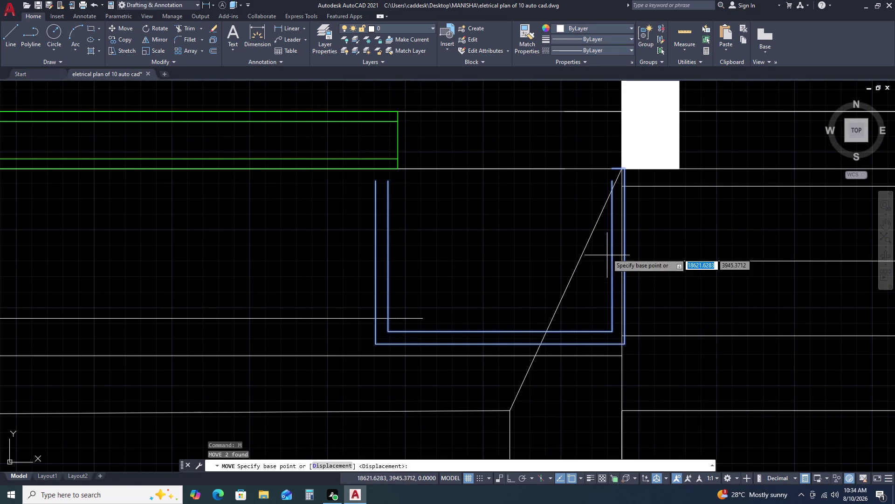
scroll(up, 3)
click(623, 171)
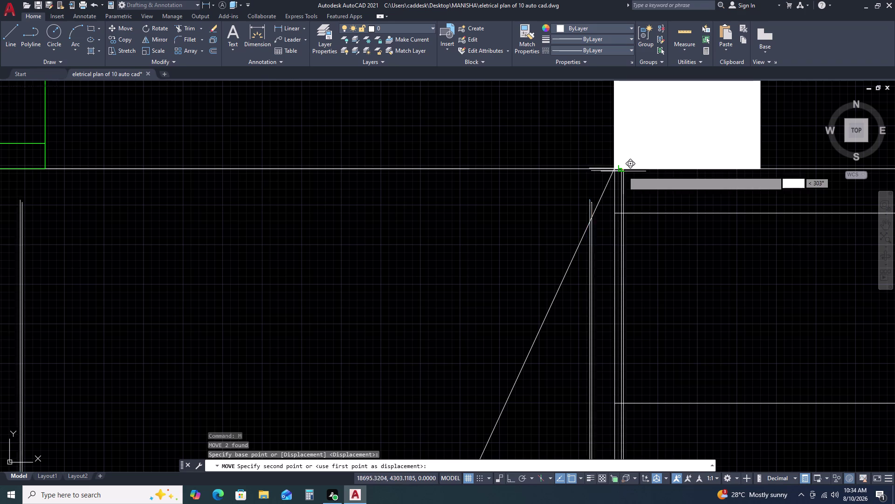
click(614, 169)
Select the corner wall line and the short vertical line.
scroll(up, 3)
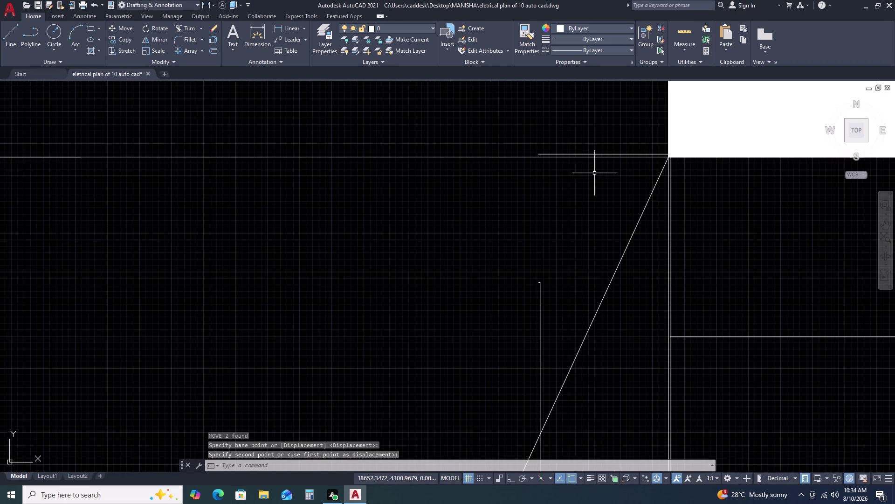
scroll(up, 3)
scroll(down, 3)
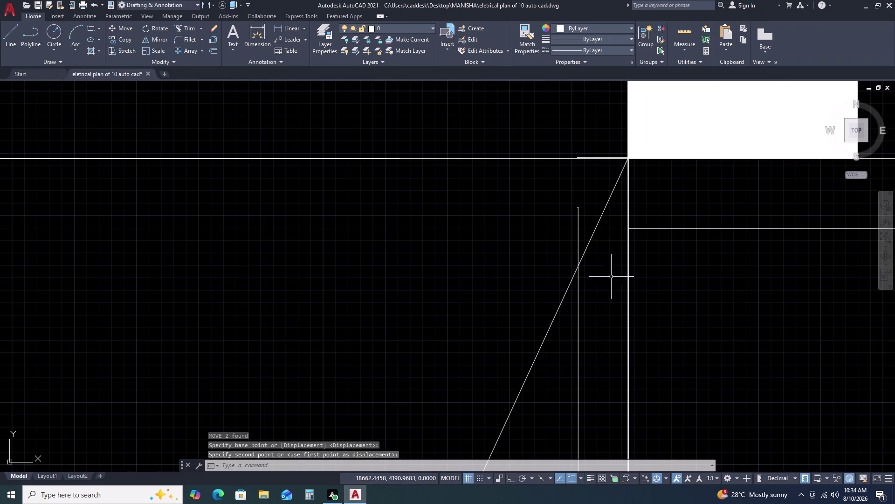
scroll(up, 3)
scroll(down, 3)
scroll(up, 3)
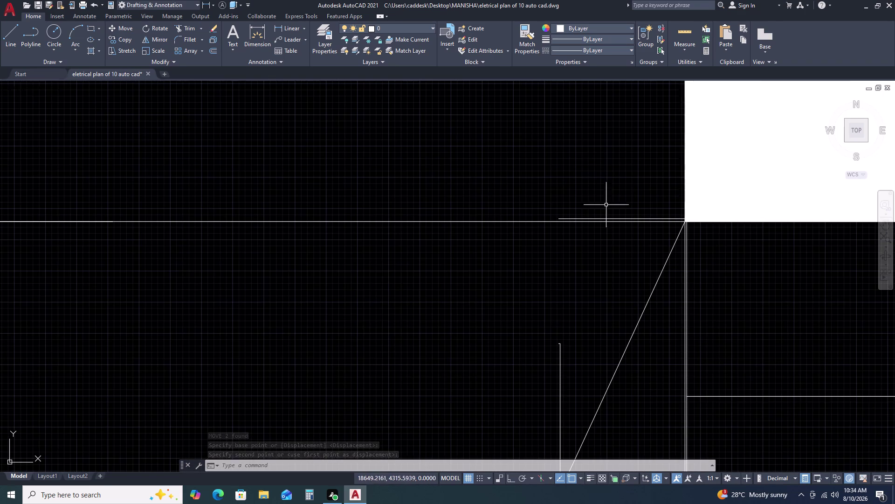
click(608, 218)
drag(597, 328, 567, 345)
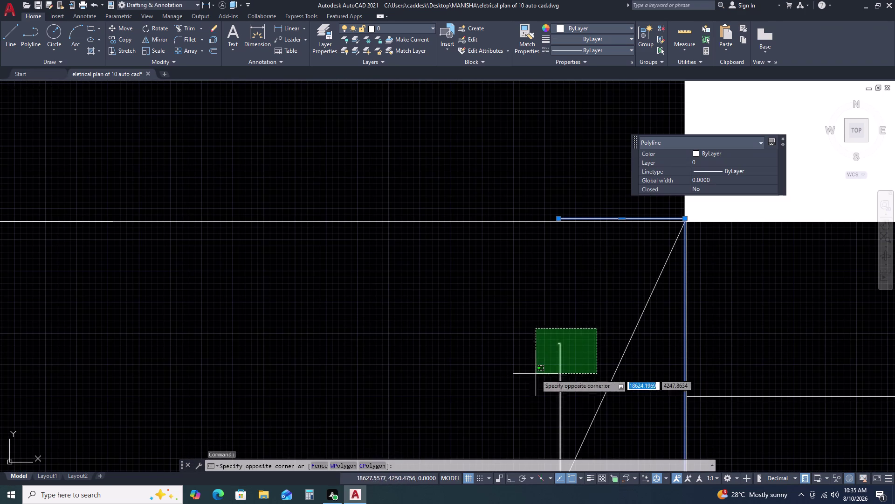
Move the selected corner lines from the wall corner to the new corner position.
click(513, 381)
key(m)
key(space)
scroll(up, 3)
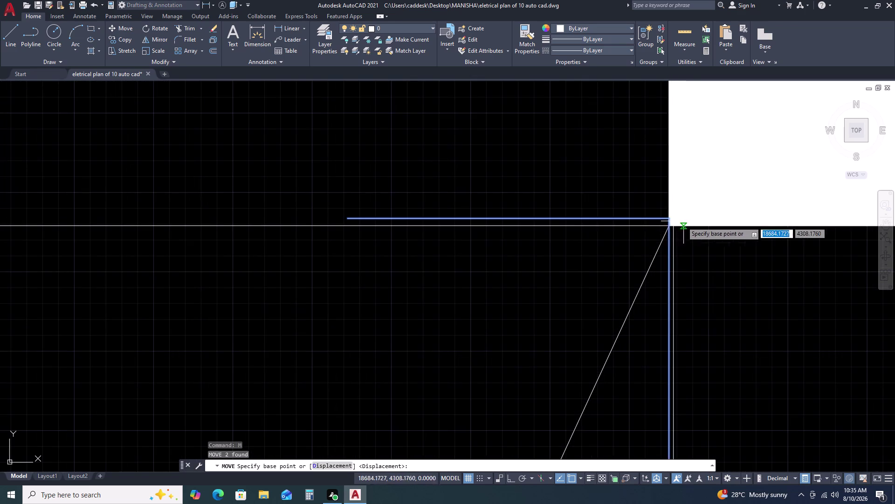
click(668, 217)
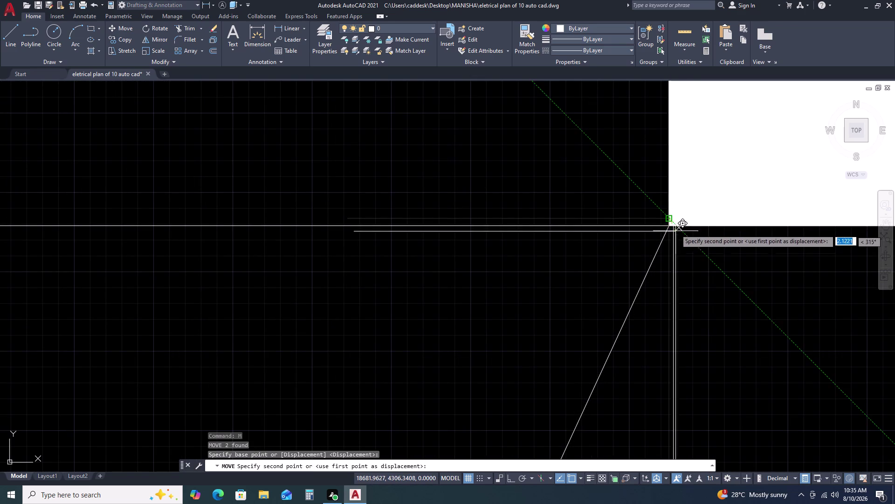
click(675, 226)
scroll(up, 3)
Move the vertical corner line so it meets the wall line perpendicularly.
click(681, 241)
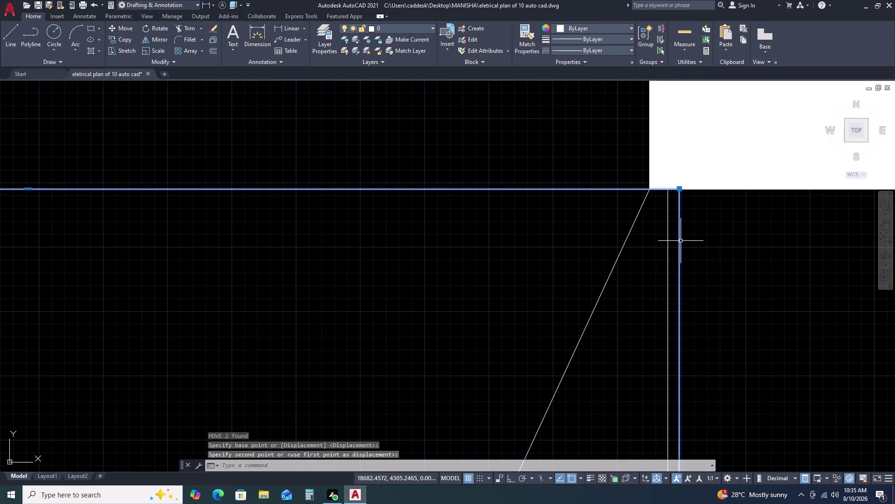
click(672, 253)
text(M)
key(space)
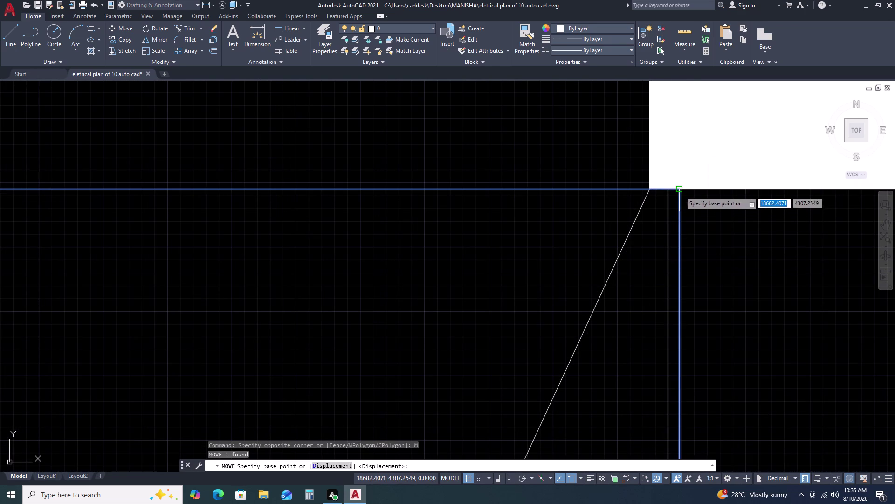
click(680, 190)
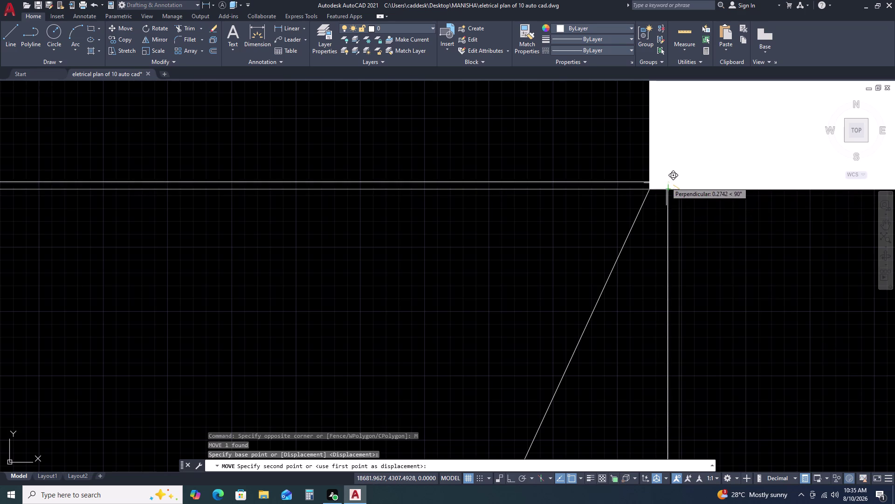
click(668, 186)
scroll(down, 3)
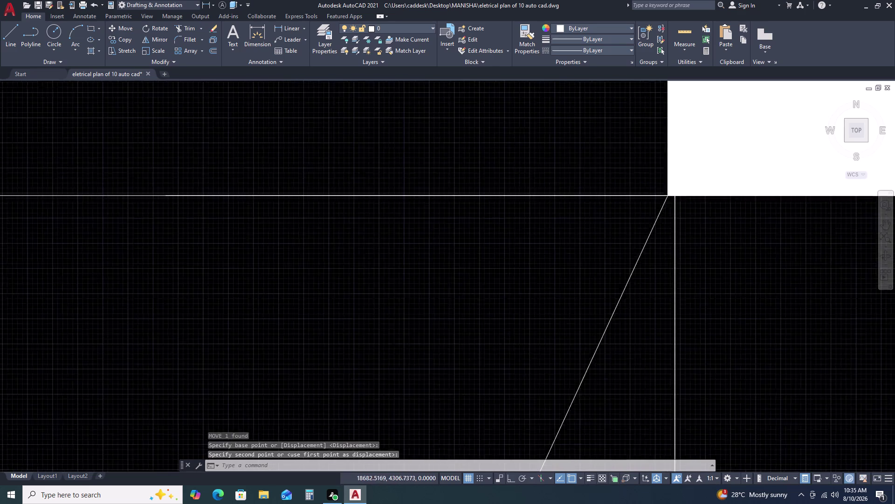
scroll(down, 3)
scroll(down, 3)
scroll(down, 3)
scroll(down, 3)
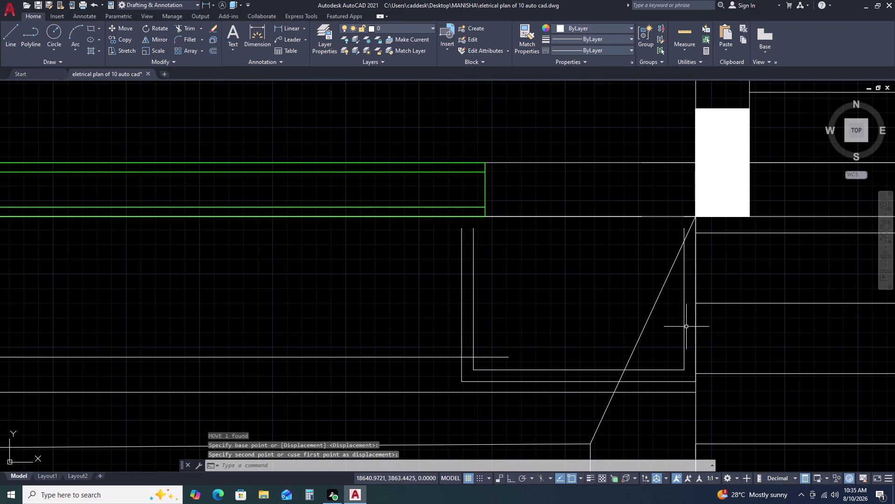
middle_drag(687, 329, 693, 268)
scroll(down, 3)
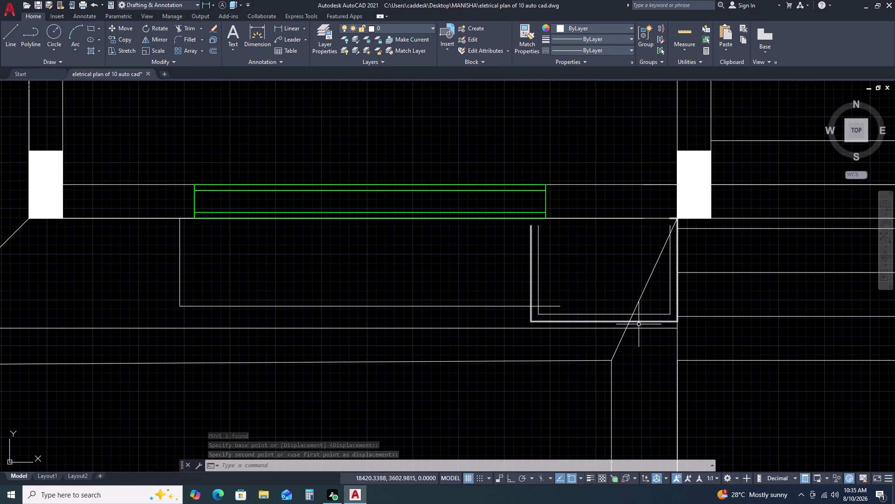
scroll(up, 3)
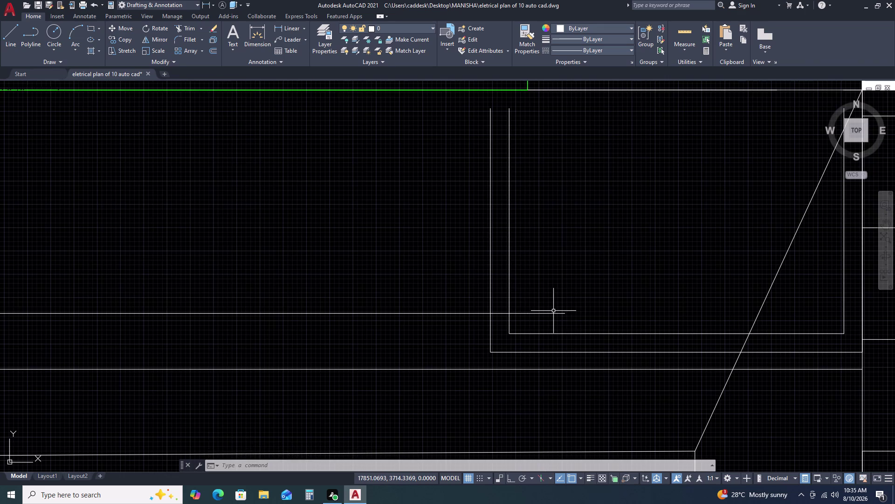
Fence-trim the overhanging line back to the box's outer vertical line.
text(TR)
key(space)
click(561, 303)
click(543, 324)
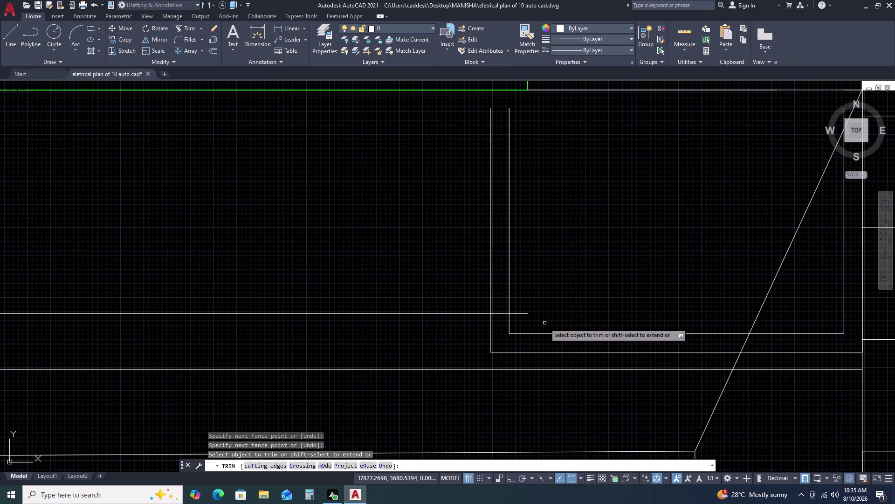
click(525, 306)
click(520, 317)
click(503, 304)
click(501, 325)
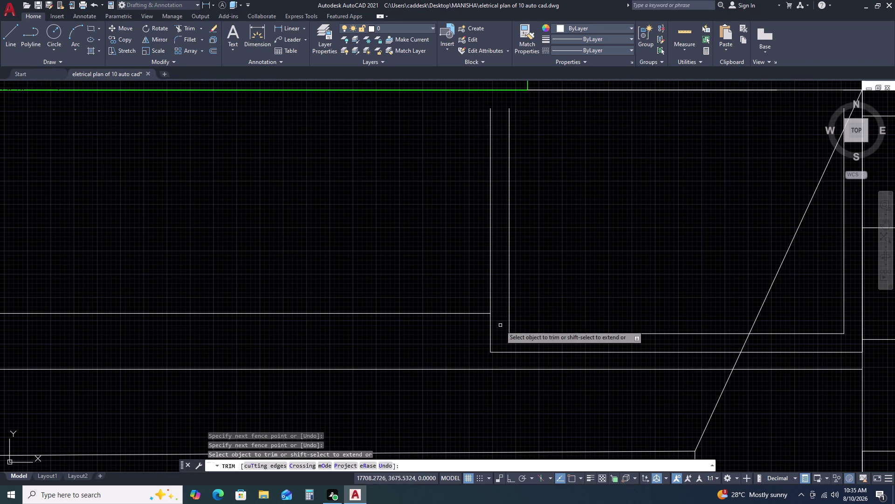
key(Escape)
scroll(down, 3)
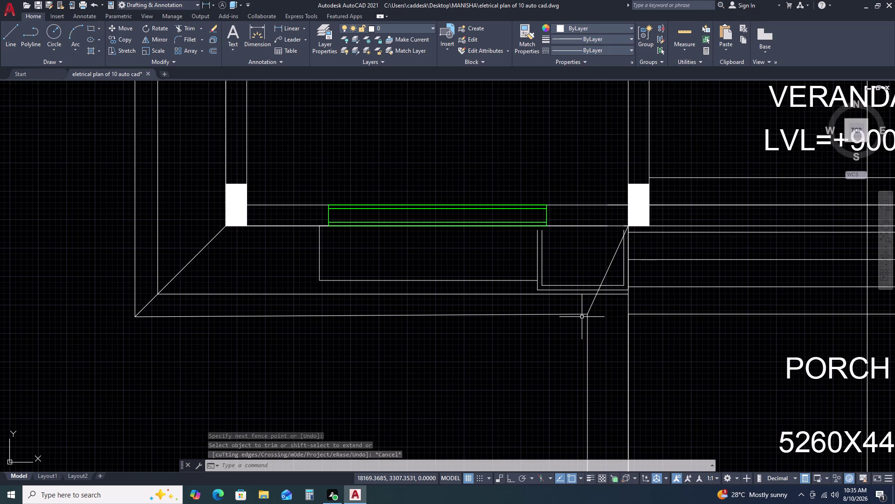
scroll(up, 3)
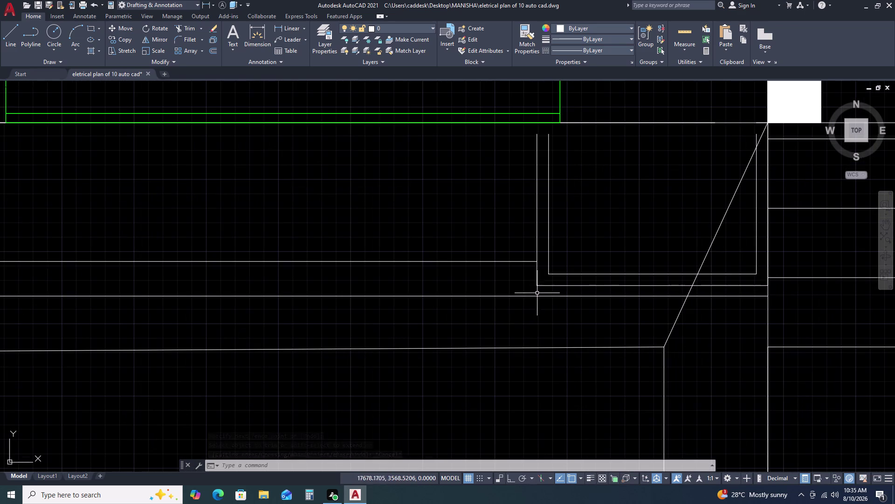
text(MA)
key(space)
scroll(down, 3)
scroll(down, 3)
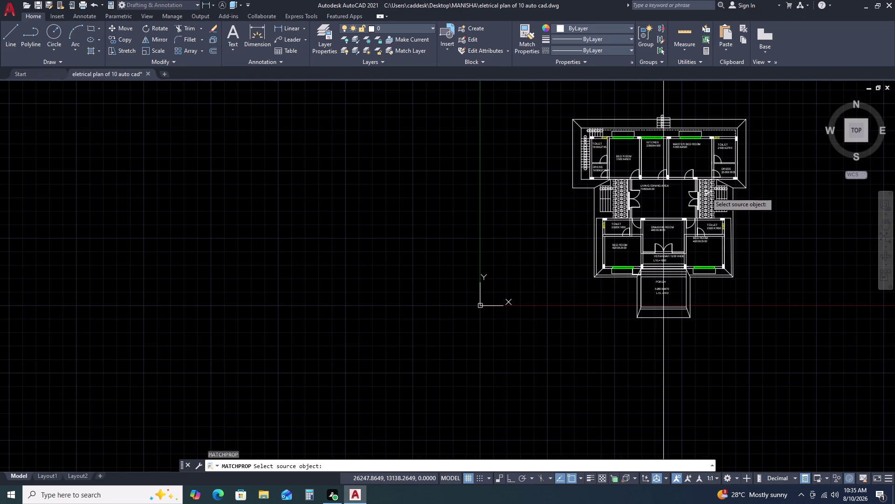
Match the dashed line's style onto the front and right-bedroom outline lines.
click(706, 192)
scroll(up, 3)
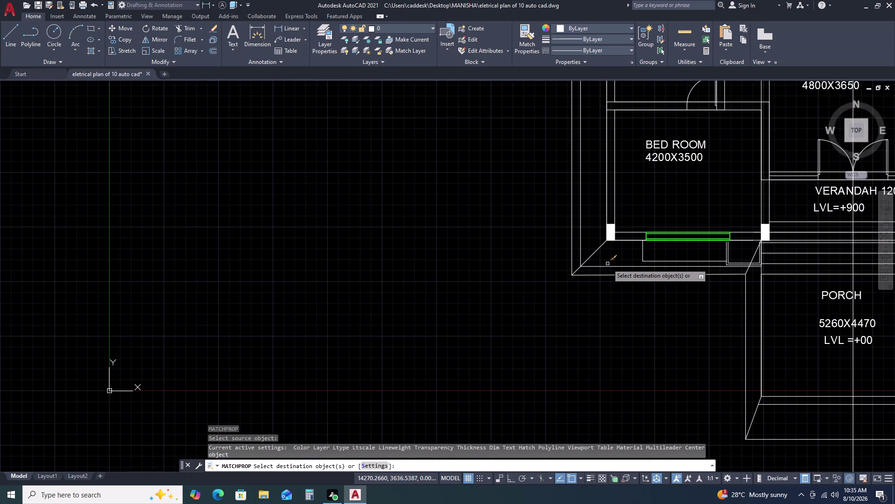
click(607, 267)
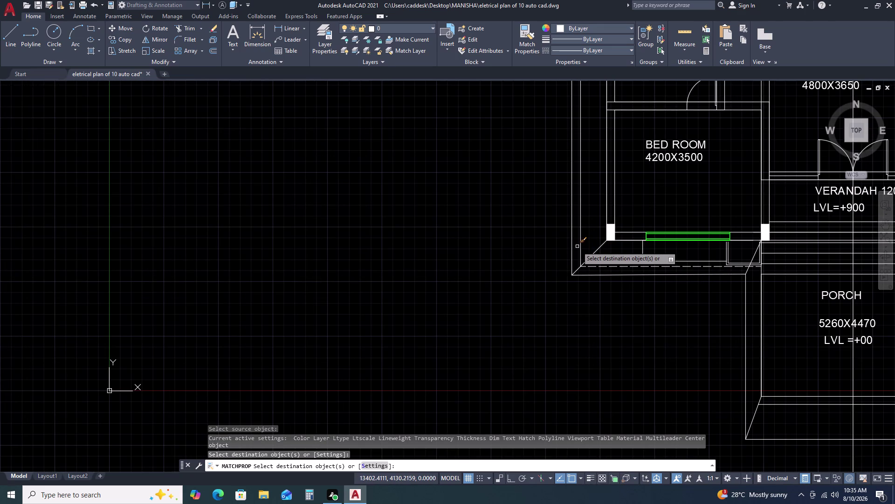
click(581, 244)
scroll(down, 3)
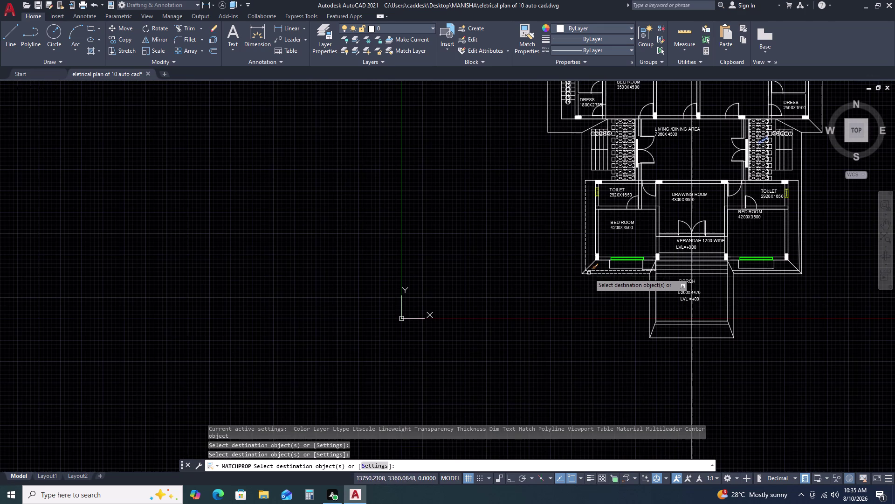
scroll(up, 3)
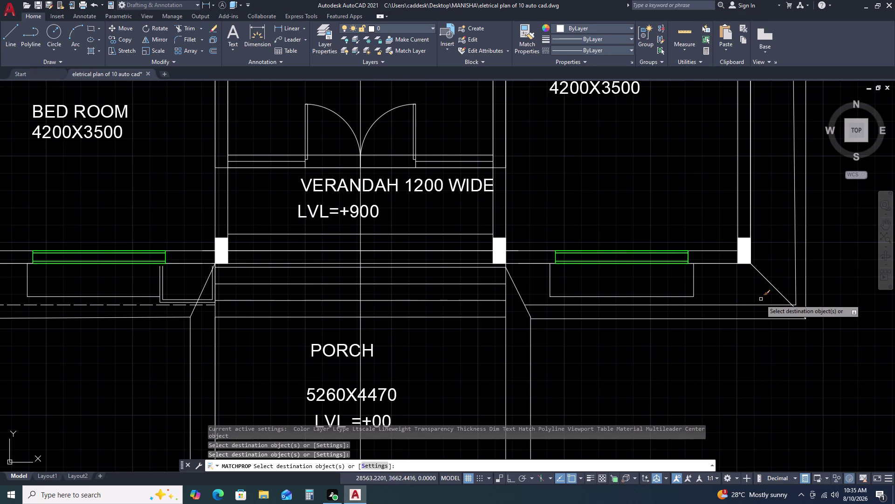
click(749, 303)
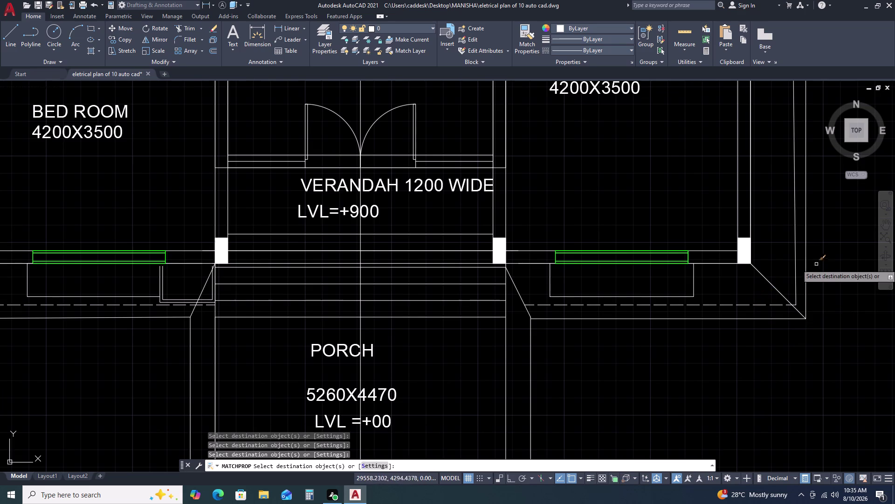
click(796, 274)
scroll(down, 3)
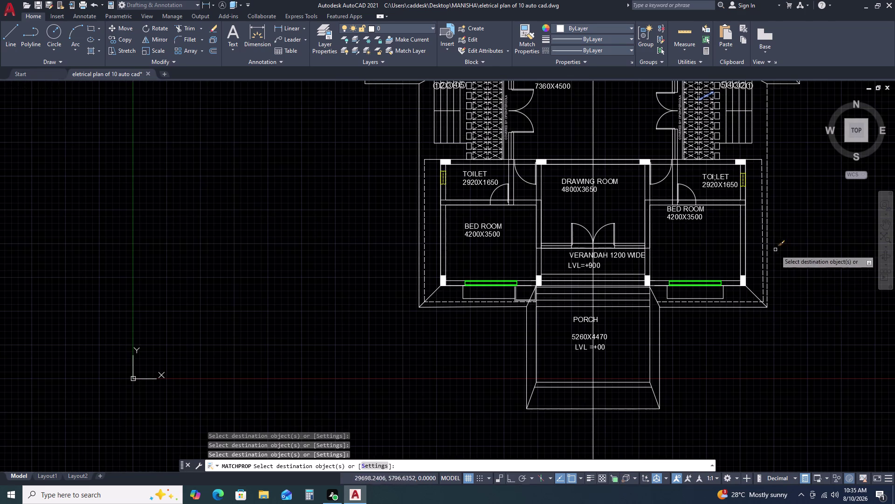
scroll(up, 3)
Make the outline lines beside the right and left toilets dashed.
click(759, 157)
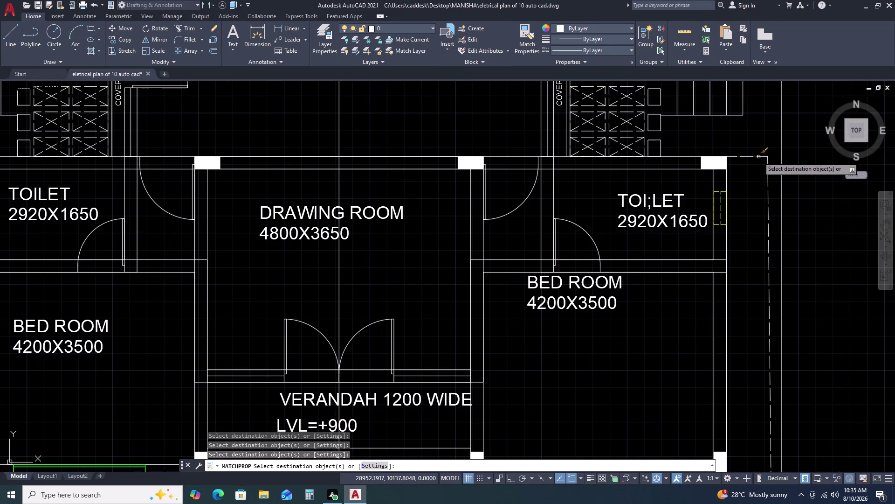
scroll(down, 3)
scroll(up, 3)
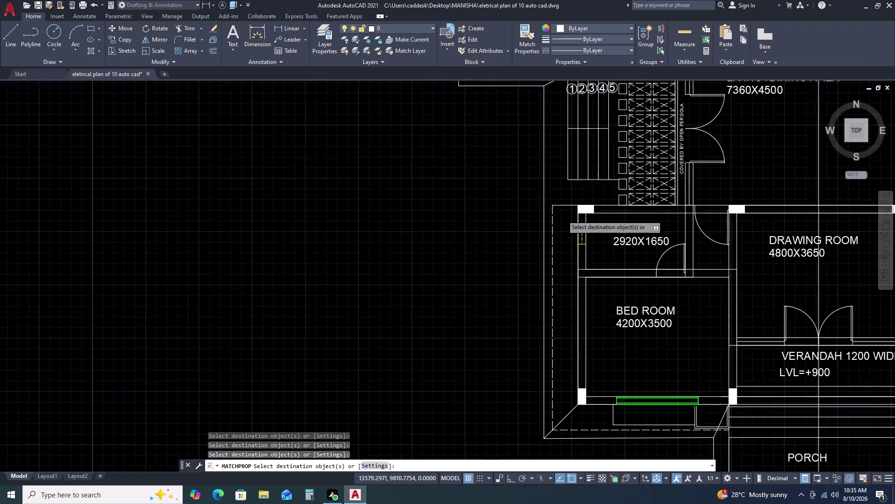
click(570, 197)
scroll(down, 3)
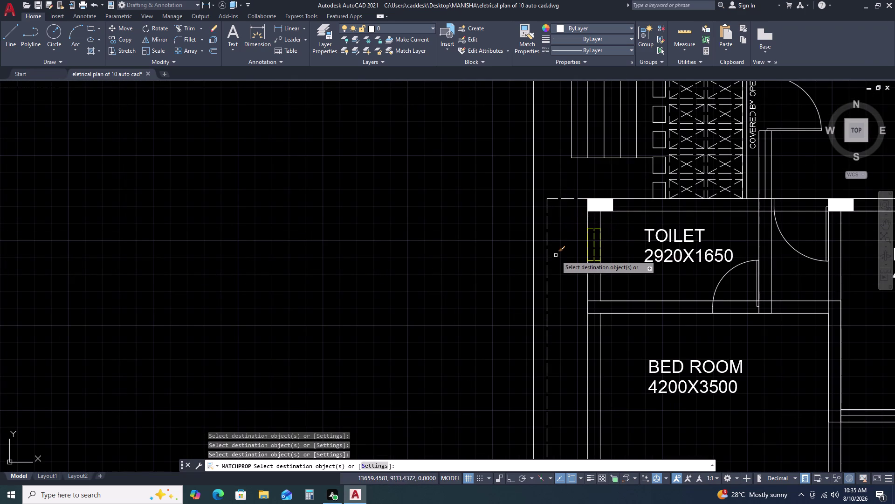
scroll(down, 3)
key(Escape)
scroll(up, 3)
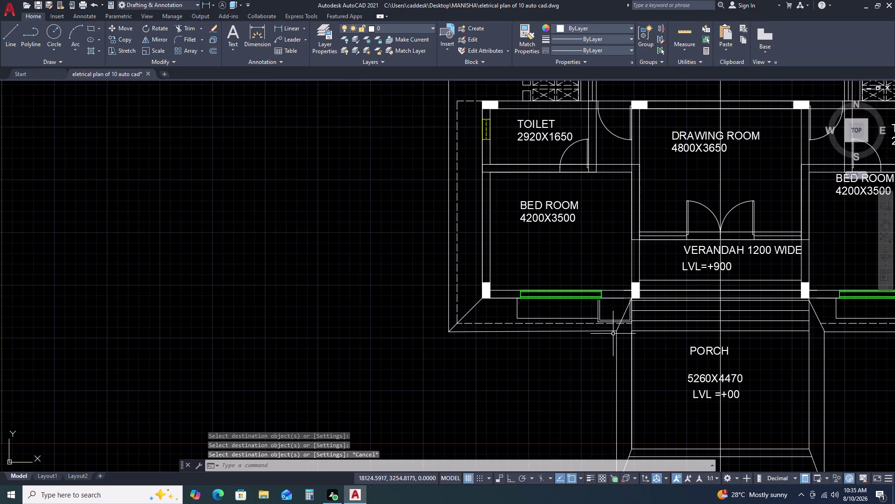
scroll(up, 3)
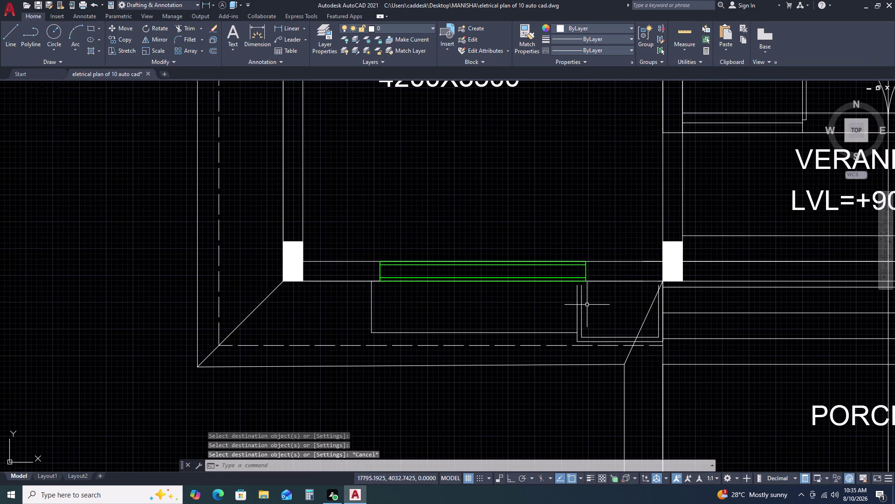
Try extending the bed room window jamb lines to the wall, then cancel.
key(e)
text(X)
key(space)
click(588, 300)
click(537, 301)
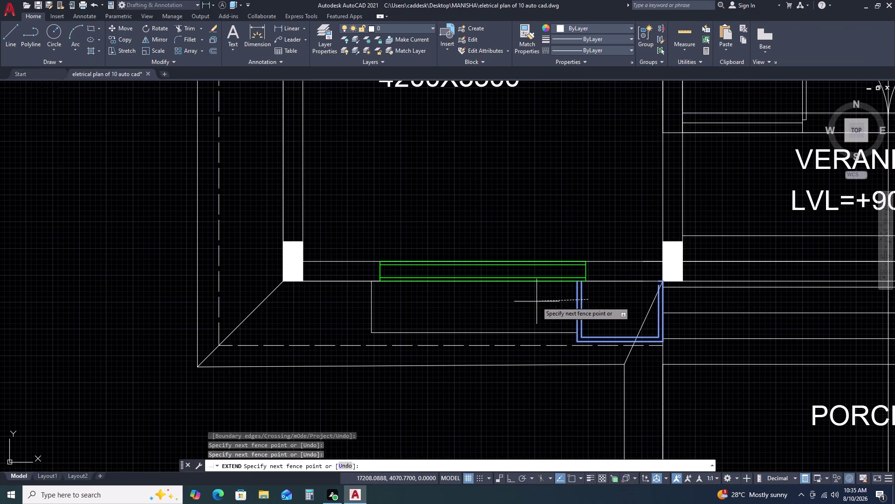
key(Escape)
key(space)
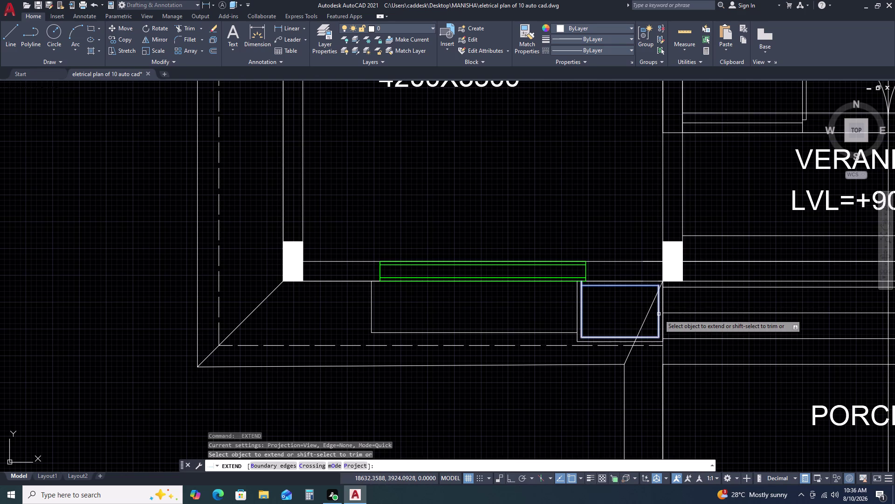
click(659, 314)
key(Escape)
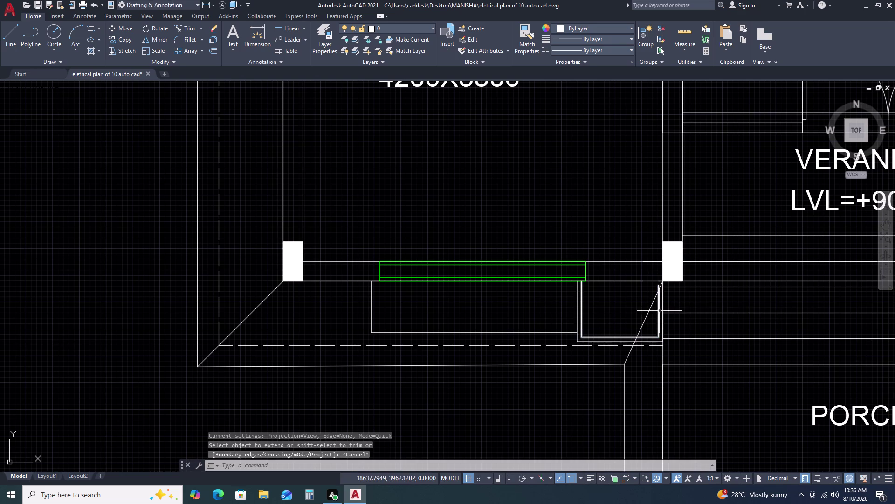
key(space)
click(659, 311)
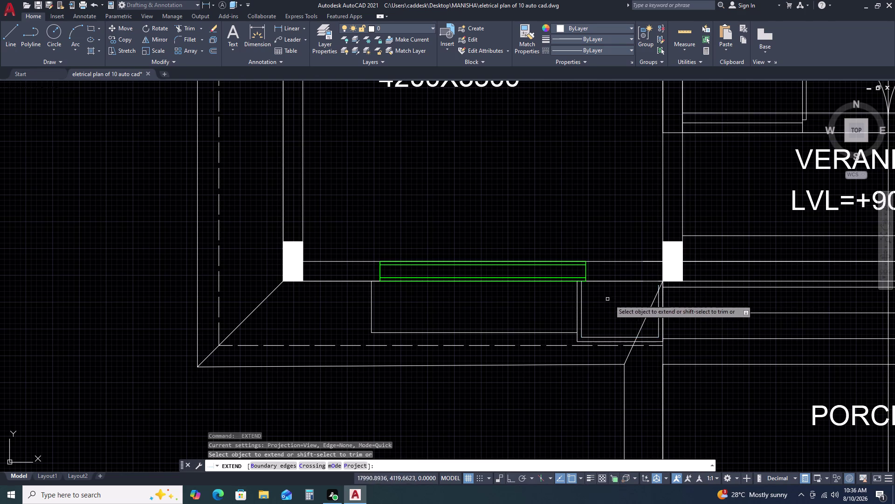
click(660, 307)
key(Escape)
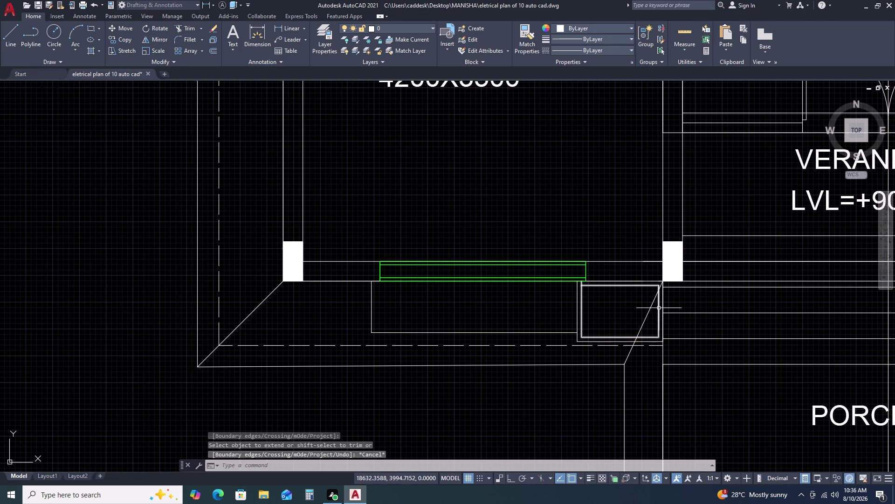
Attempt a TR fence trim across the wall lines at the window, then end it.
scroll(up, 3)
text(T)
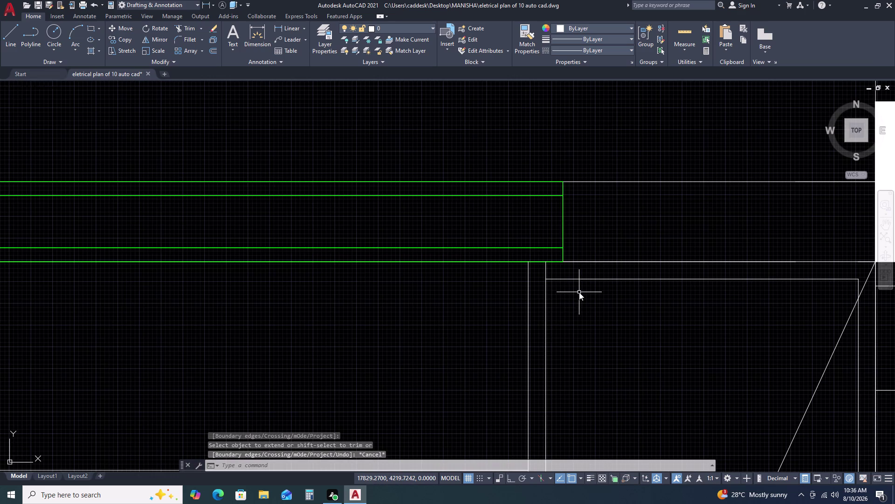
text(R)
key(space)
scroll(up, 3)
click(584, 224)
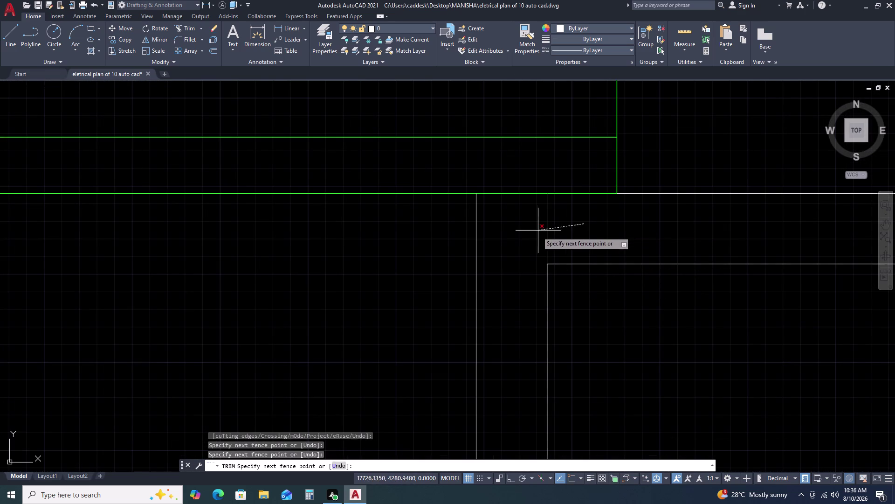
click(537, 231)
key(Escape)
Erase the 4200-long wall line under the bed room window.
scroll(down, 3)
scroll(down, 3)
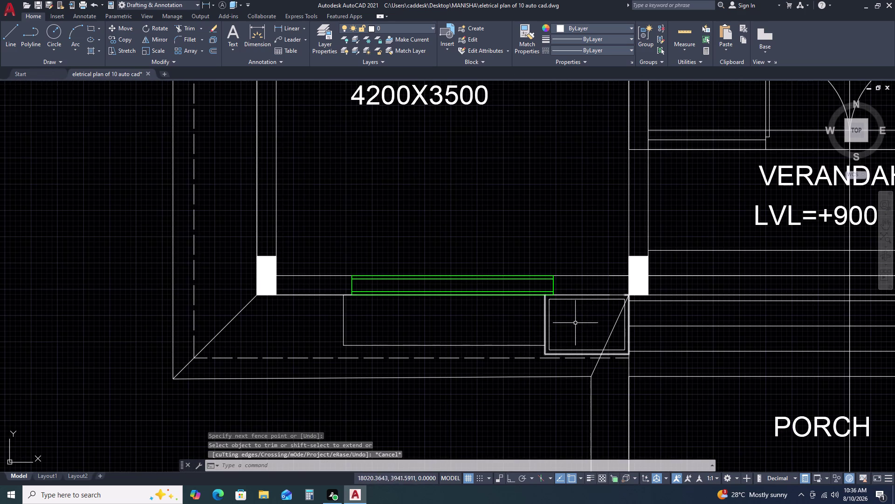
click(581, 294)
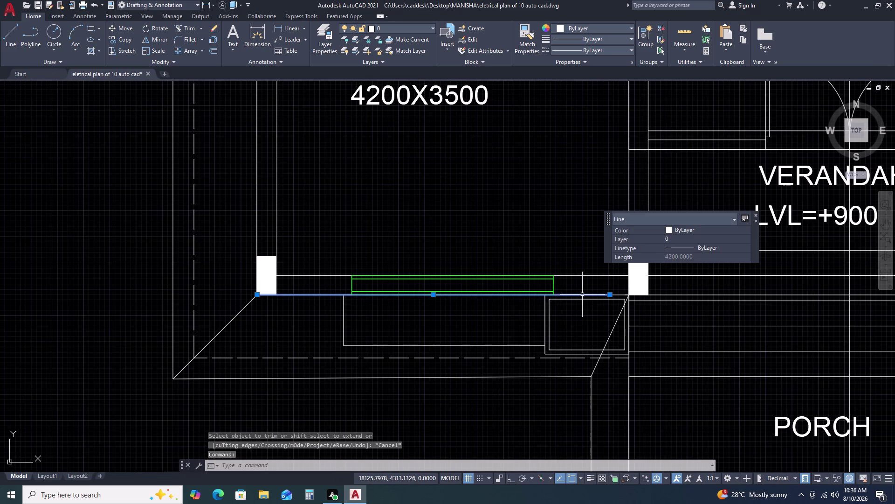
key(Delete)
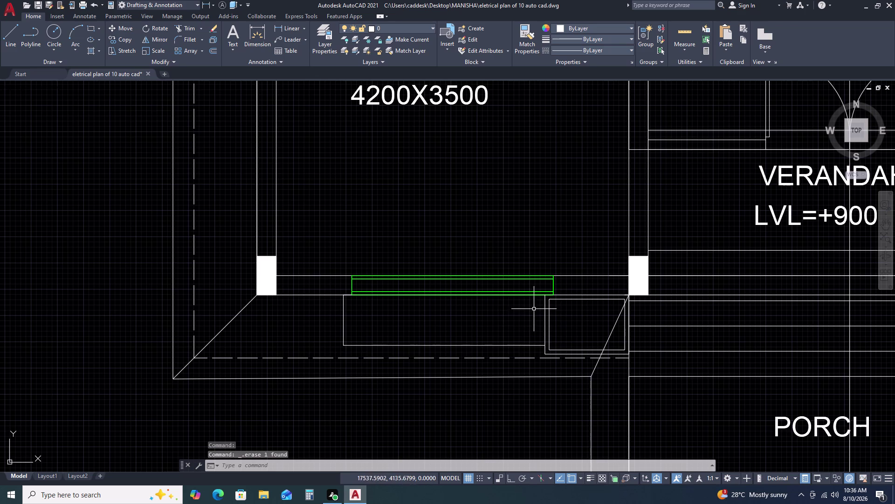
scroll(up, 3)
drag(561, 307, 551, 312)
Copy the two outlines from the window jamb to the right bed room jamb, 8260 right.
click(488, 333)
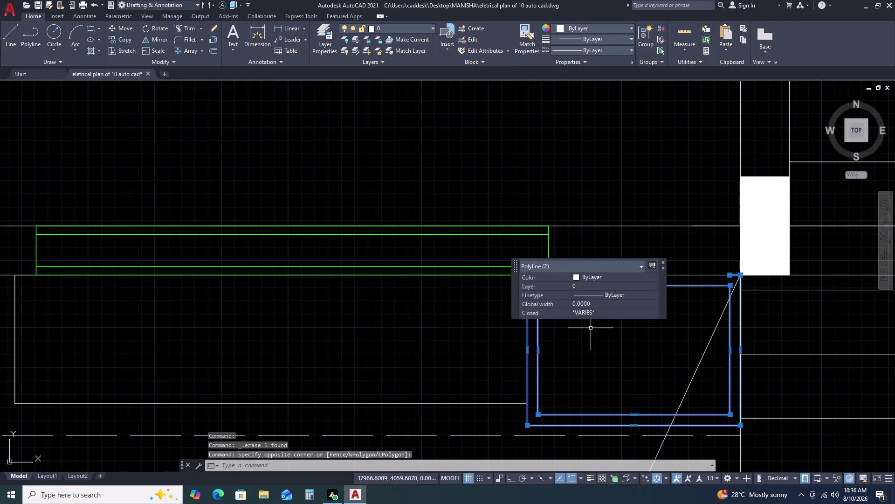
scroll(down, 3)
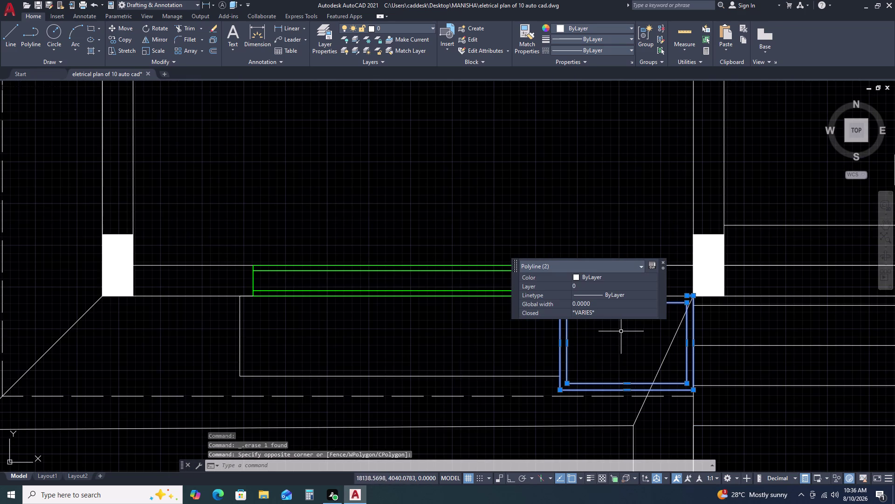
key(c)
key(o)
key(space)
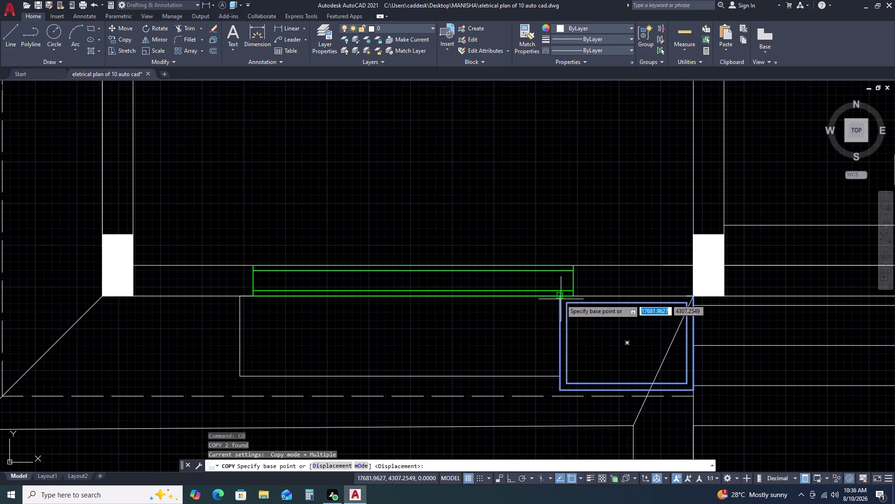
click(561, 299)
scroll(down, 3)
scroll(down, 3)
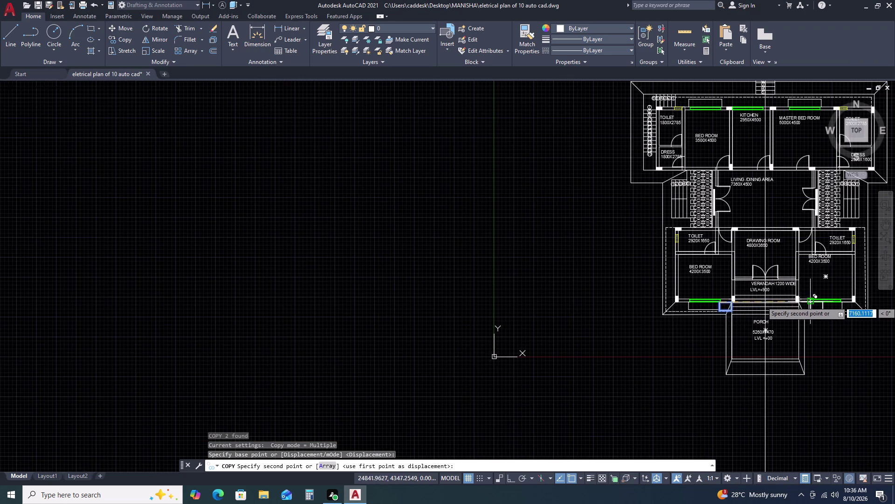
scroll(up, 3)
scroll(up, 3)
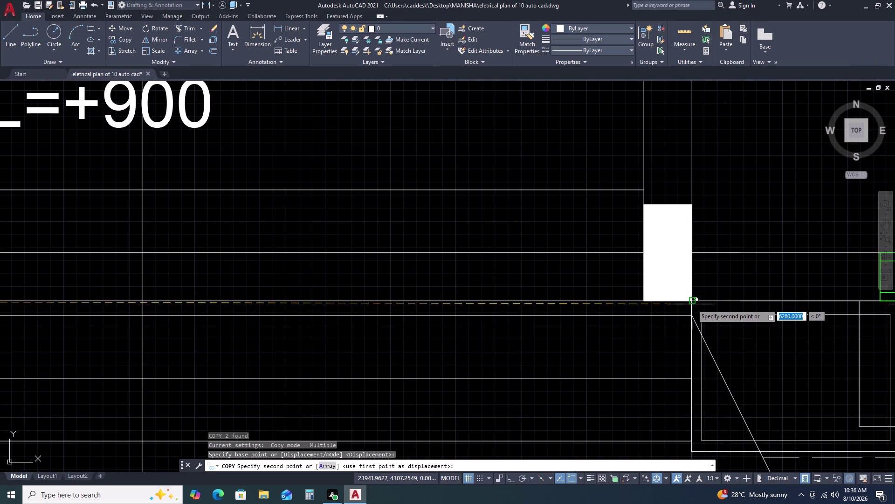
click(692, 302)
key(Escape)
scroll(down, 3)
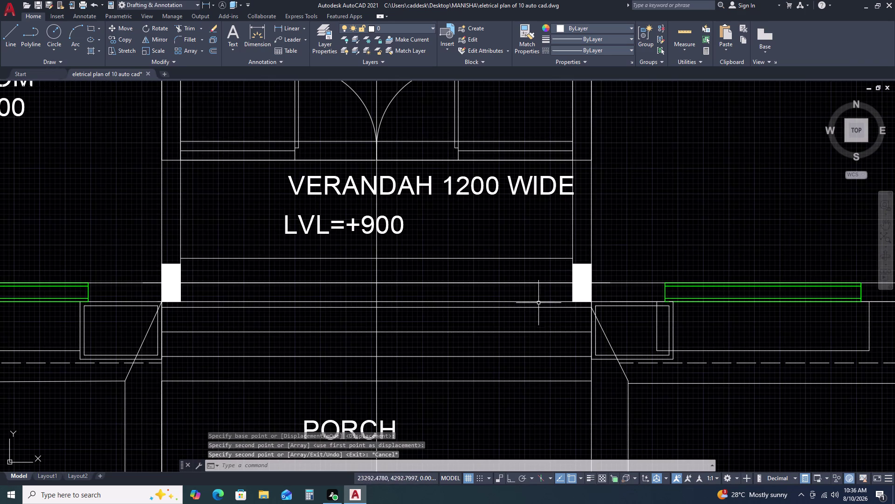
scroll(up, 3)
scroll(down, 3)
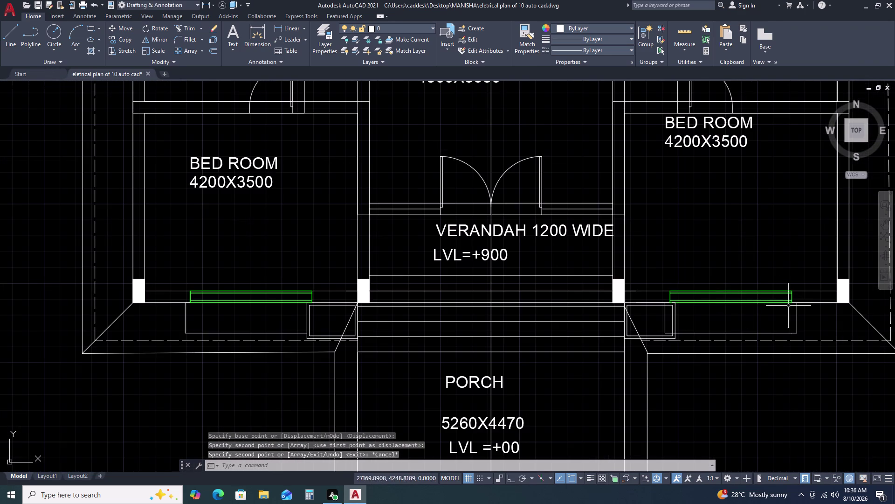
scroll(down, 3)
scroll(down, 3)
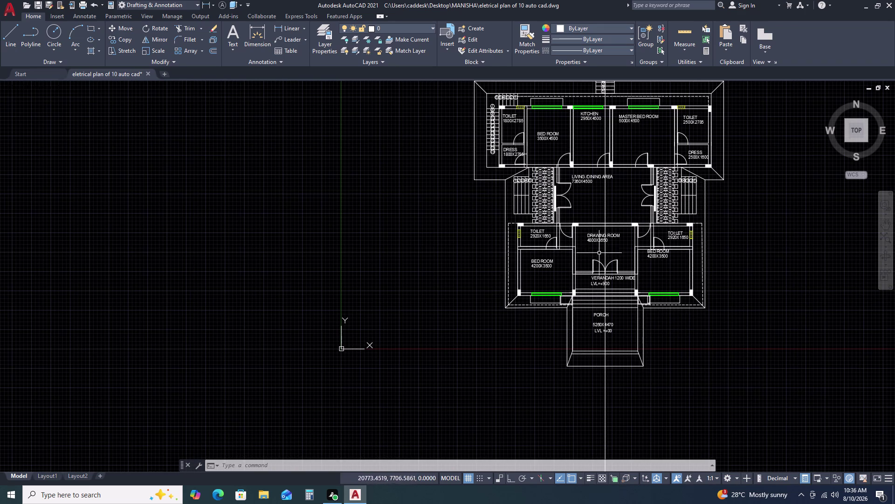
Pan to the master bed room toilet window on the top wall and start CIRCLE.
middle_drag(637, 162, 638, 209)
scroll(up, 3)
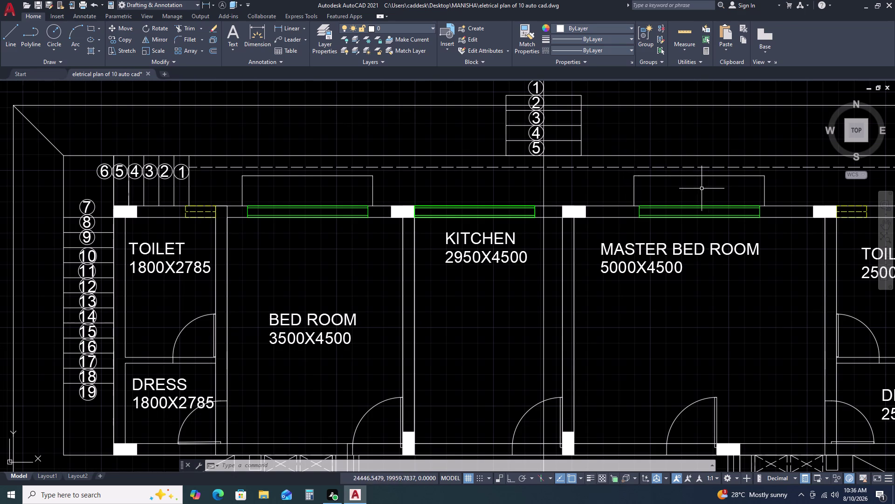
scroll(down, 3)
scroll(up, 3)
middle_drag(806, 231, 687, 214)
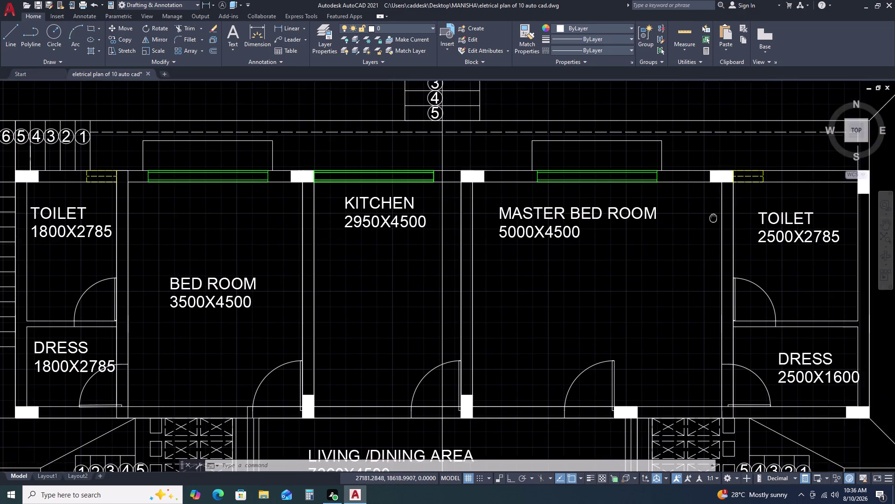
middle_drag(687, 214, 680, 213)
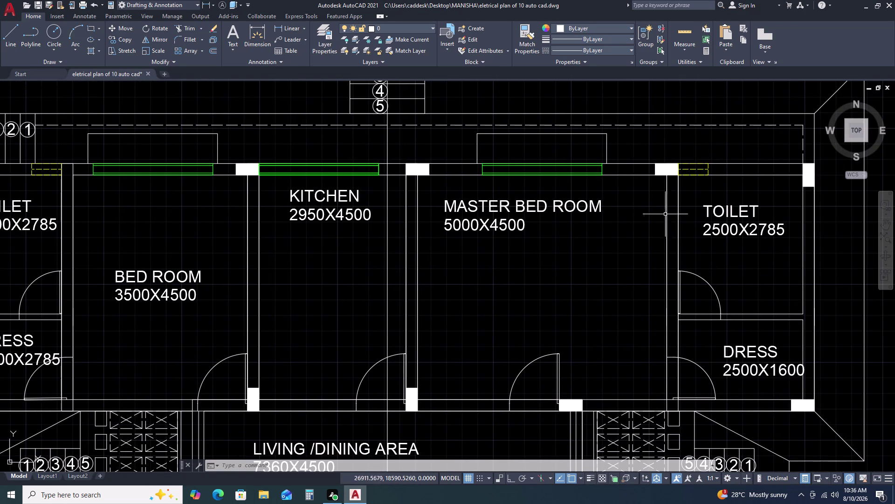
scroll(down, 3)
scroll(up, 3)
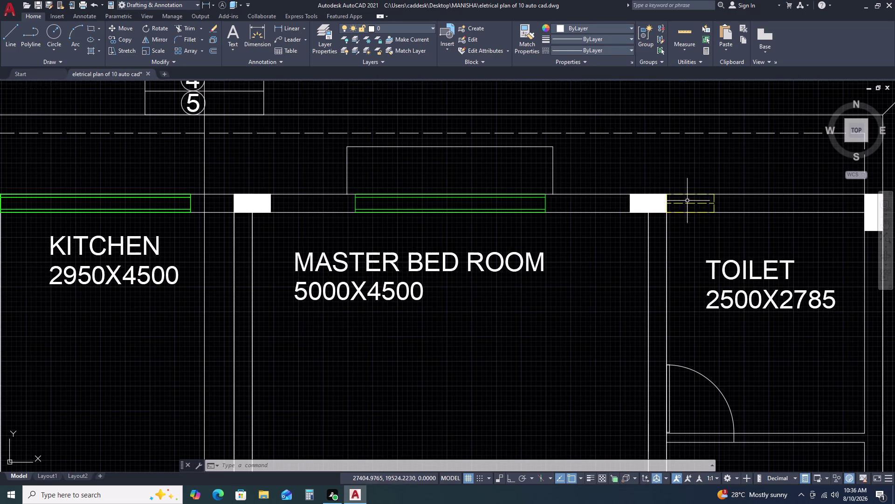
key(c)
key(space)
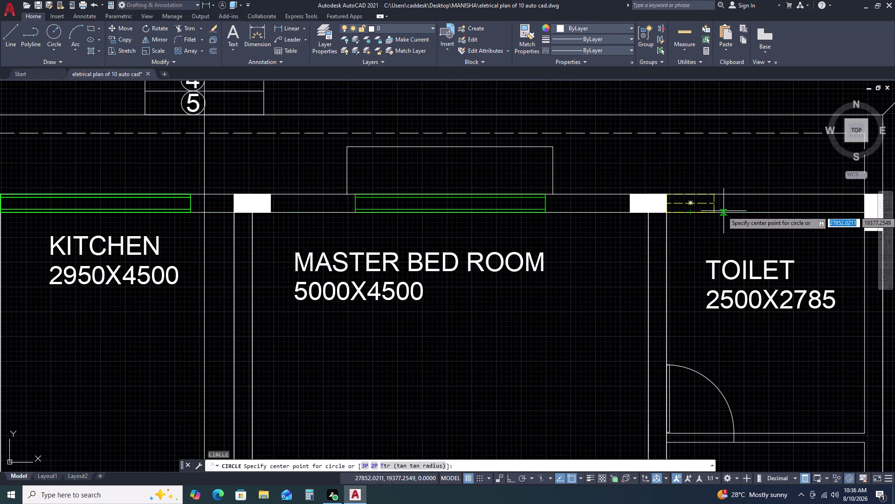
Draw the exhaust-fan circle centred on the toilet window.
scroll(up, 3)
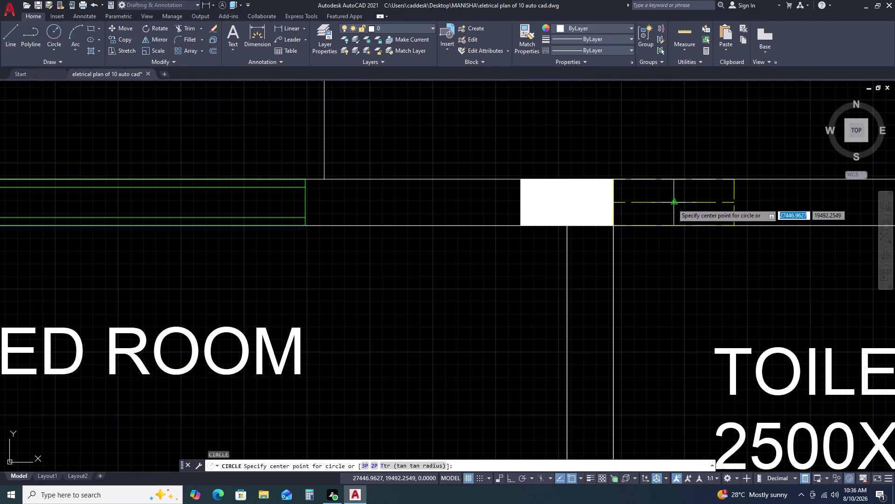
click(672, 204)
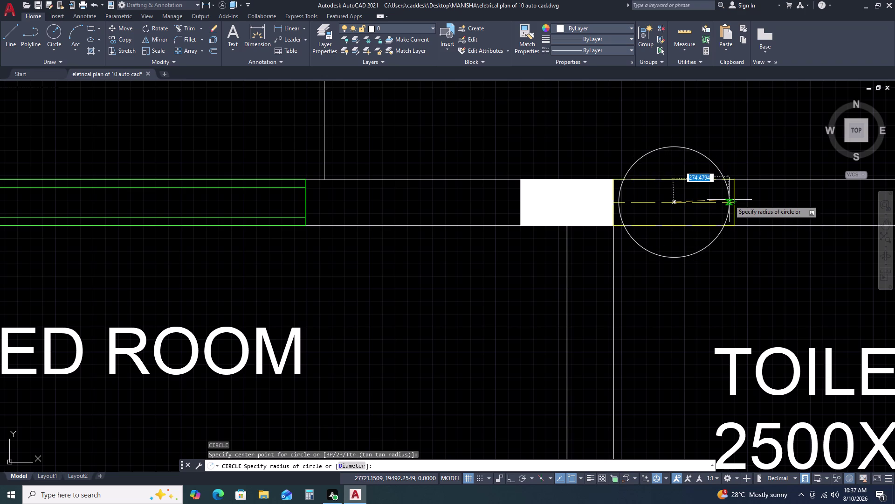
click(729, 200)
scroll(down, 3)
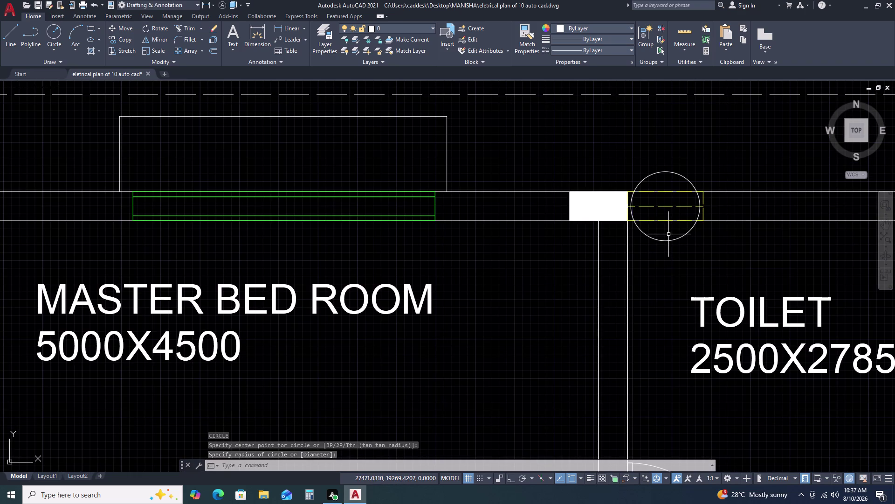
Draw a leaf-shaped blade inside the circle with REVCLOUD and reshape its tip.
text(REV)
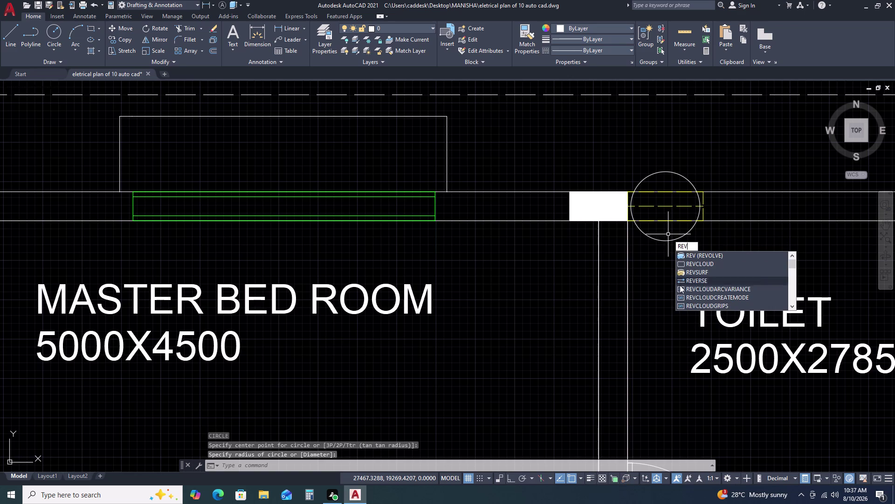
click(708, 266)
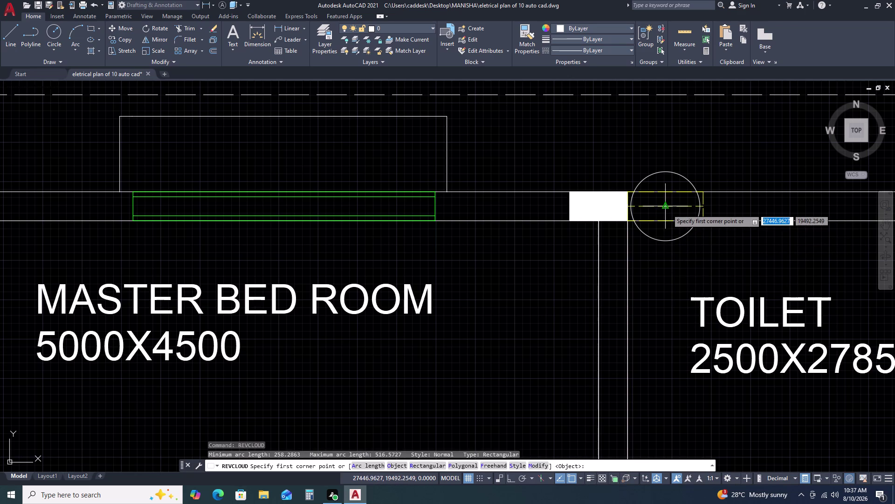
click(666, 207)
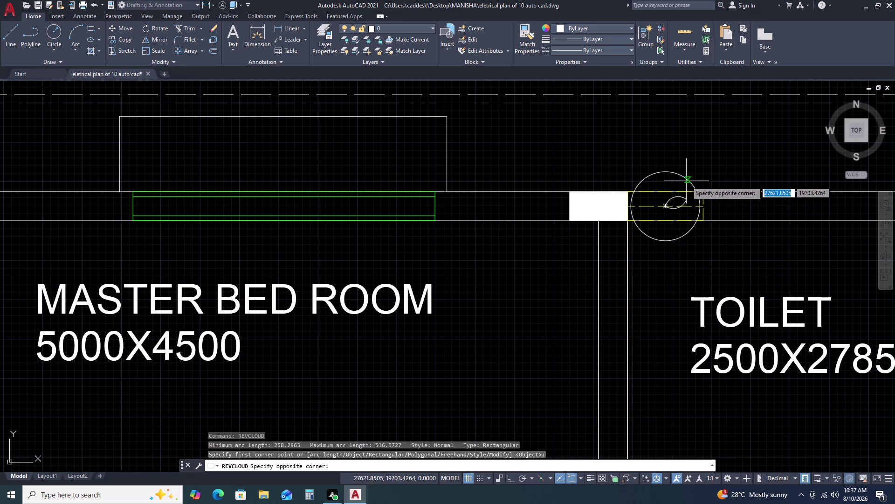
click(687, 180)
scroll(up, 3)
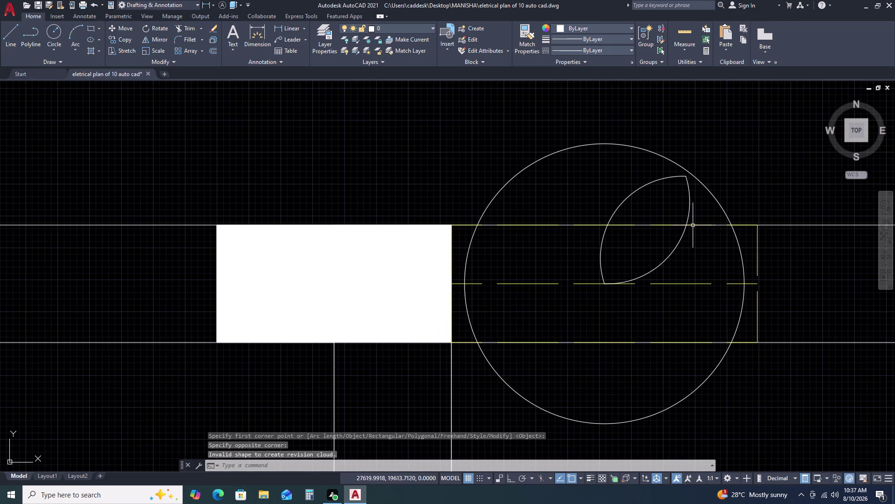
click(689, 245)
click(676, 240)
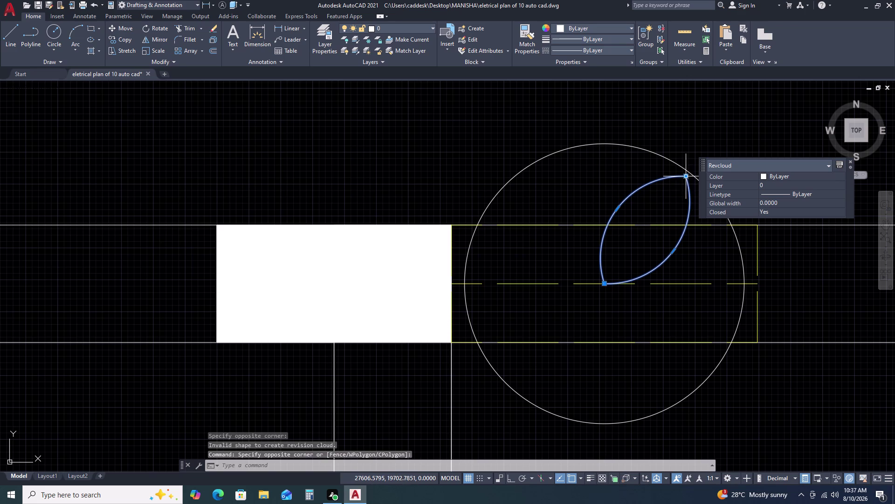
click(688, 175)
click(692, 172)
scroll(down, 3)
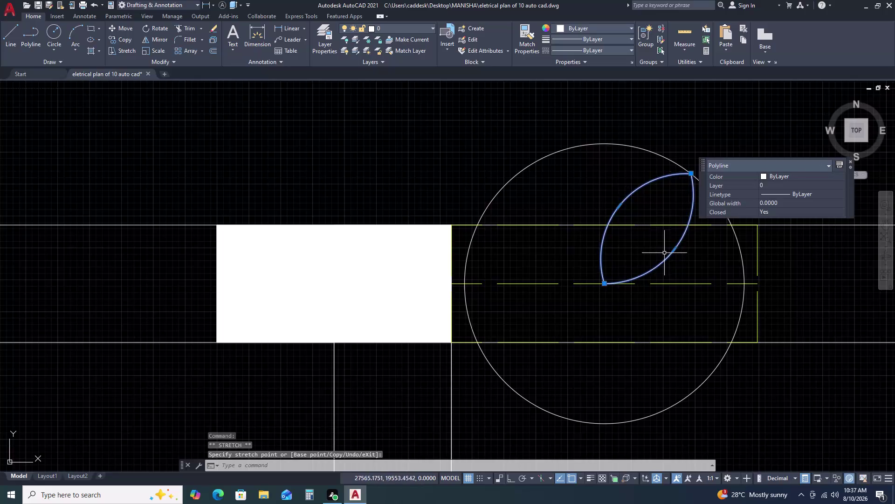
scroll(down, 3)
scroll(up, 3)
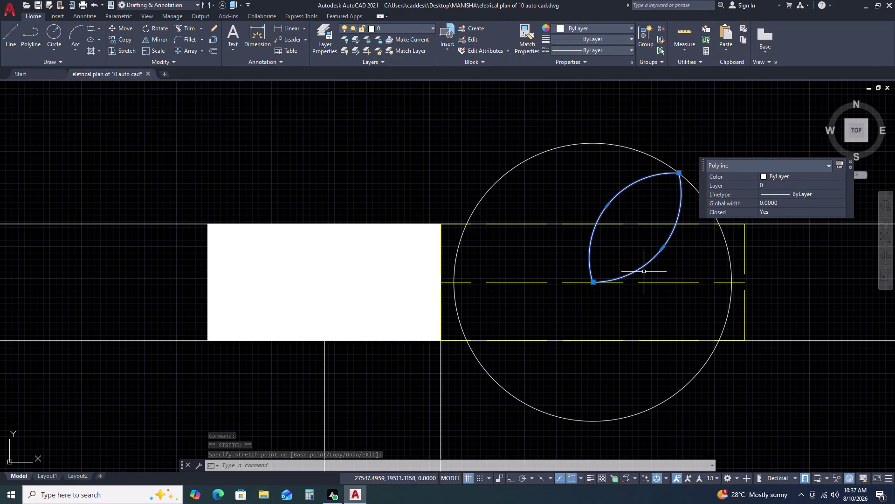
Mirror the blade across the circle's vertical axis, keeping the original.
text(MI)
key(space)
click(590, 282)
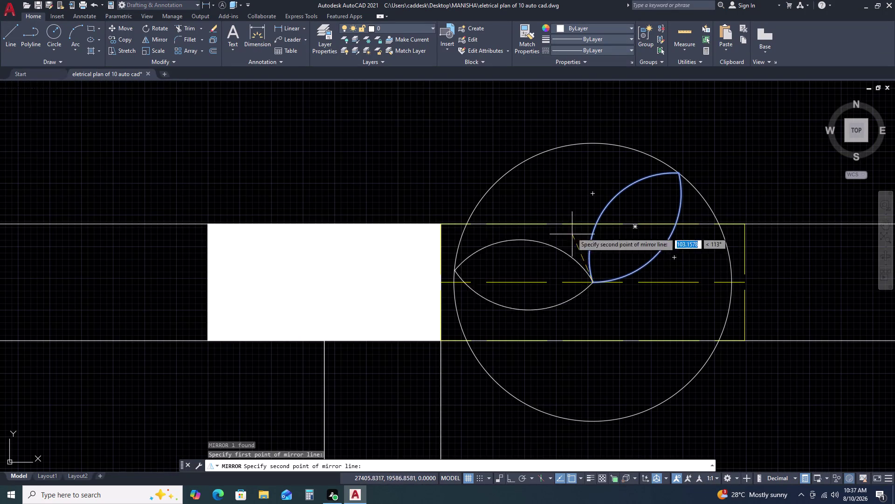
key(F8)
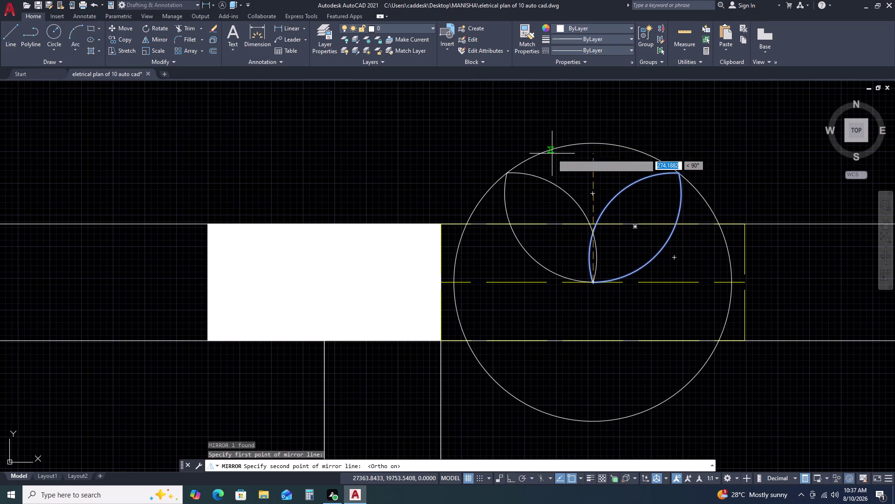
key(F8)
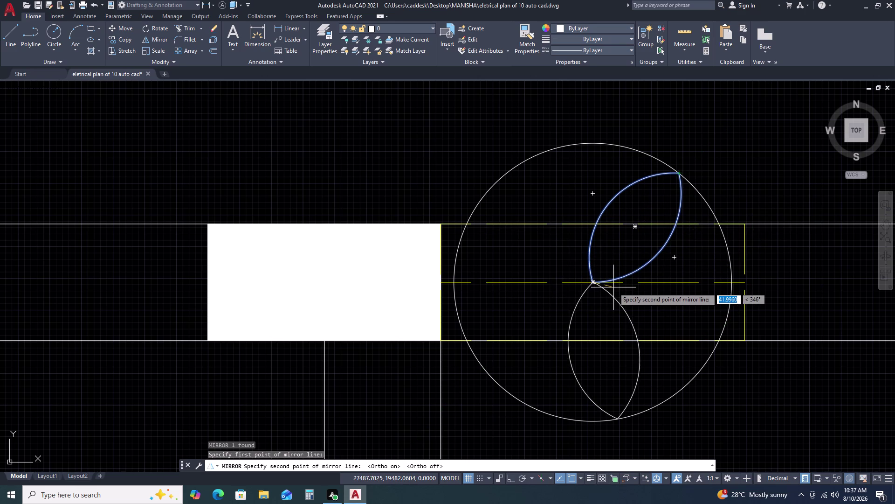
click(624, 308)
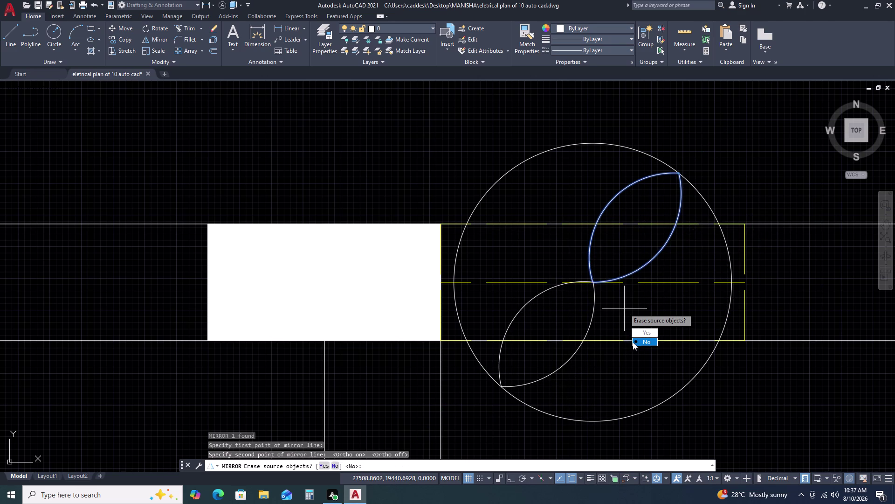
drag(639, 343, 624, 308)
scroll(down, 3)
scroll(down, 3)
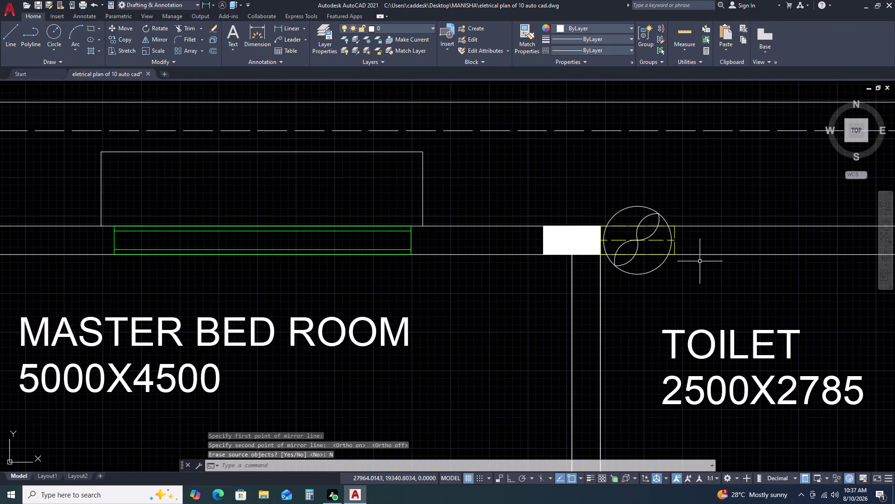
scroll(down, 3)
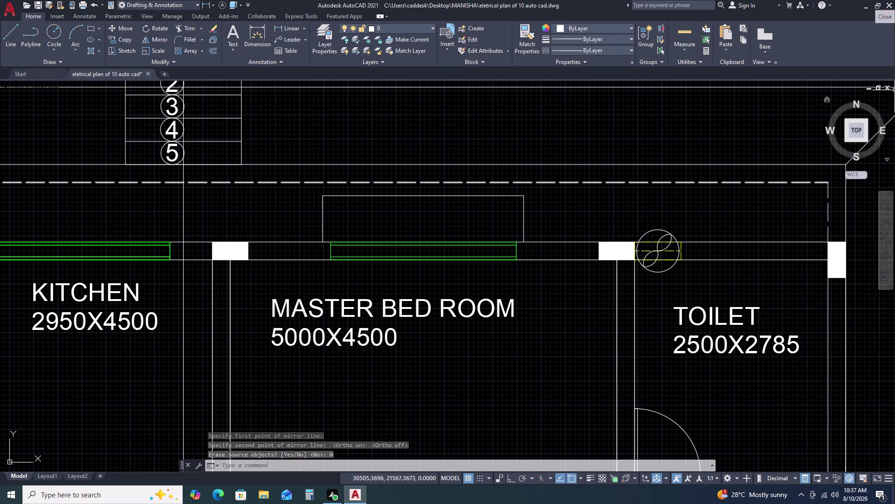
scroll(up, 3)
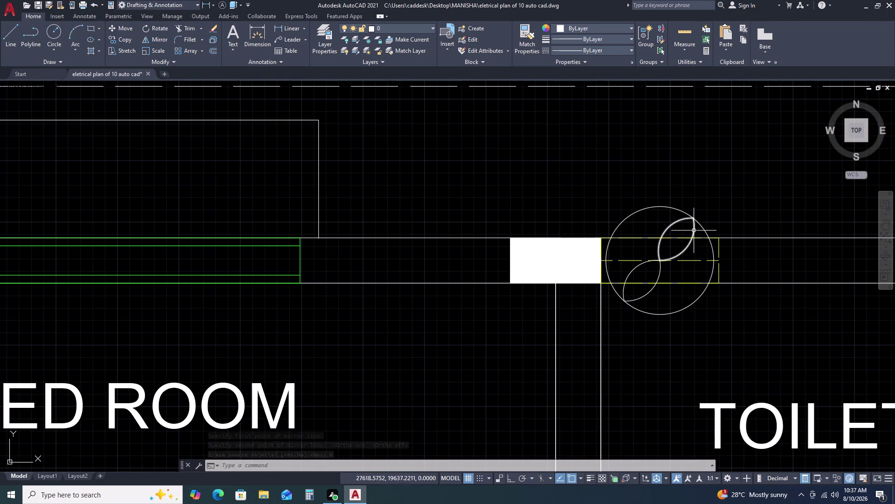
Set the circle and both petal arcs to Red.
click(689, 223)
click(669, 191)
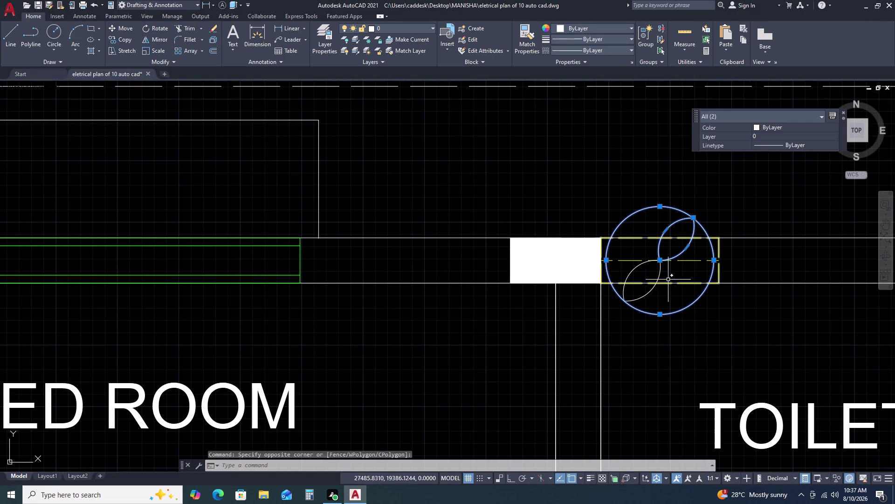
click(669, 273)
click(643, 276)
click(733, 228)
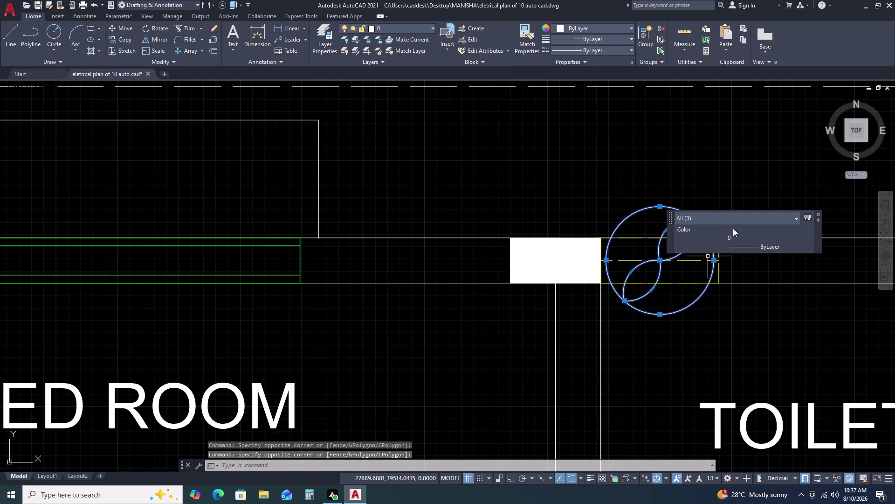
click(756, 229)
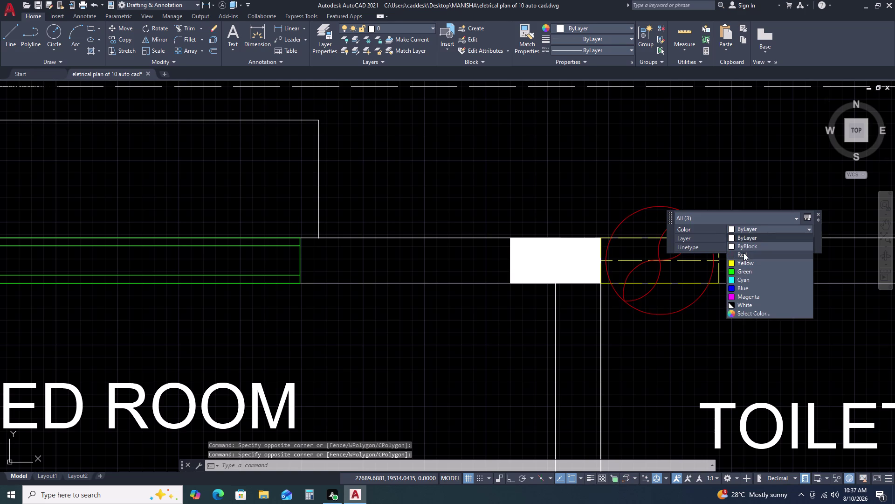
click(744, 253)
key(Escape)
key(Escape)
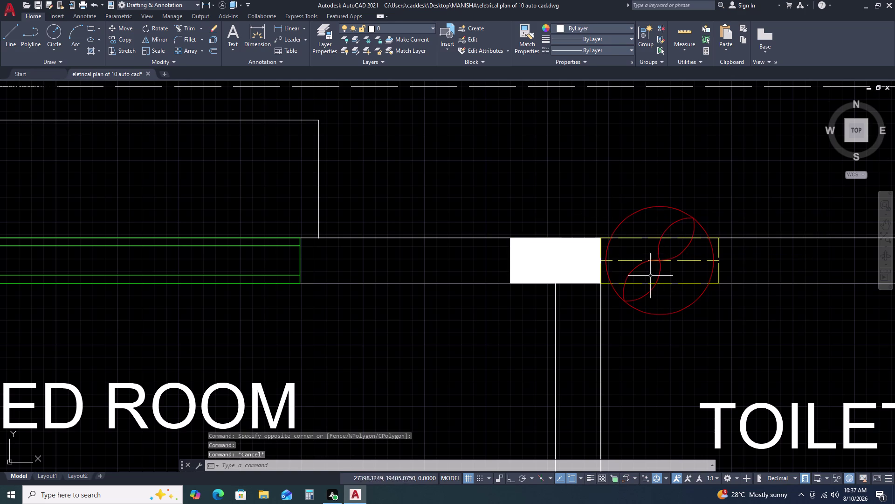
Reselect the fan's circle and petal arcs and try joining them.
scroll(down, 3)
scroll(down, 3)
click(660, 240)
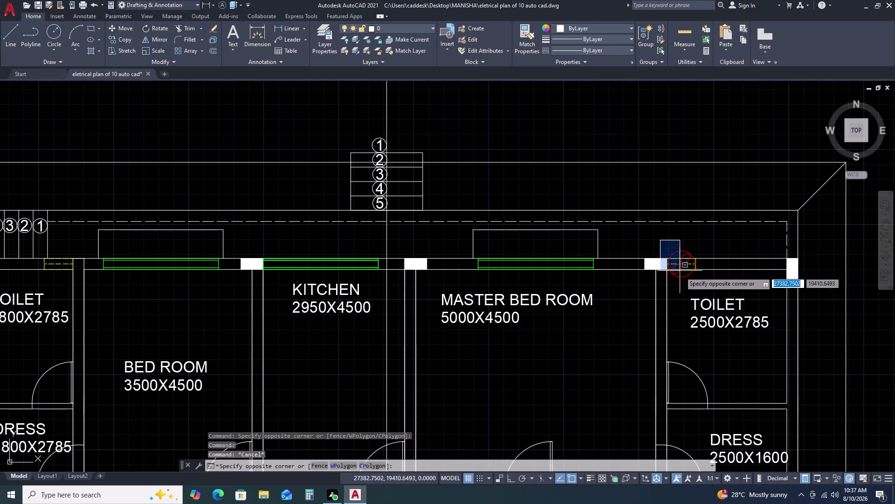
click(700, 289)
scroll(up, 3)
key(Escape)
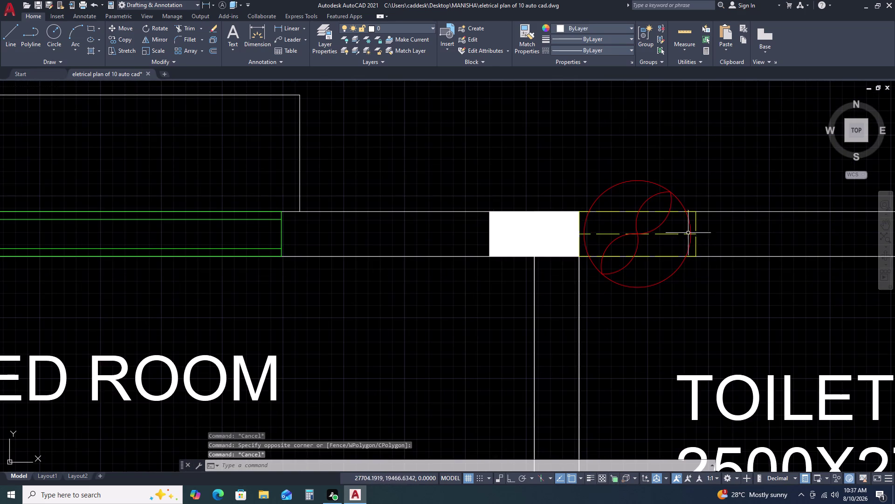
scroll(up, 3)
click(686, 181)
click(575, 168)
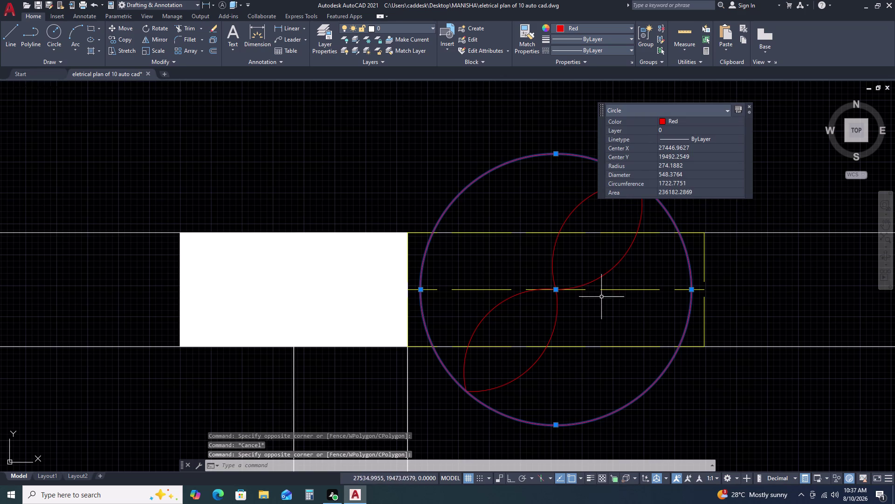
click(639, 262)
click(535, 256)
drag(577, 327, 570, 326)
click(526, 317)
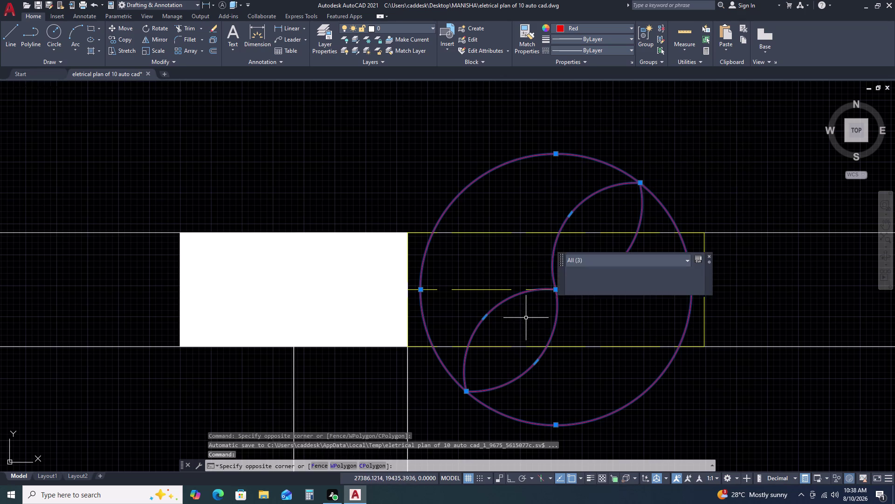
key(j)
key(Return)
Reselect the red fan symbol and start COPY.
click(578, 318)
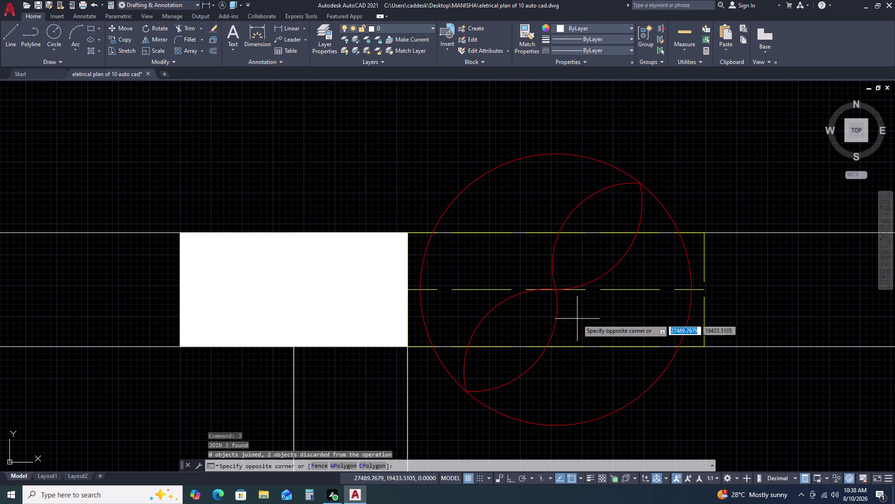
click(533, 313)
click(658, 181)
click(596, 196)
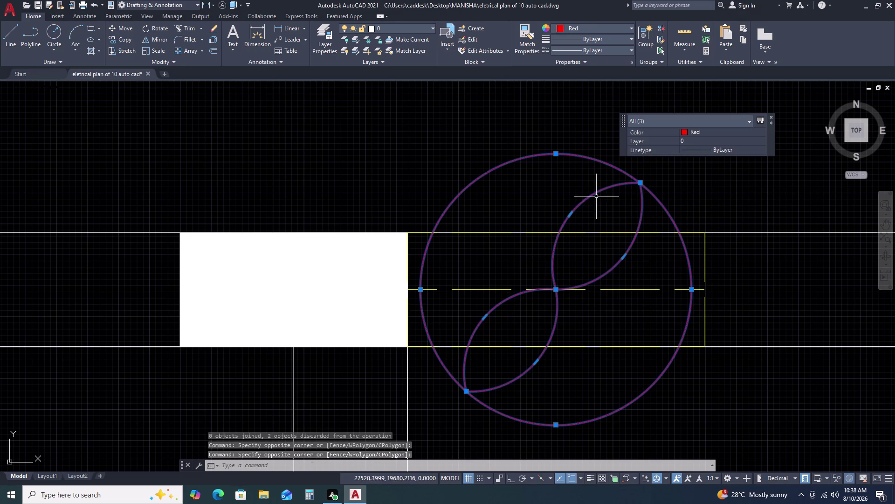
text(CO)
key(space)
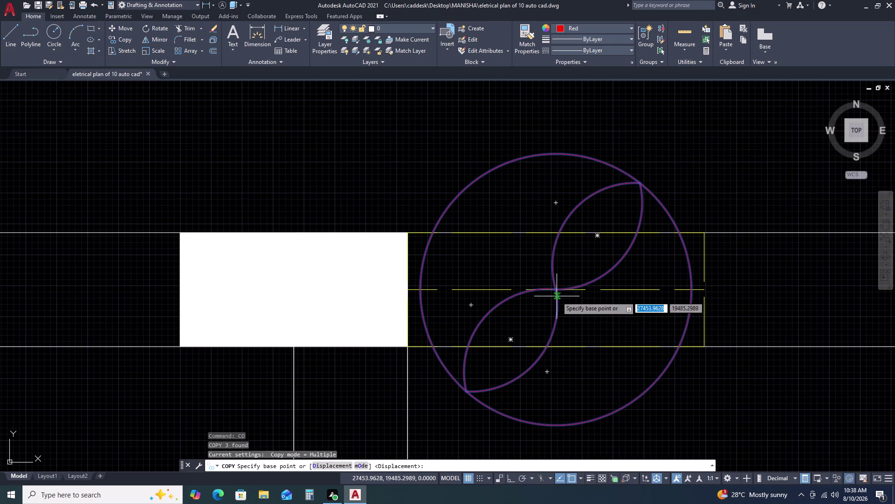
Copy the fan from its centre into the kitchen wall and left toilet wall.
click(690, 289)
scroll(down, 3)
scroll(down, 3)
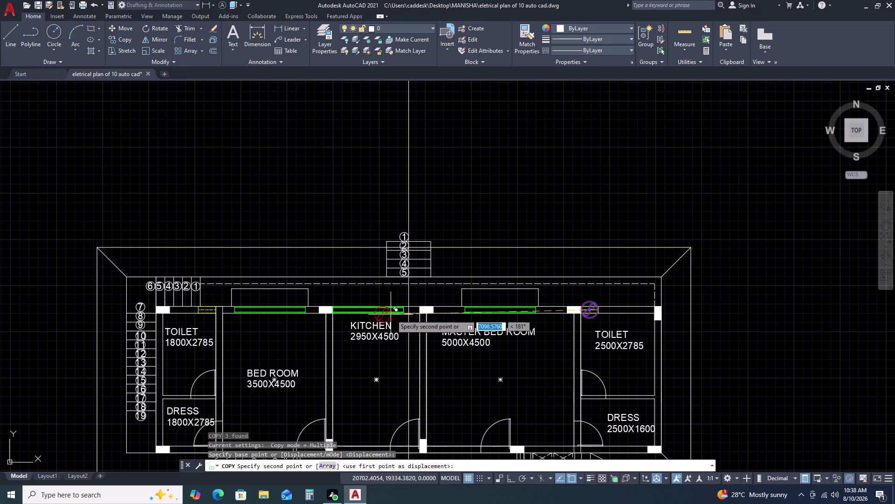
scroll(up, 3)
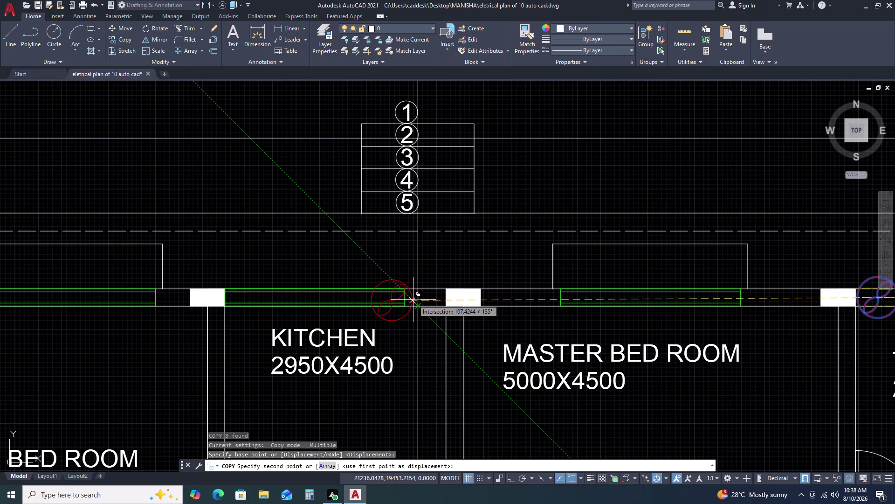
click(413, 299)
scroll(down, 3)
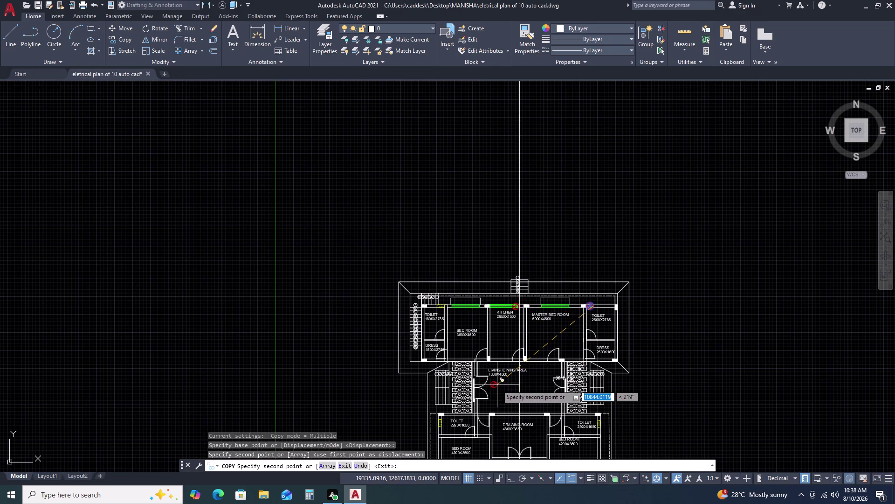
scroll(up, 3)
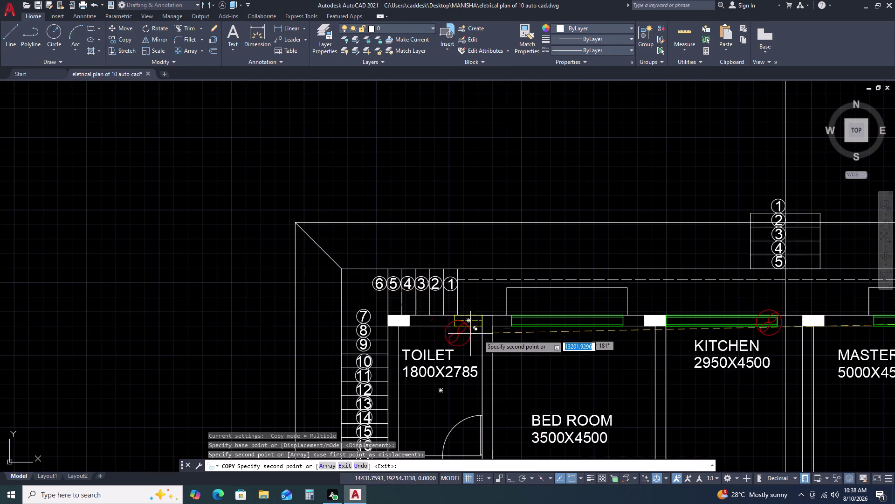
scroll(up, 3)
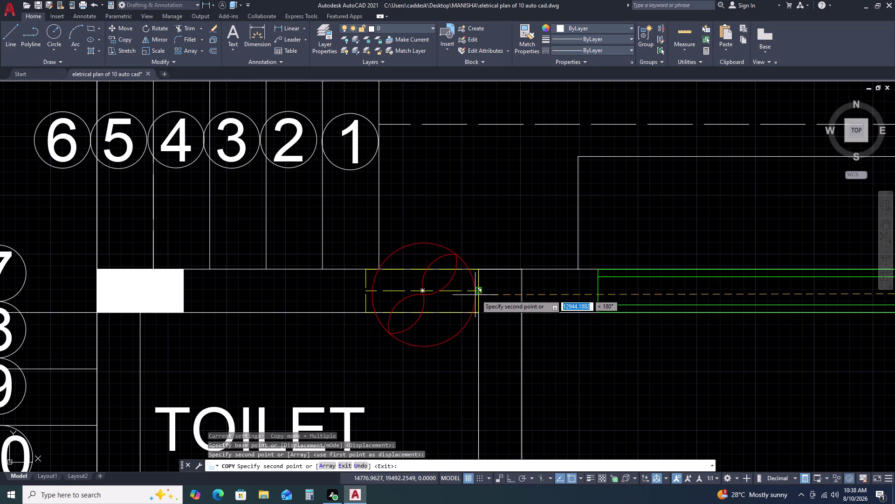
click(476, 293)
scroll(down, 3)
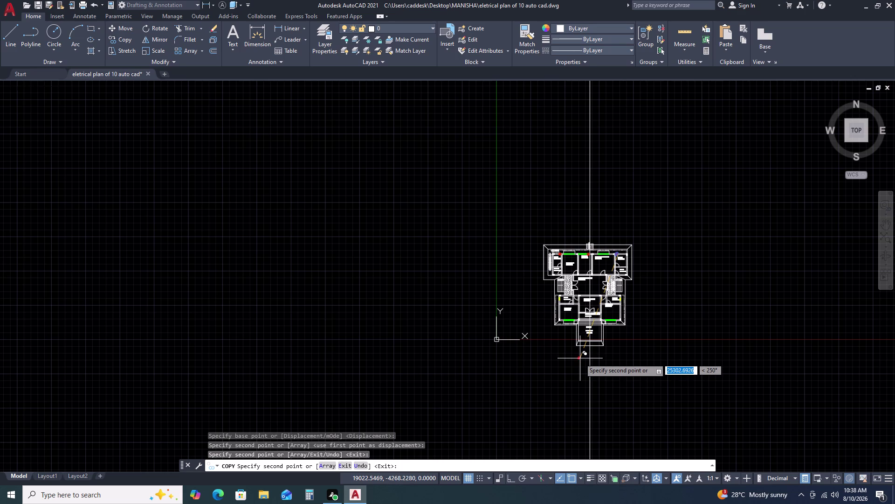
key(Escape)
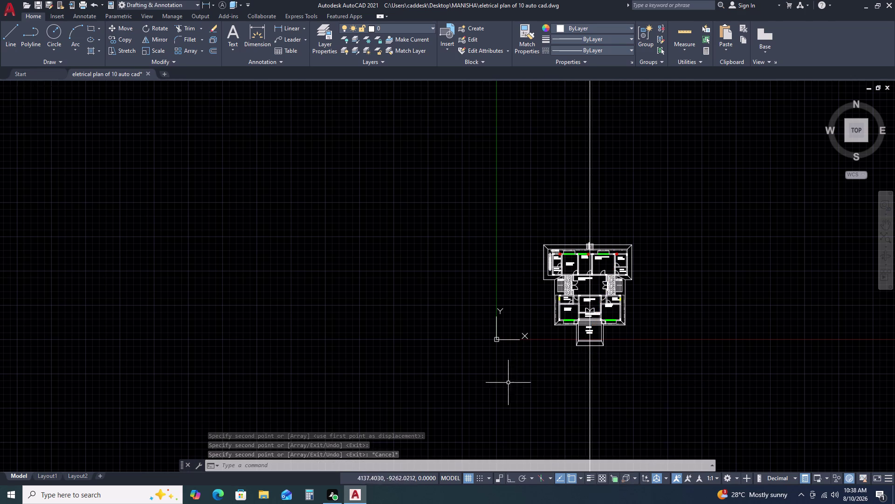
Pan to the living/dining area and start, then cancel, a linear dimension at the right door.
scroll(up, 3)
scroll(up, 3)
middle_drag(653, 263, 565, 269)
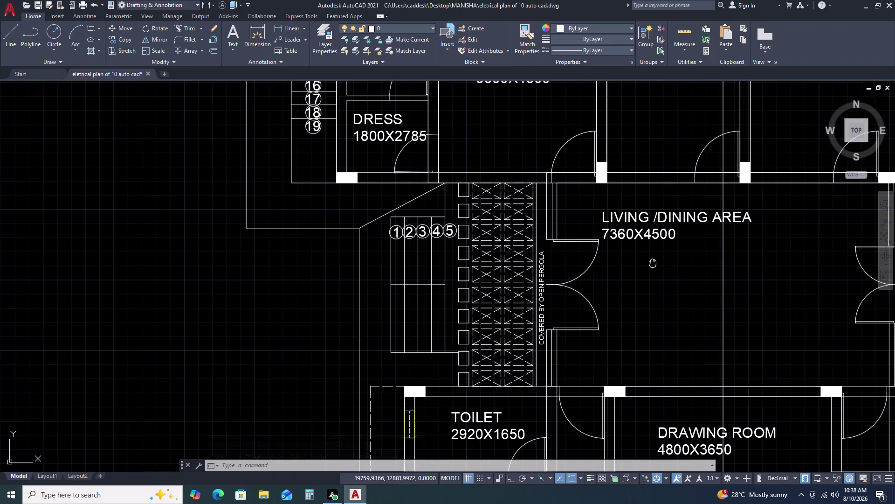
scroll(down, 3)
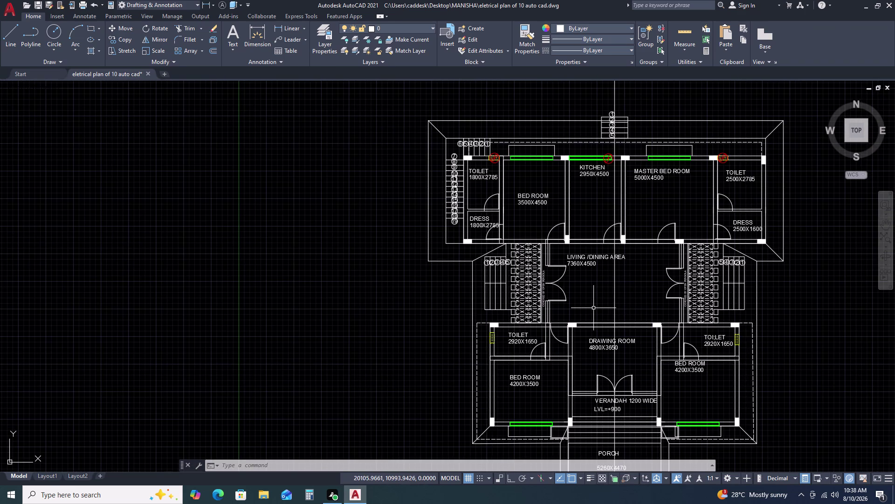
scroll(up, 3)
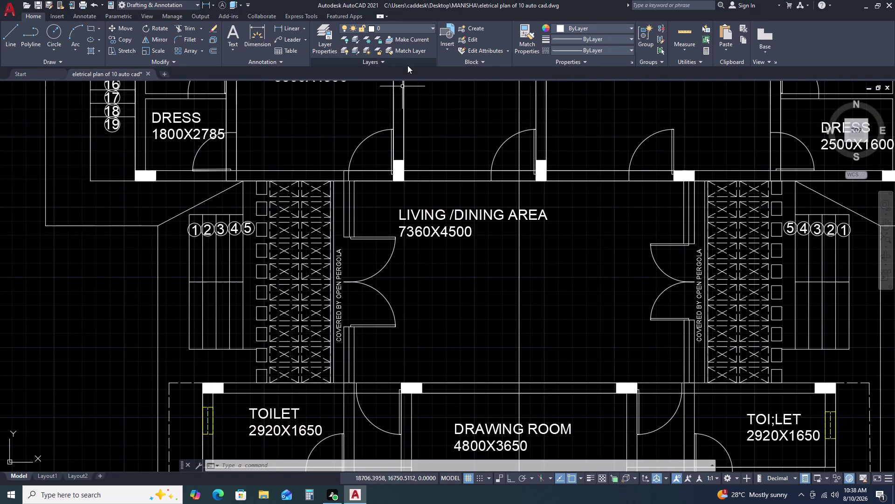
click(294, 25)
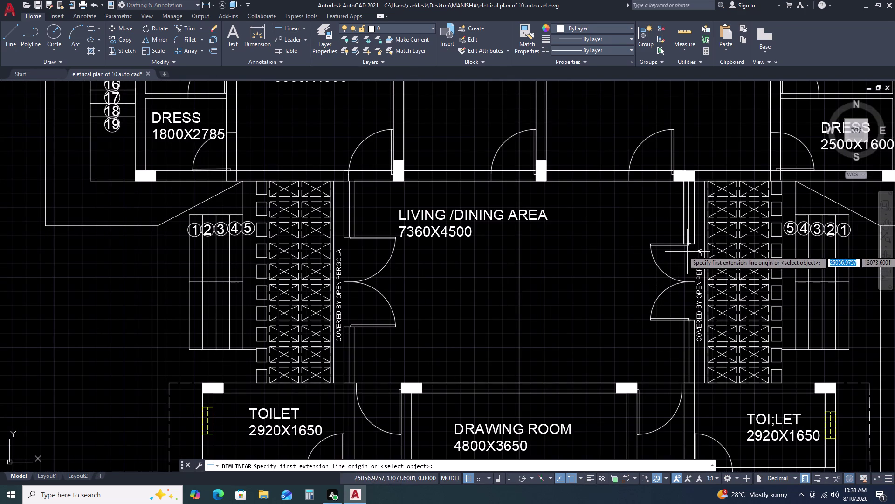
click(691, 245)
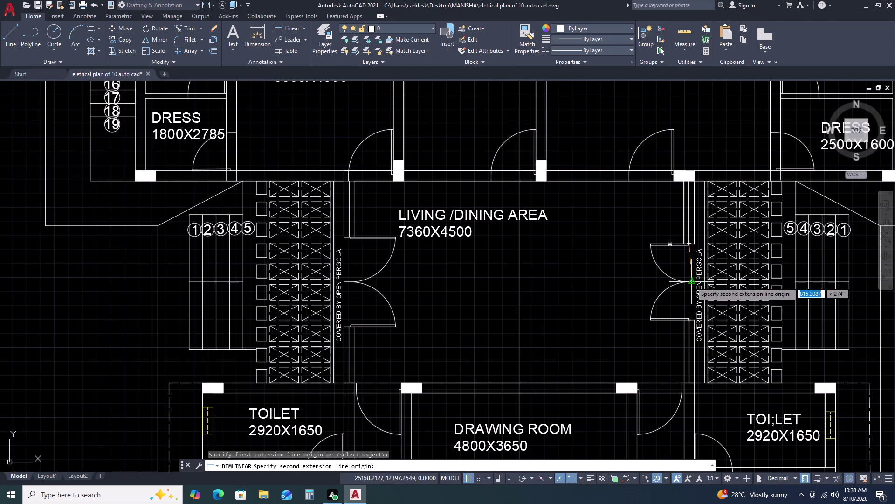
click(691, 281)
key(Escape)
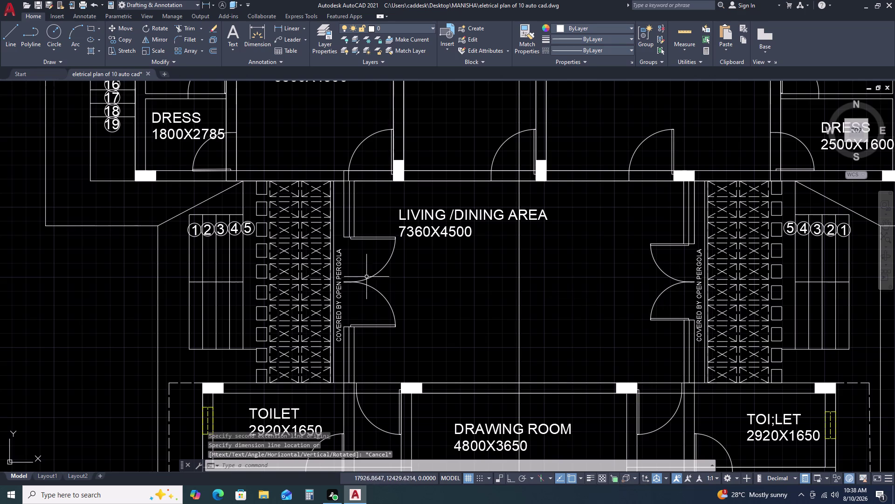
Delete the left double door of the living/dining area.
scroll(down, 3)
scroll(up, 3)
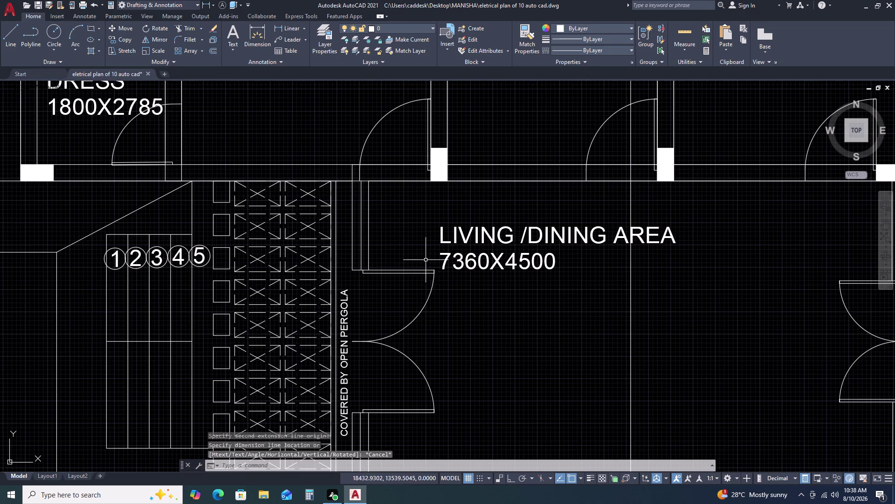
click(426, 259)
click(396, 426)
key(Delete)
Select the right double door pair.
scroll(down, 3)
scroll(up, 3)
drag(776, 429, 769, 387)
click(758, 281)
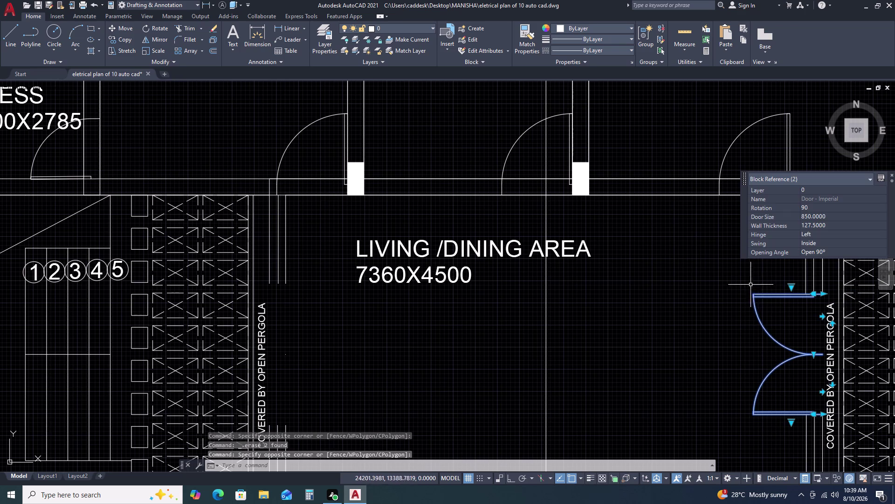
Mirror the right double doors across a vertical mirror line, keeping the originals.
key(m)
key(i)
key(space)
drag(666, 407, 667, 386)
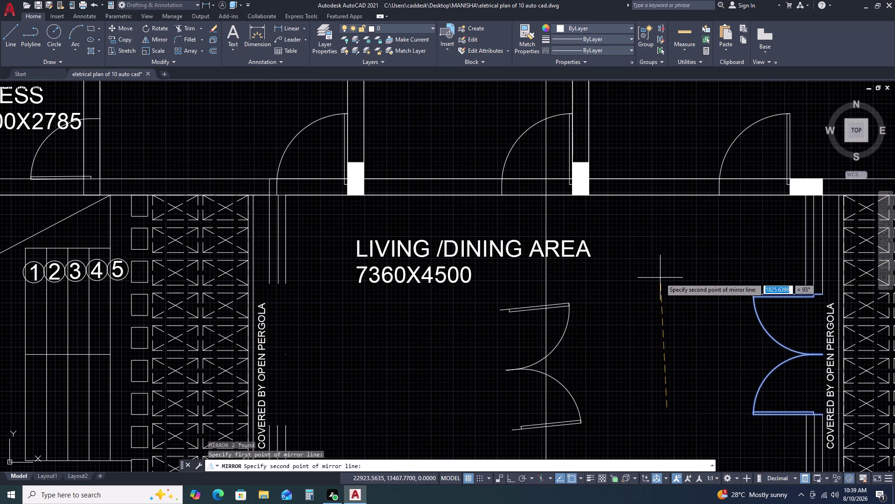
key(F8)
double_click(670, 245)
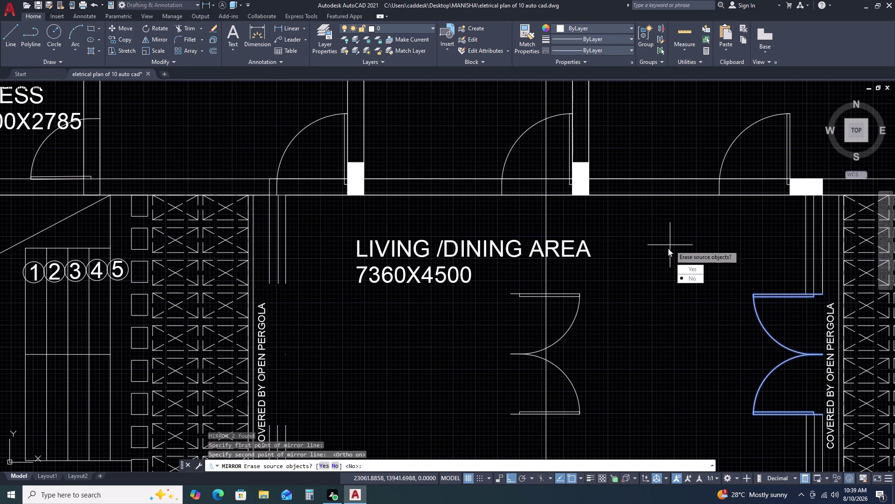
drag(692, 280, 670, 244)
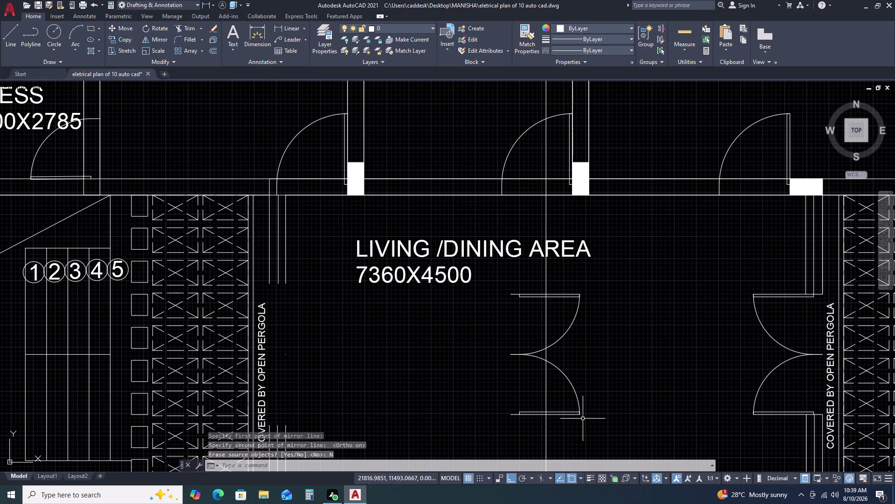
Move the mirrored door pair onto the left living-room wall and review its placement.
click(584, 419)
click(569, 287)
text(M)
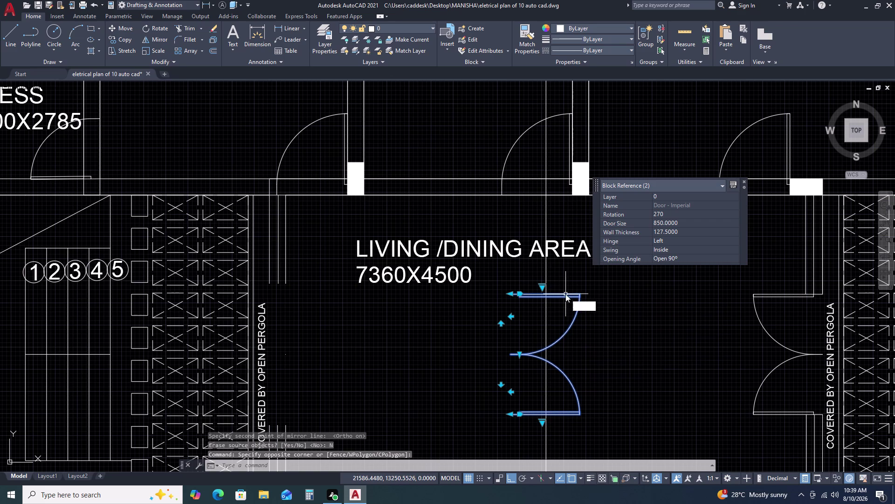
key(space)
click(508, 353)
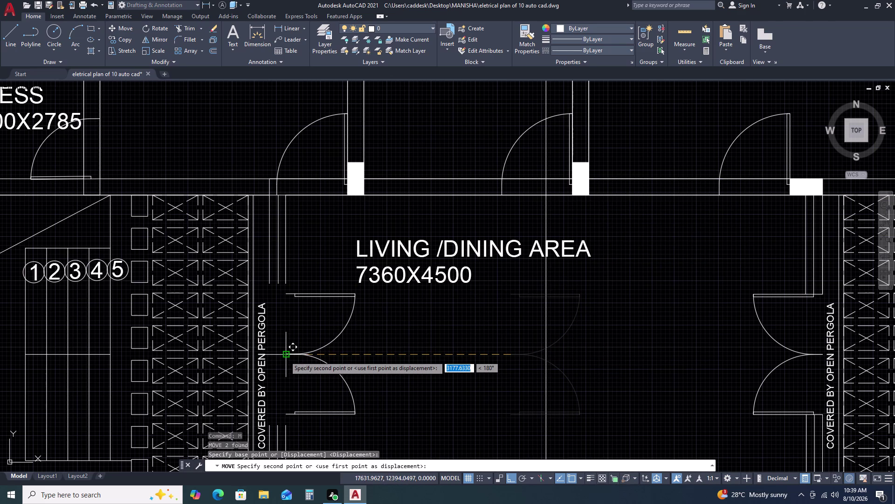
click(285, 356)
scroll(down, 3)
middle_drag(315, 359, 402, 296)
scroll(up, 3)
scroll(down, 3)
middle_drag(456, 298, 499, 322)
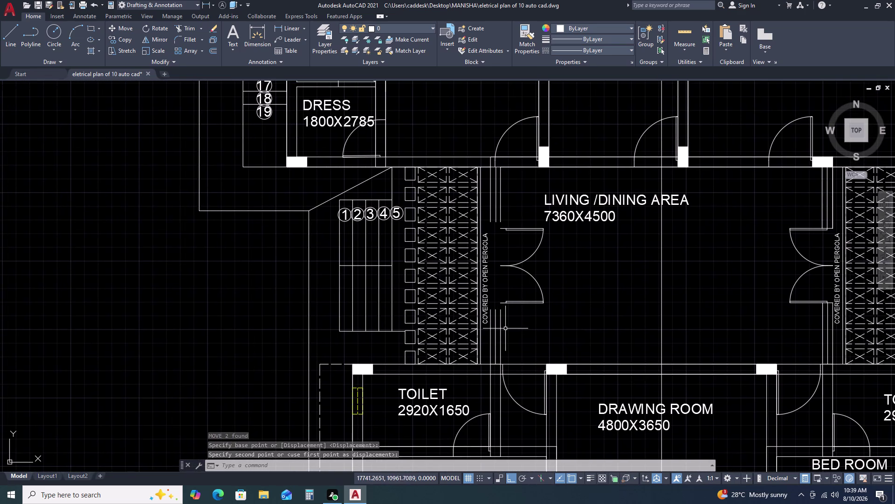
Extend the wall lines up to the doors using a fence selection.
key(e)
text(X)
key(space)
drag(513, 333, 507, 333)
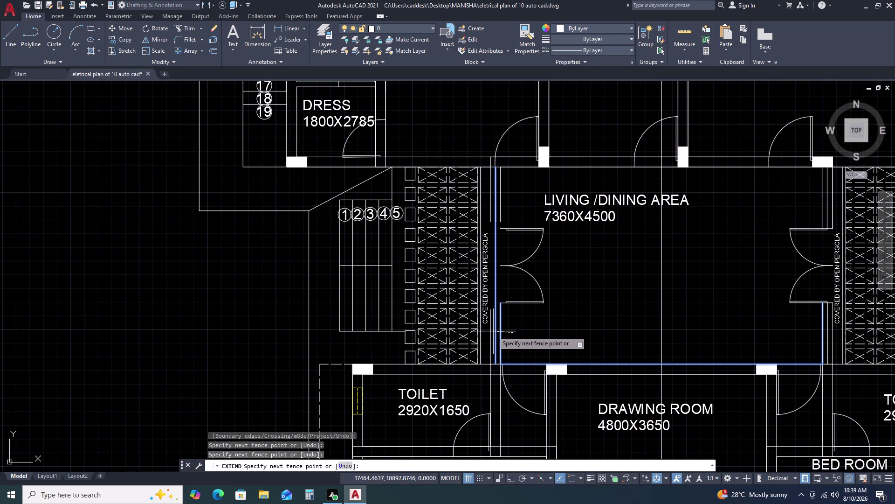
click(494, 330)
click(500, 322)
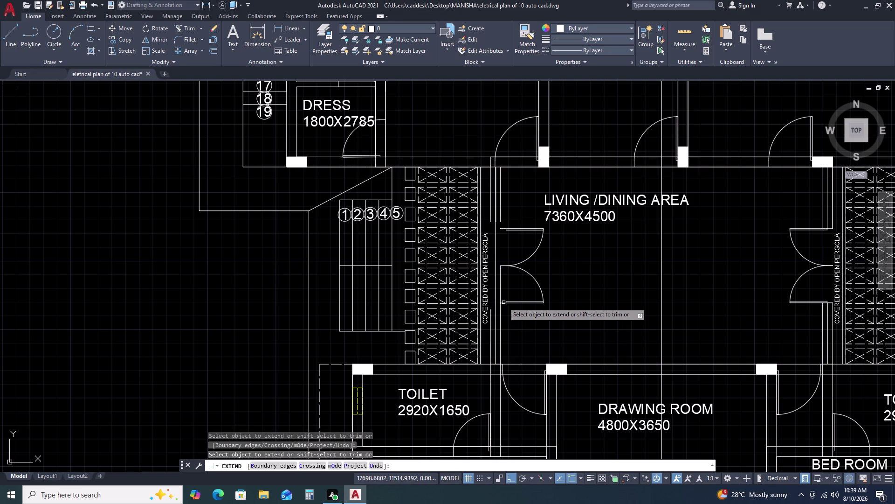
double_click(502, 275)
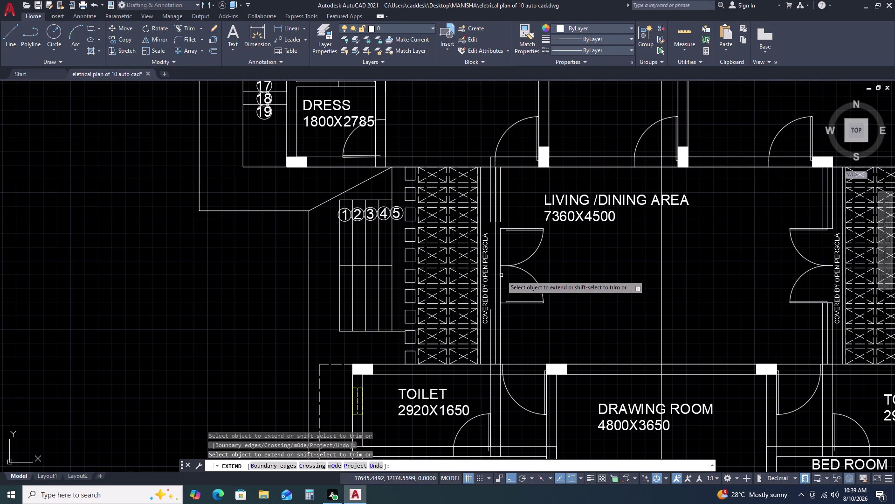
click(491, 314)
key(Escape)
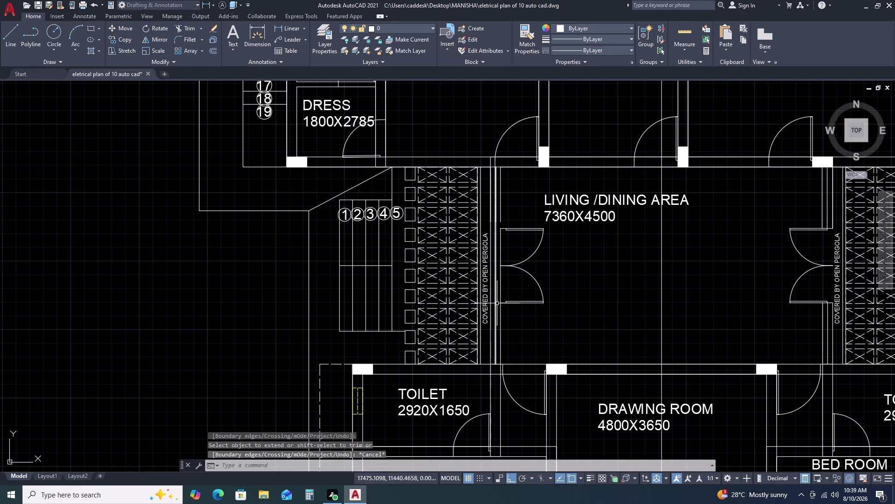
Shift the left door pair slightly down along the wall.
click(552, 221)
click(531, 320)
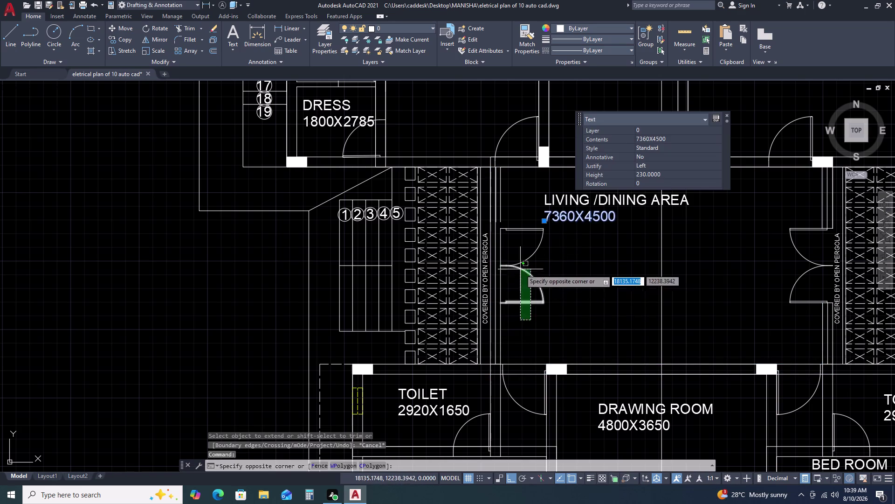
key(Escape)
key(Escape)
drag(550, 316, 535, 285)
click(530, 252)
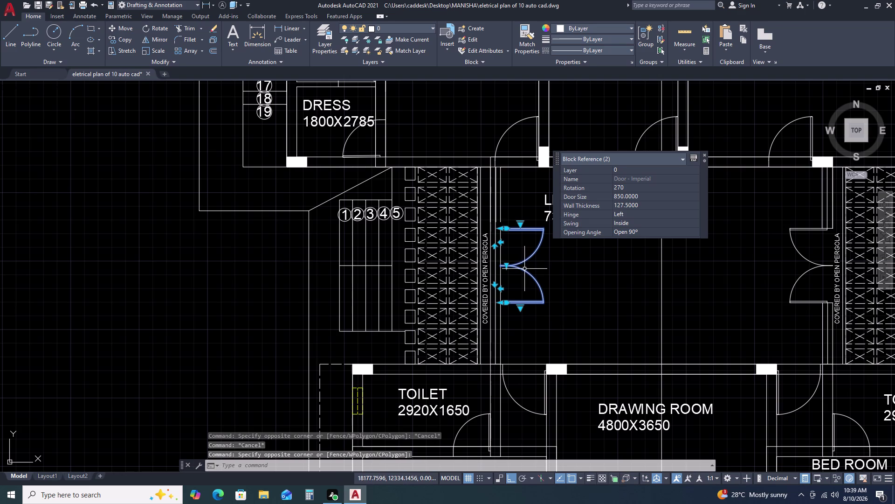
text(M)
key(space)
click(501, 264)
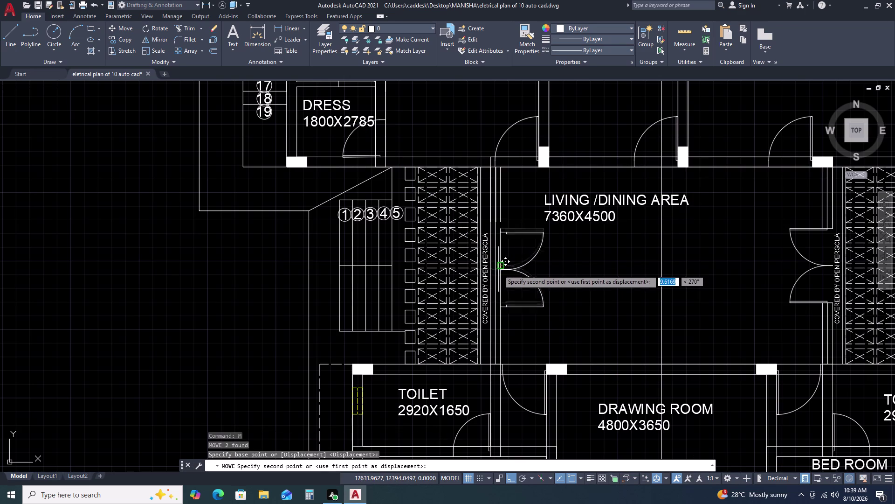
click(495, 267)
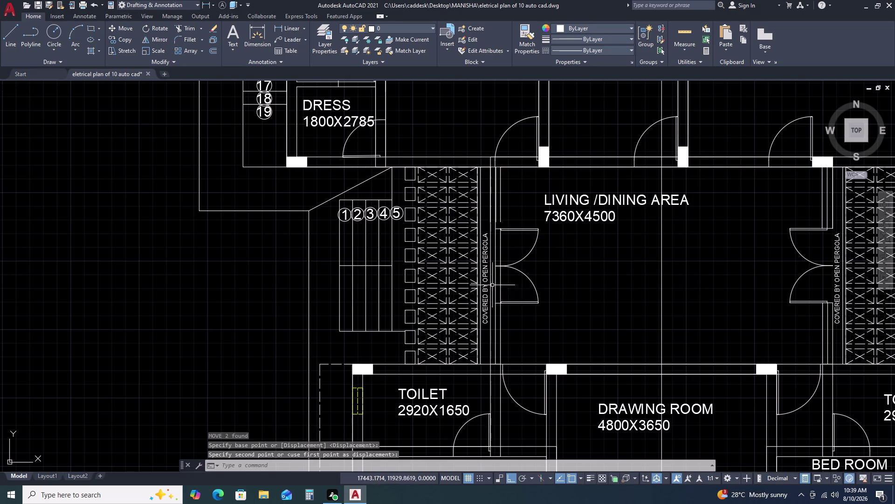
Delete the stray vertical line, undoing the accidental polyline deletion.
scroll(up, 3)
scroll(up, 3)
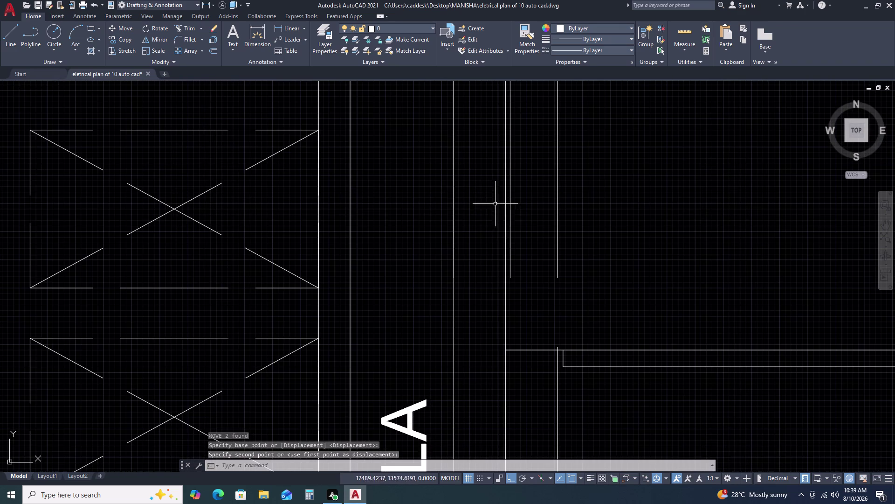
click(509, 233)
key(Delete)
scroll(down, 3)
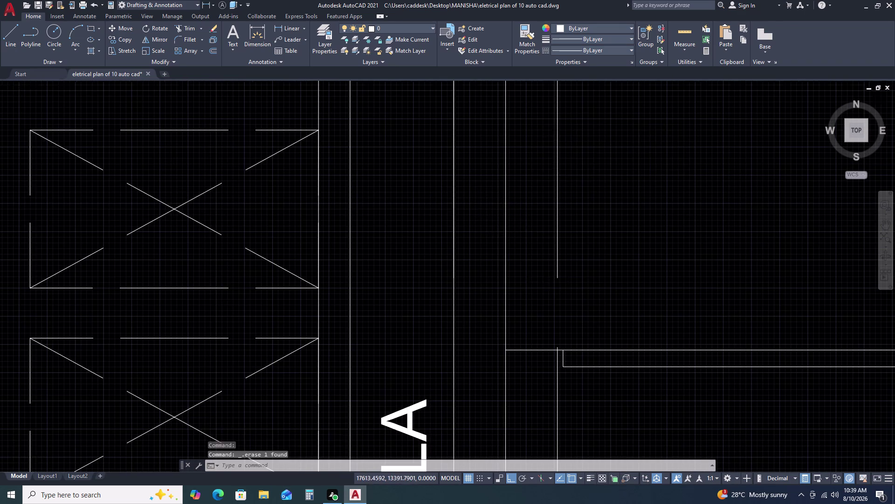
scroll(down, 3)
click(525, 247)
key(Delete)
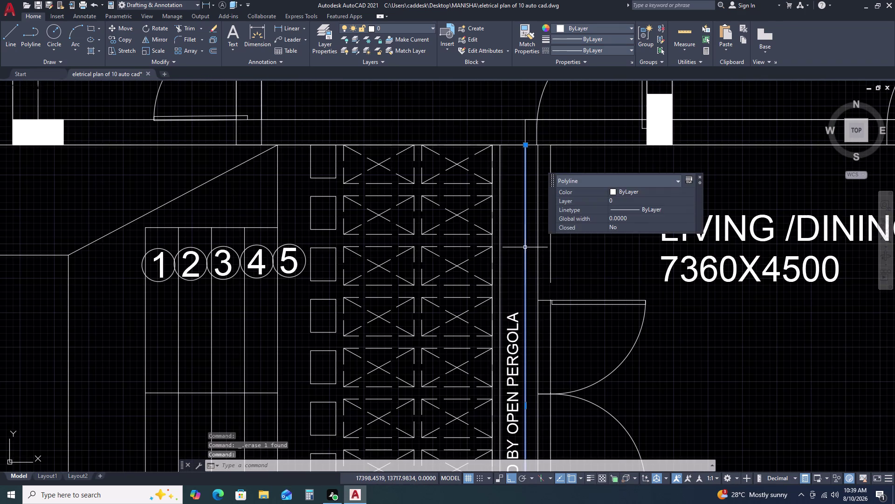
scroll(down, 3)
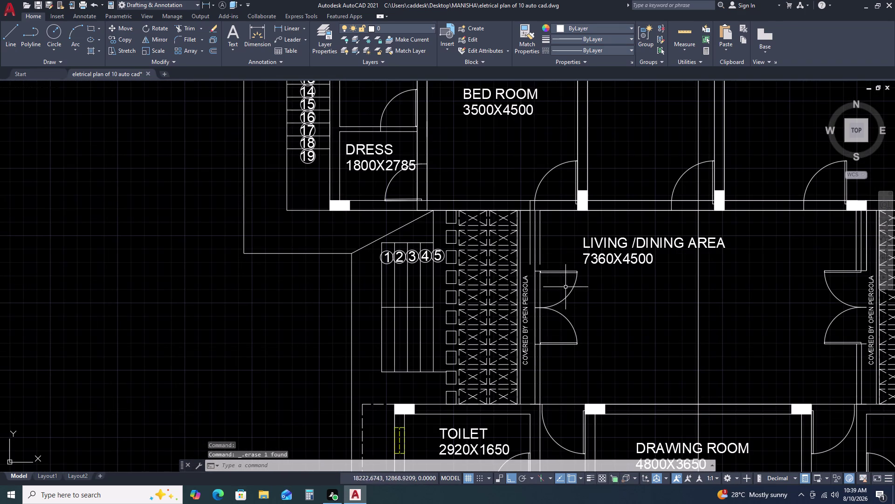
key(ctrl+z)
key(ctrl+z)
scroll(down, 3)
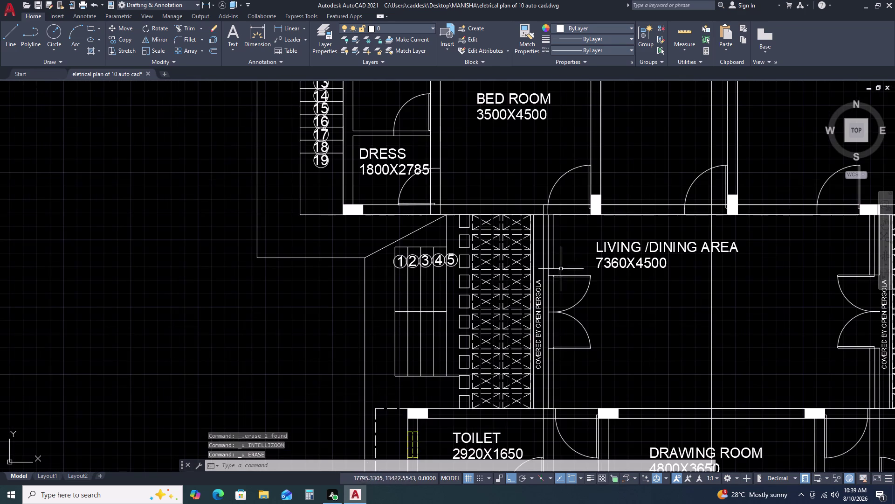
scroll(up, 3)
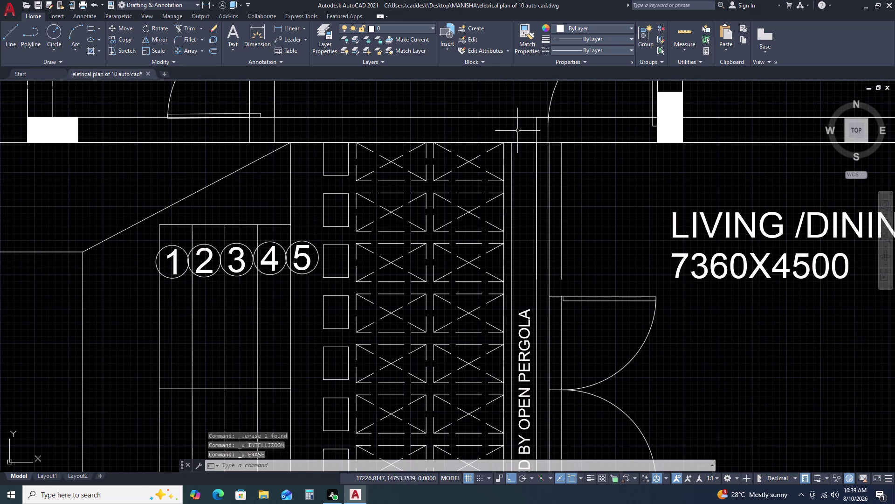
Trim away the short wall line segment near the doors.
click(522, 136)
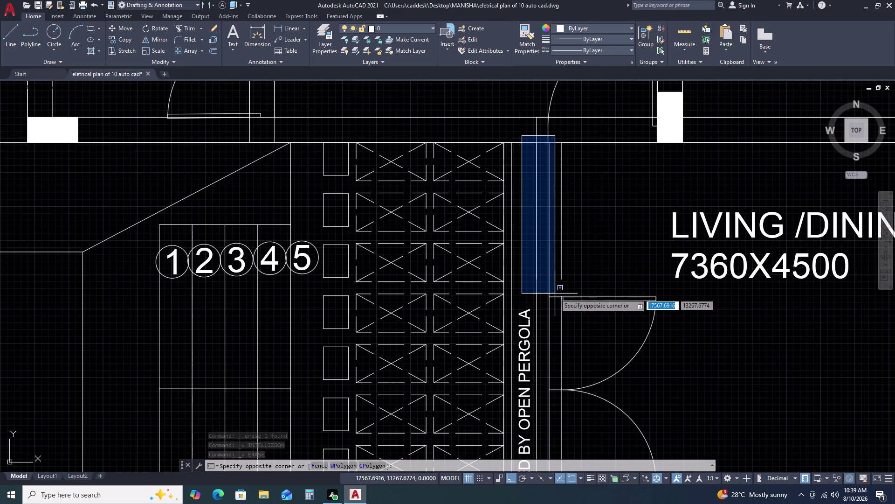
click(555, 293)
scroll(up, 3)
scroll(up, 3)
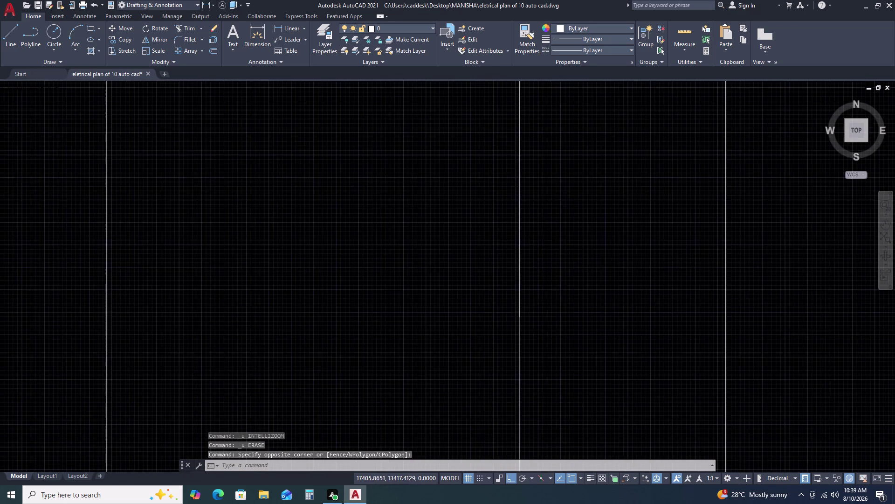
scroll(down, 3)
text(TR)
key(space)
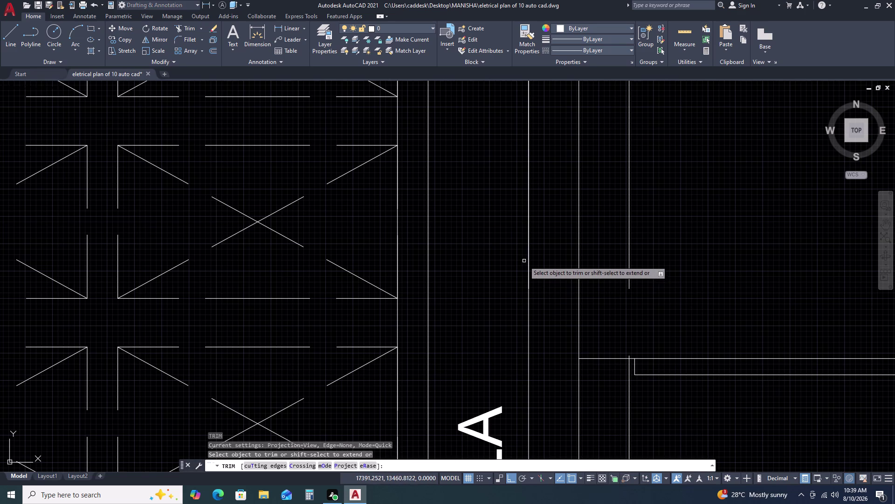
click(529, 263)
scroll(down, 3)
key(Escape)
scroll(down, 3)
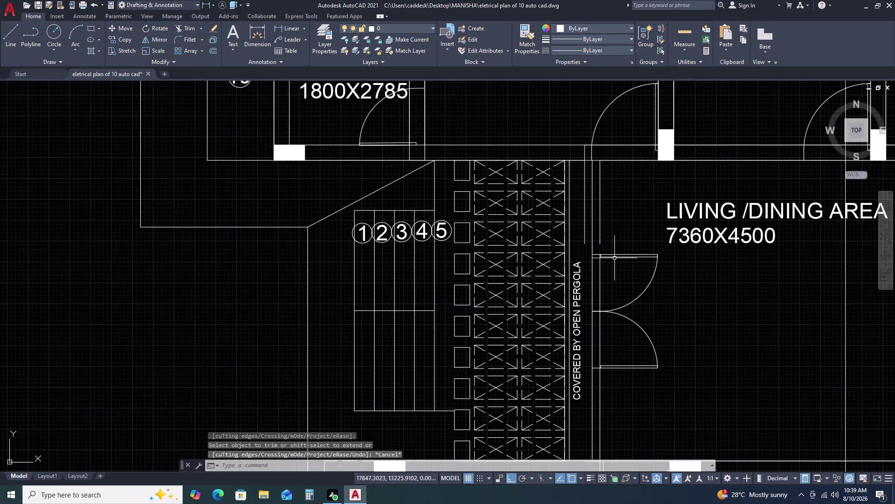
scroll(down, 3)
Extend the left wall line with EX.
text(E)
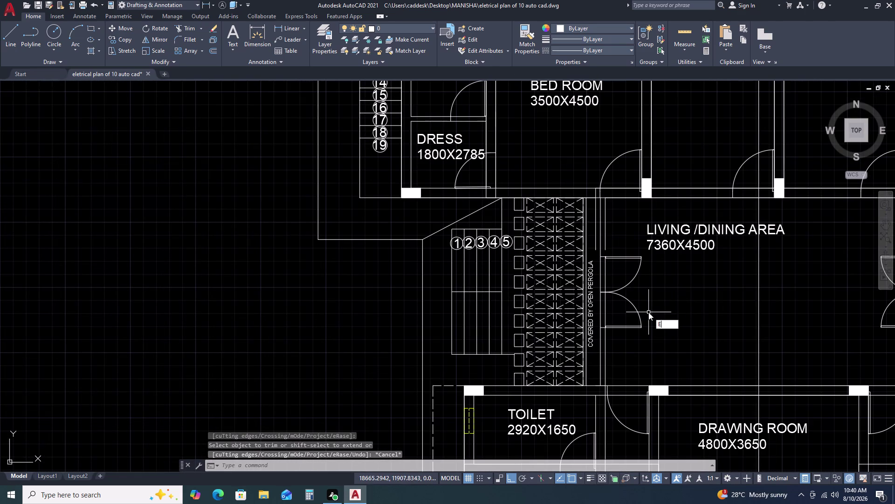
text(X)
key(space)
click(596, 244)
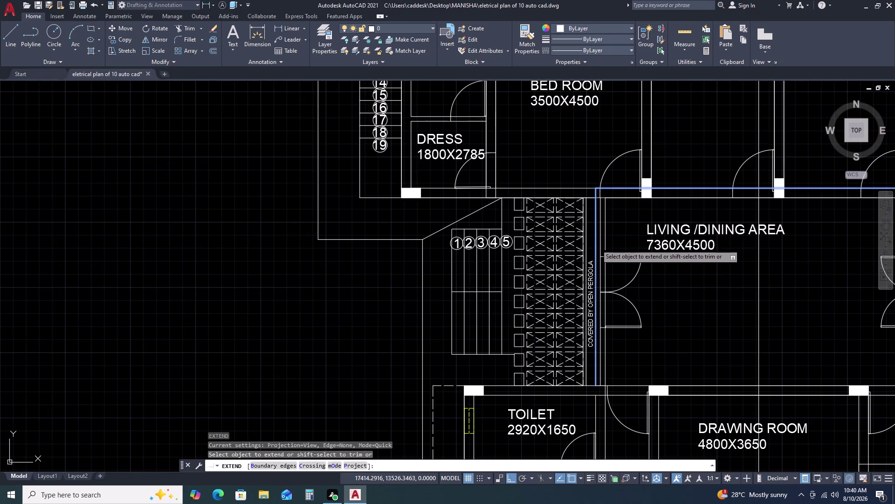
key(Escape)
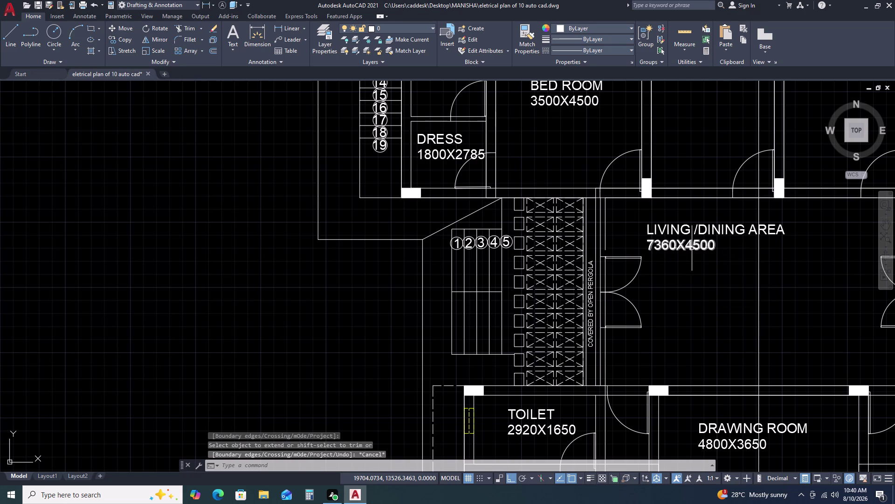
Select the left wall polyline and attempt a grip stretch of its corner, then cancel.
scroll(up, 3)
click(608, 238)
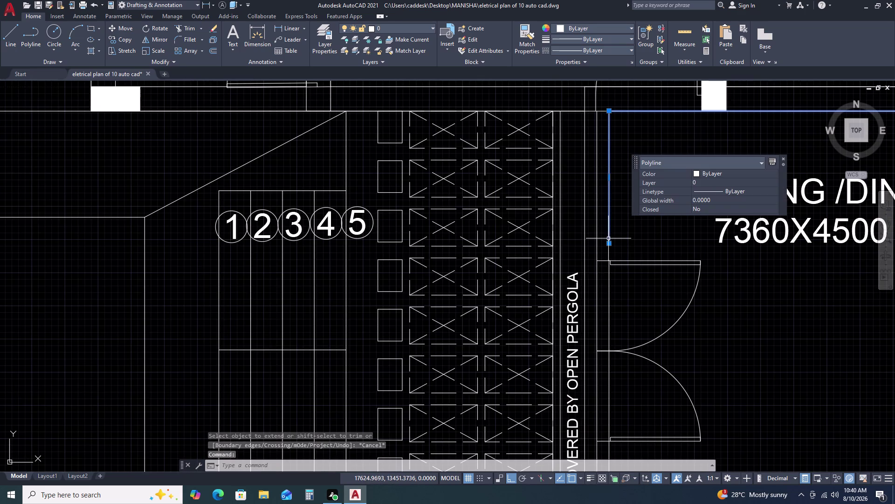
key(Escape)
key(Escape)
scroll(down, 3)
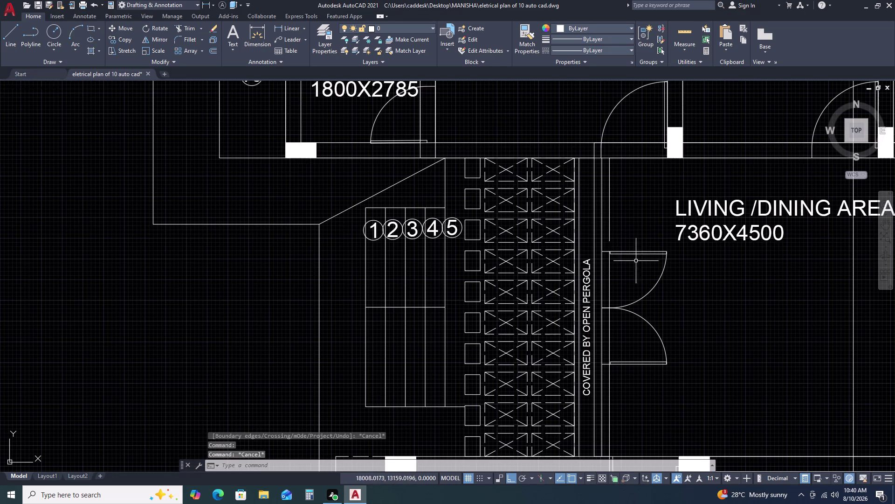
click(609, 220)
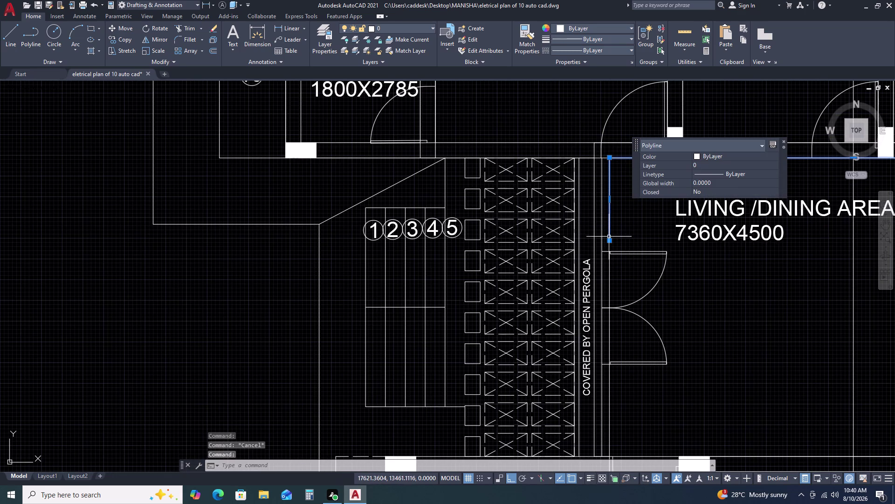
click(610, 242)
click(610, 252)
key(Escape)
scroll(down, 3)
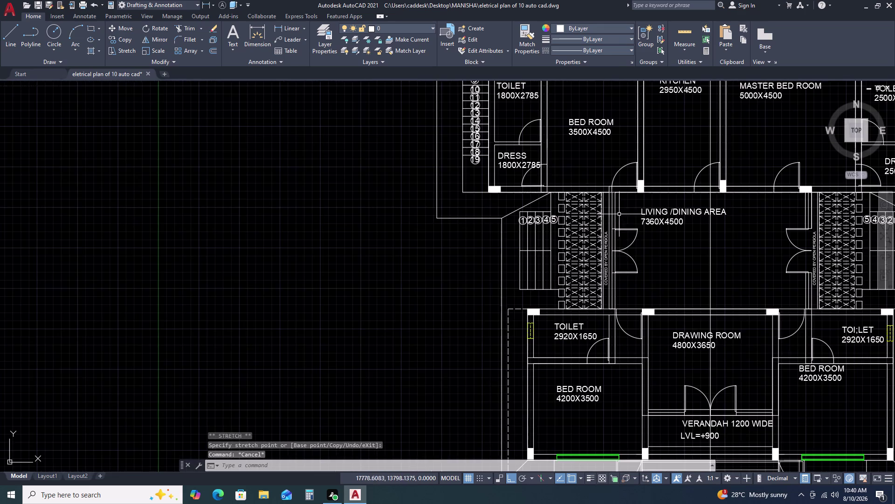
scroll(up, 3)
Trim the wall lines and stubs inside the double-door opening.
text(TR)
key(space)
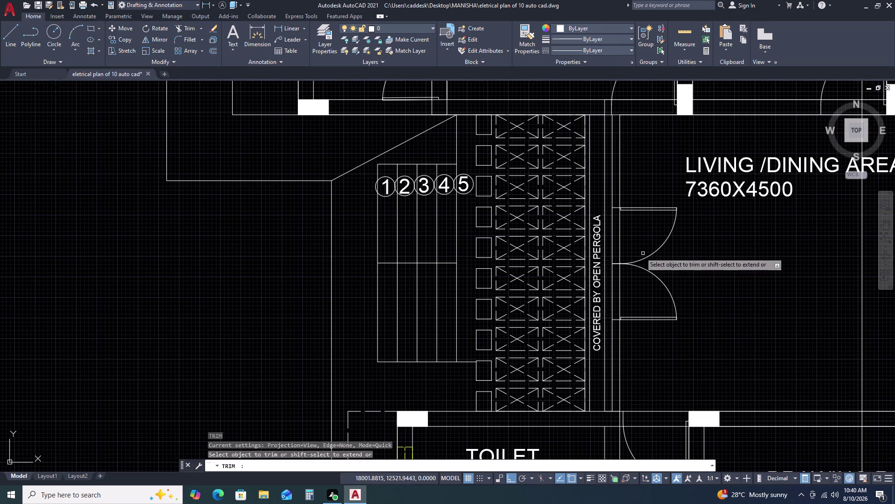
scroll(up, 3)
click(633, 226)
click(584, 234)
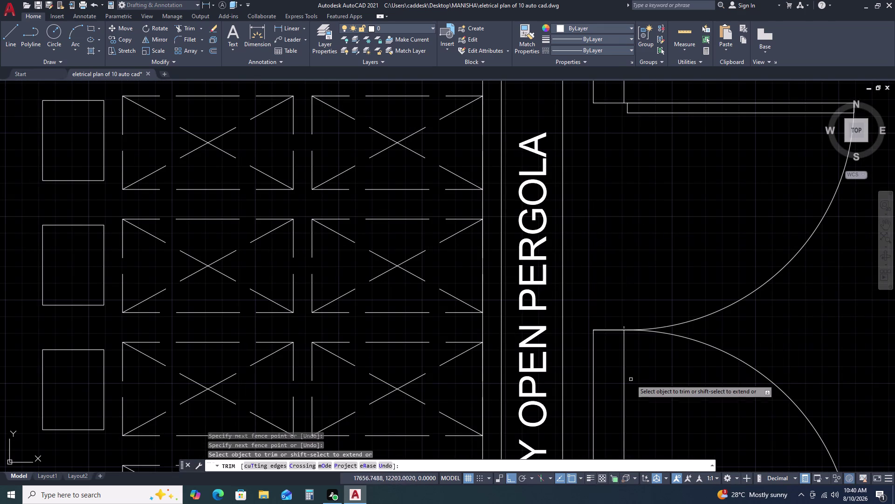
click(639, 377)
click(589, 375)
scroll(up, 3)
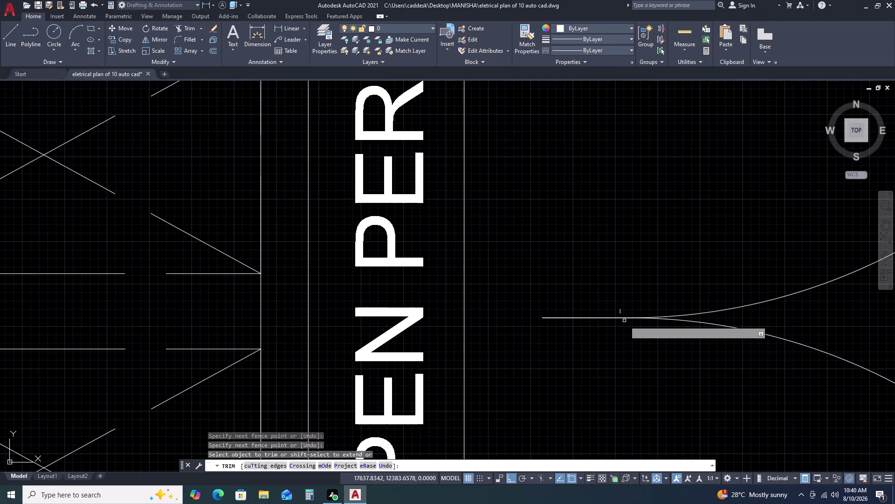
click(621, 311)
scroll(down, 3)
key(Escape)
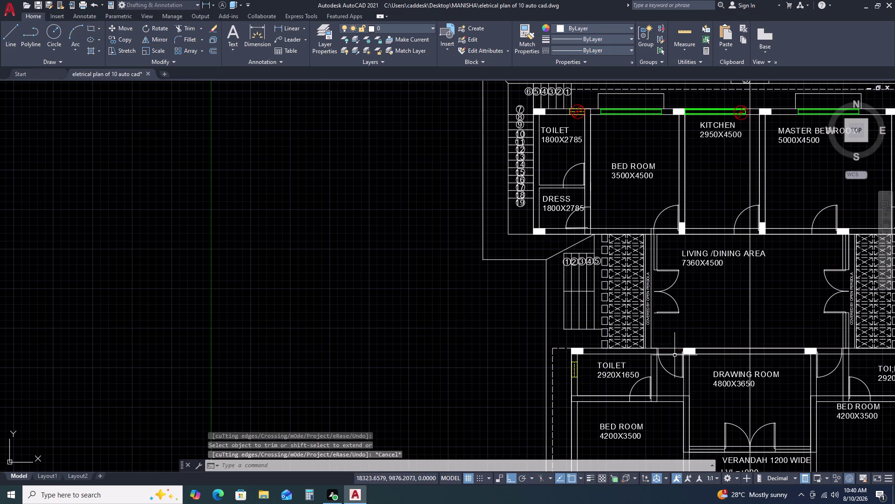
scroll(up, 3)
Start a jamb line at the door opening with L.
text(L)
key(space)
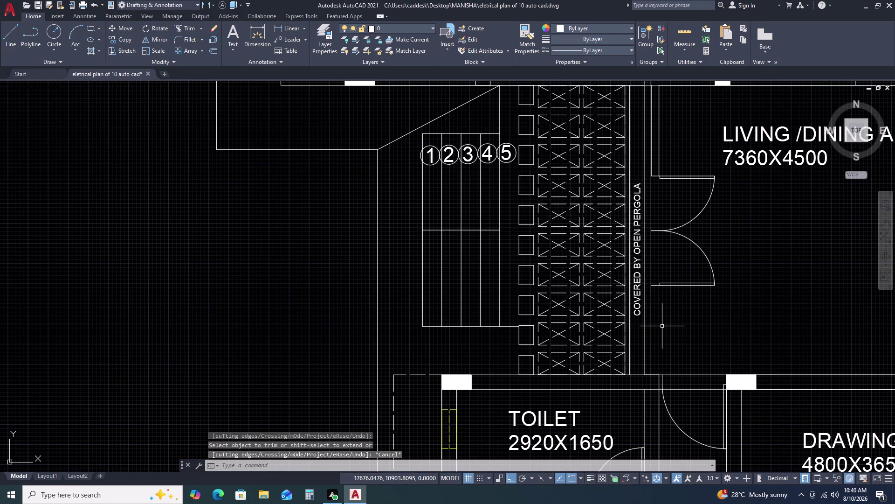
click(652, 288)
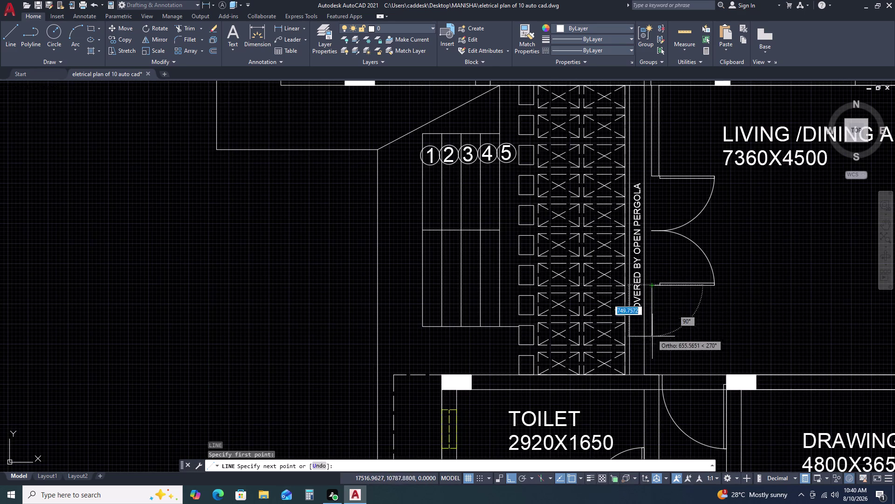
Draw the jamb line from the door's end down to the toilet wall, redoing the first attempt.
click(651, 375)
key(Escape)
key(space)
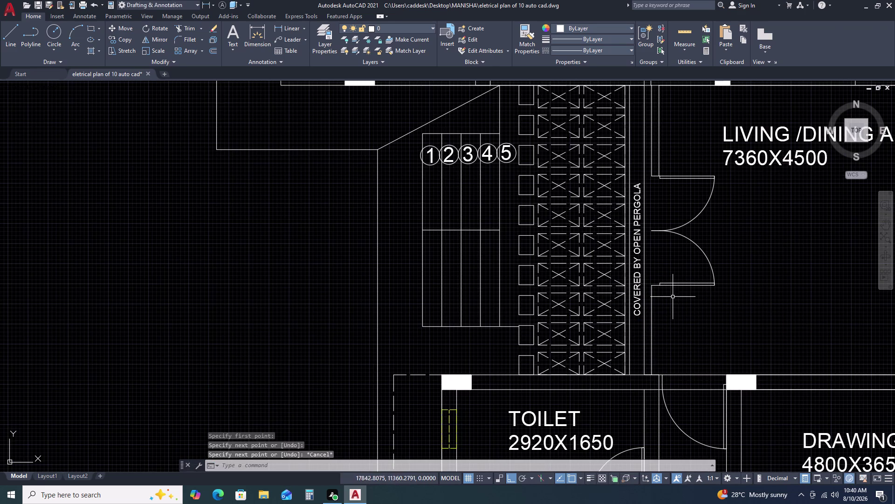
click(662, 288)
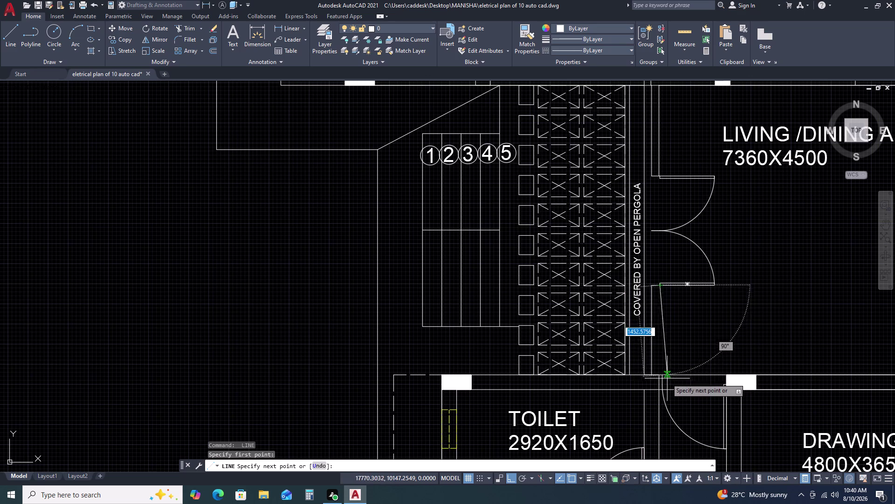
click(660, 375)
key(Escape)
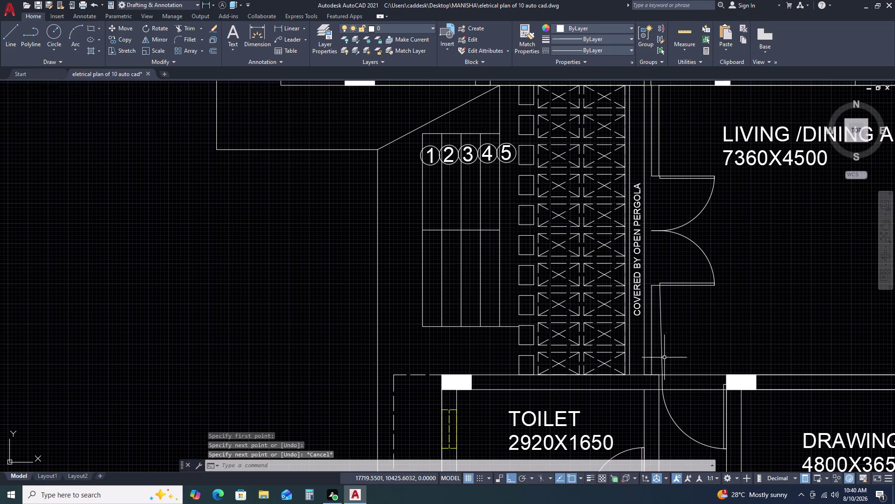
Grip-stretch the jamb line's lower endpoint to make it vertical, then pan toward the bedroom doors.
scroll(up, 3)
click(656, 362)
click(642, 365)
key(Escape)
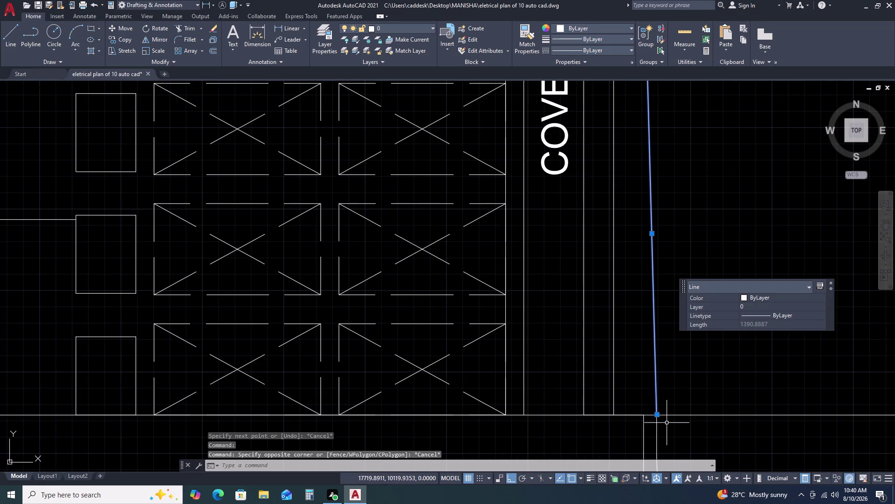
click(657, 414)
click(643, 415)
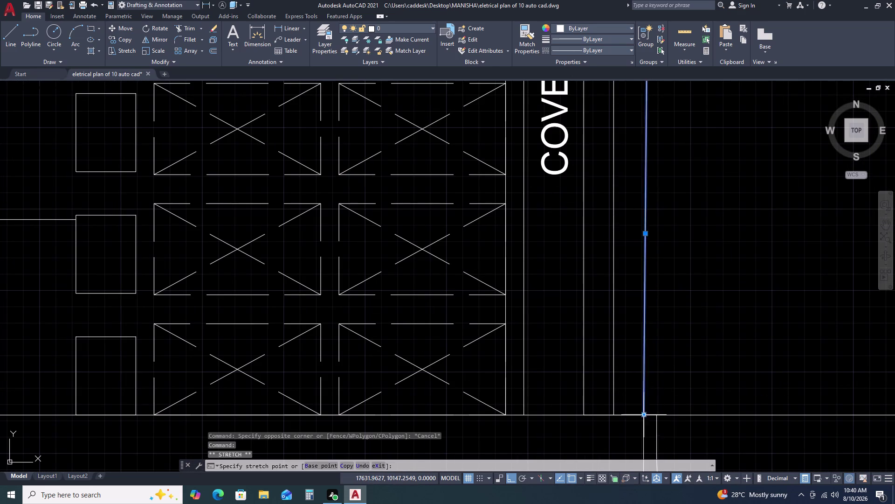
key(Escape)
scroll(down, 3)
key(Escape)
scroll(down, 3)
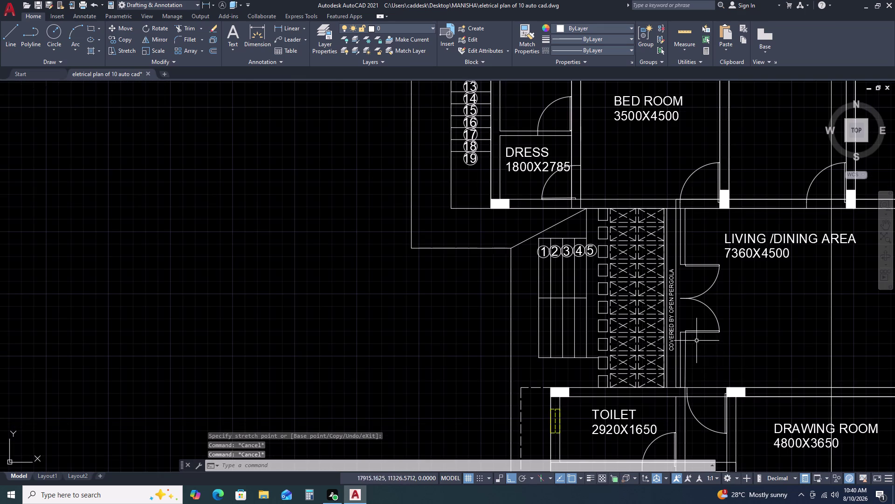
middle_drag(760, 314, 734, 314)
middle_drag(729, 315, 617, 307)
scroll(down, 3)
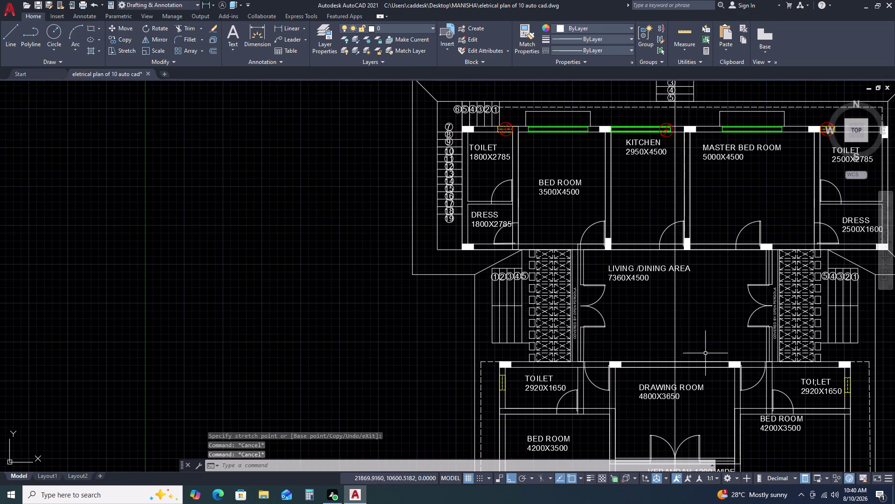
scroll(up, 3)
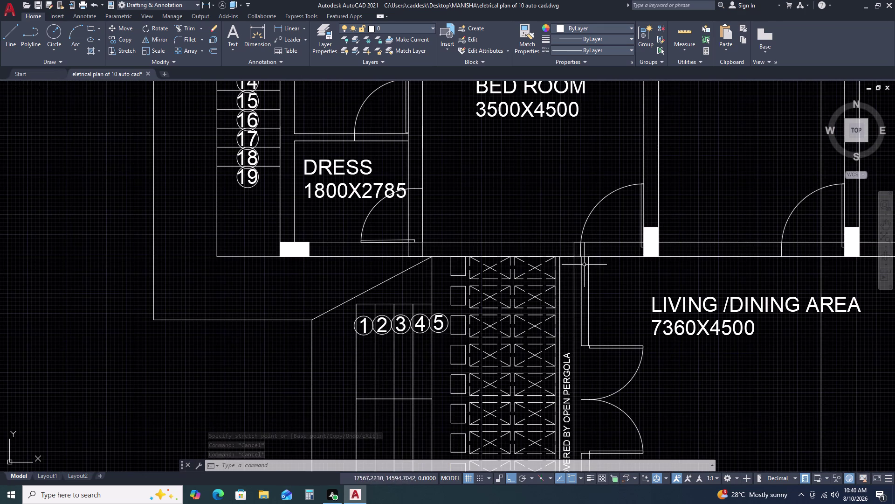
Trim the wall pieces in the bedroom door openings, under the door arc, and above the pergola.
text(TR)
key(space)
scroll(up, 3)
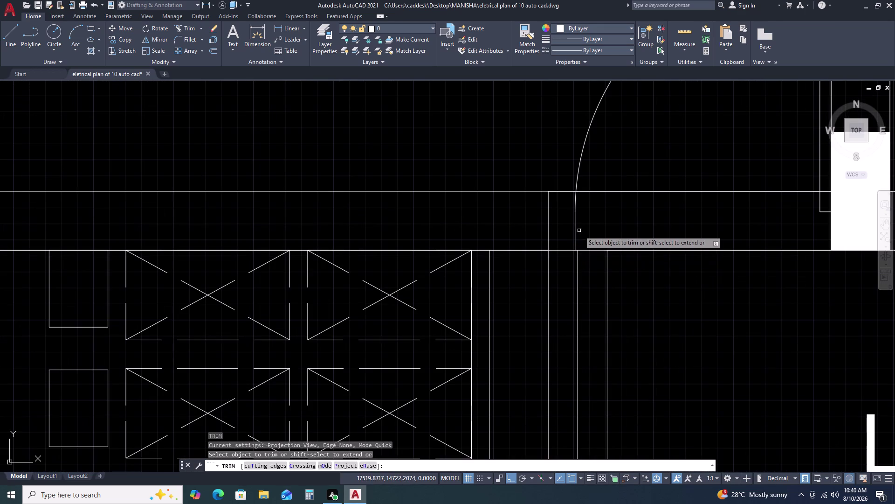
click(576, 218)
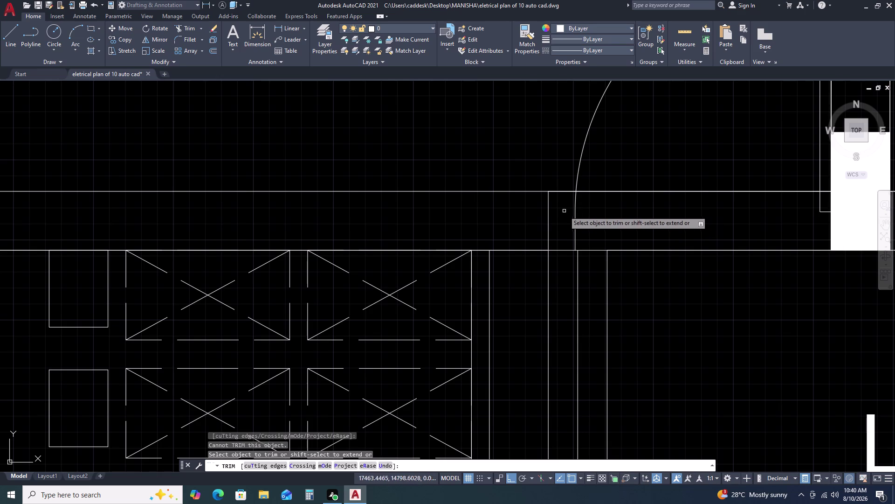
click(563, 208)
click(511, 213)
click(625, 191)
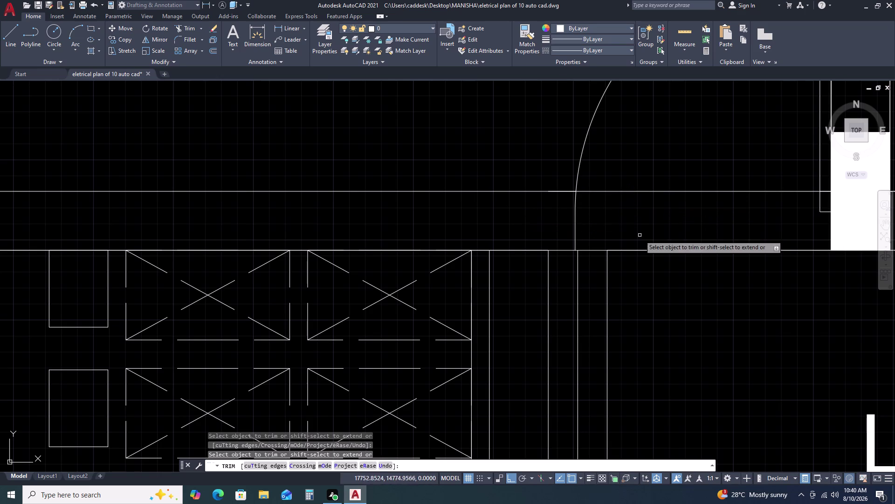
click(661, 250)
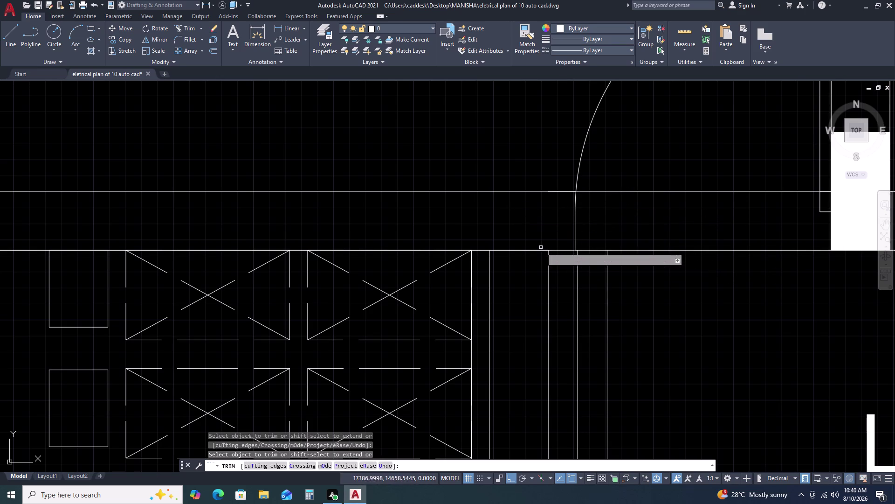
click(512, 250)
click(482, 250)
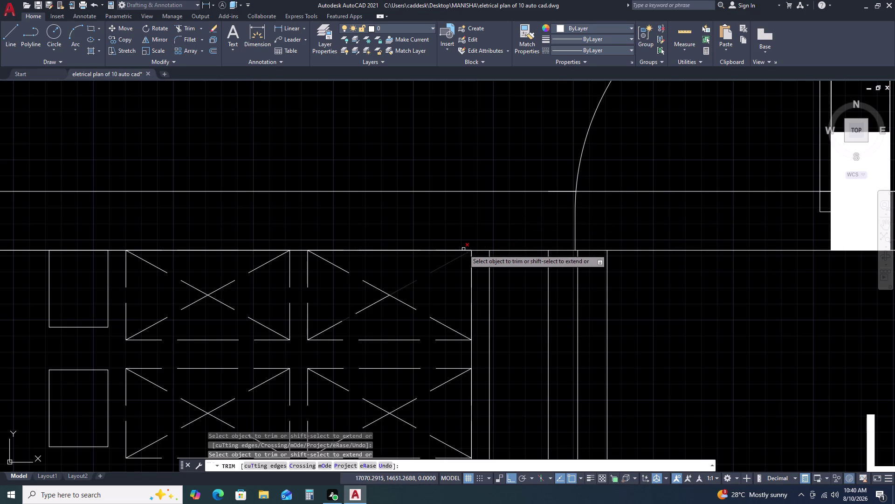
click(457, 249)
click(431, 250)
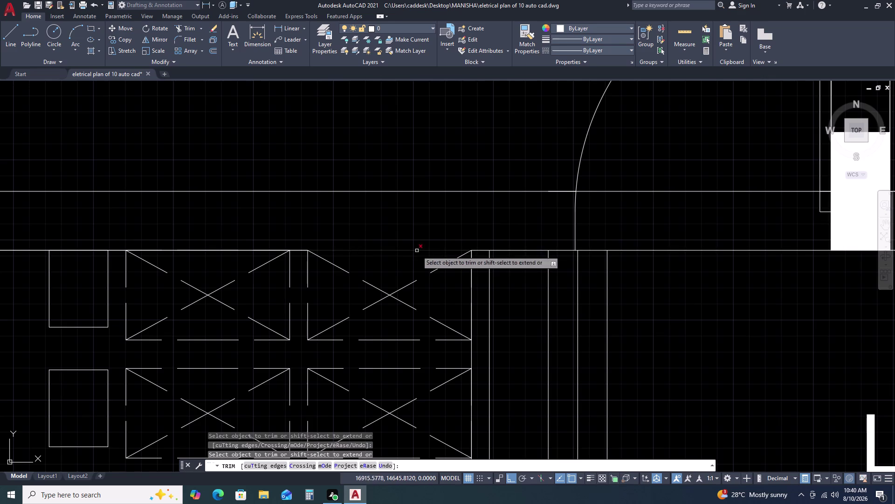
scroll(down, 3)
scroll(down, 3)
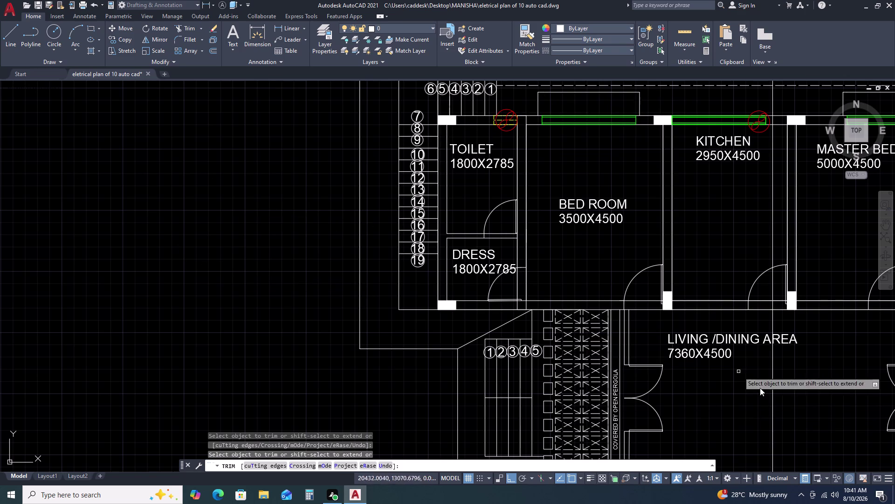
Trim the wall line pieces crossing the master bedroom door opening.
click(732, 300)
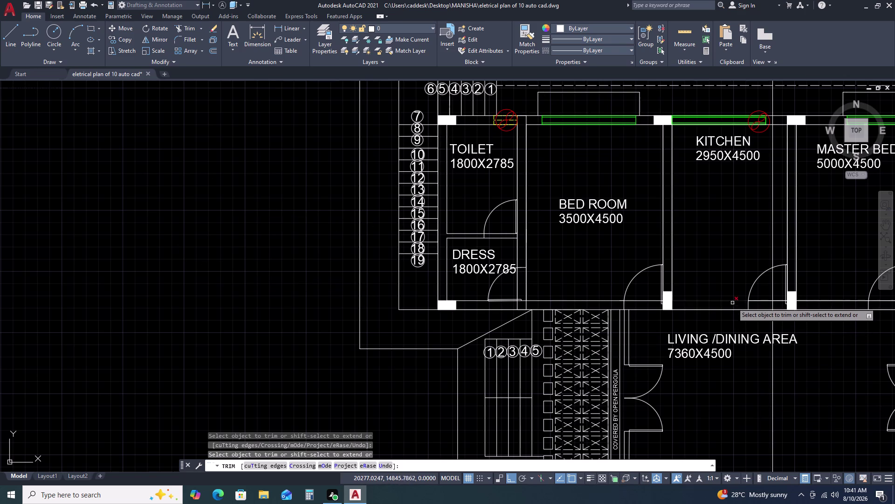
click(730, 311)
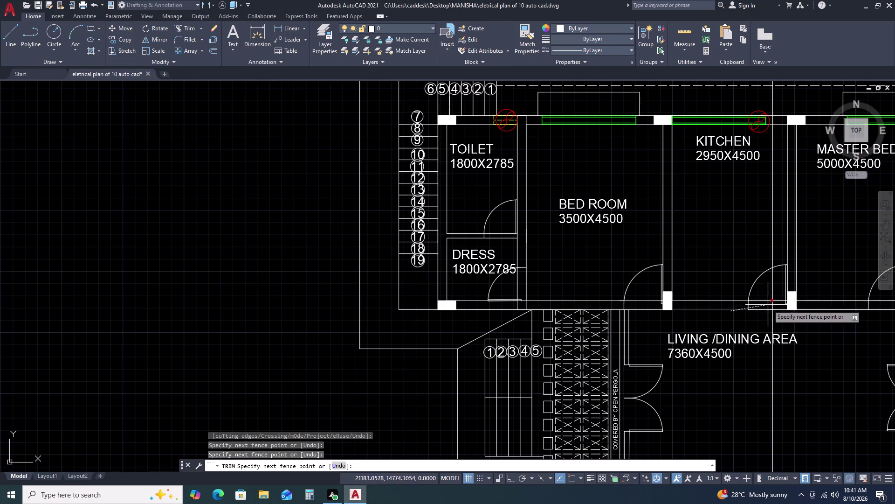
click(730, 324)
click(759, 311)
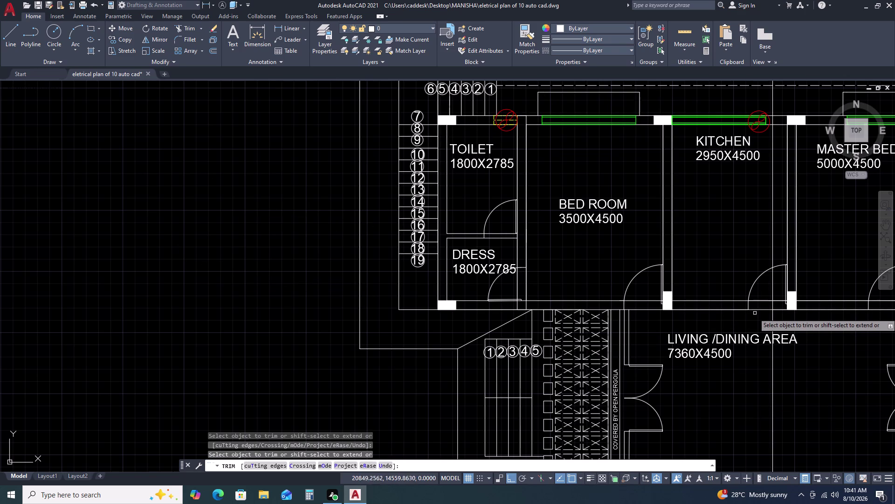
click(742, 311)
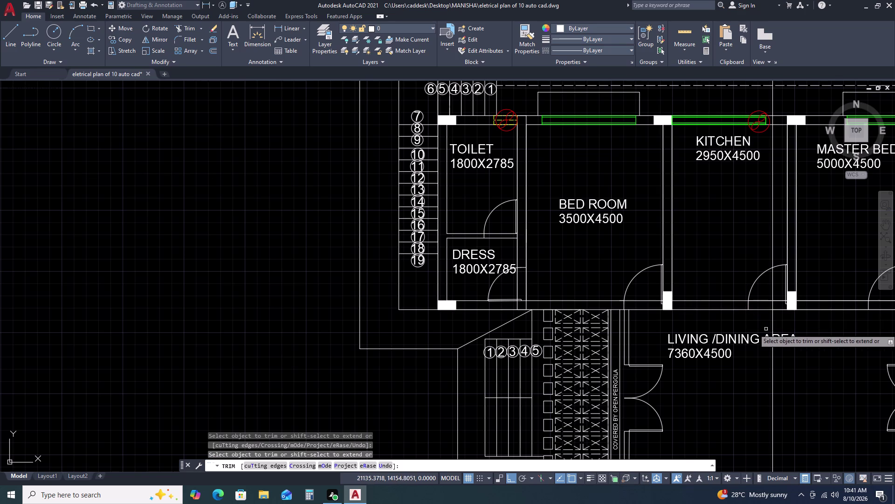
scroll(up, 3)
Fence-trim the remaining wall pieces and leftover stubs in the neighbouring door opening.
click(761, 297)
click(759, 307)
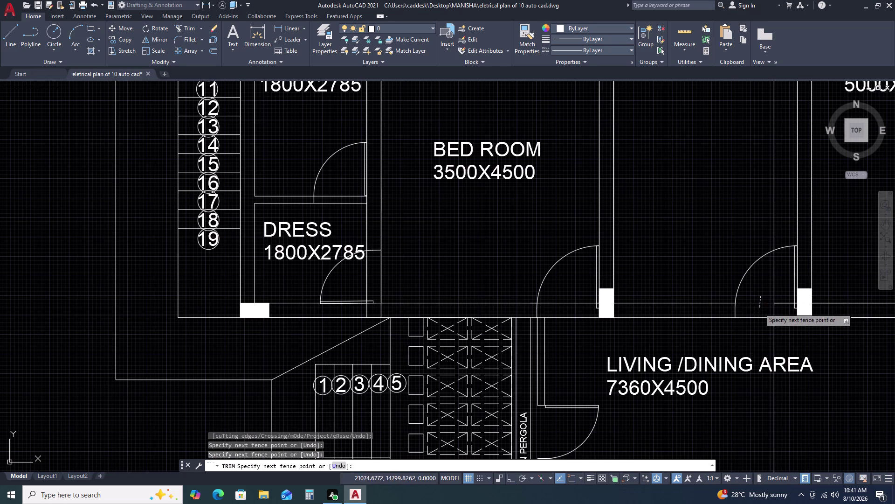
click(788, 295)
click(787, 307)
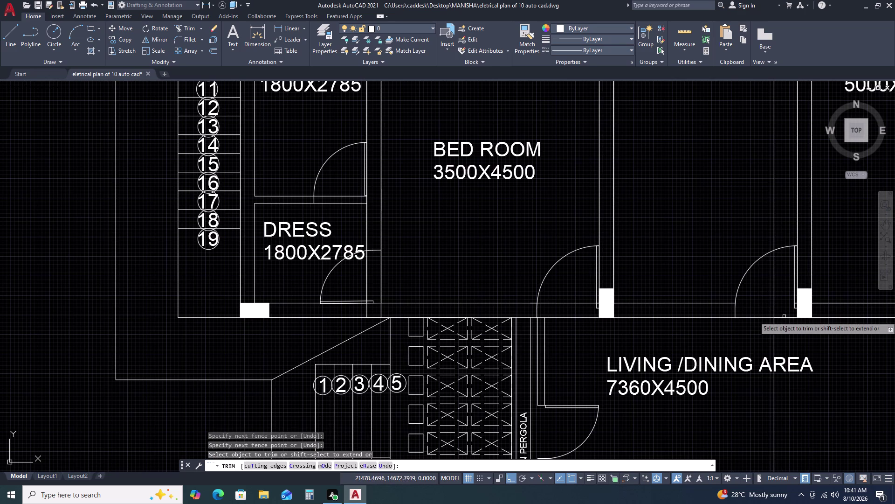
click(784, 316)
click(764, 315)
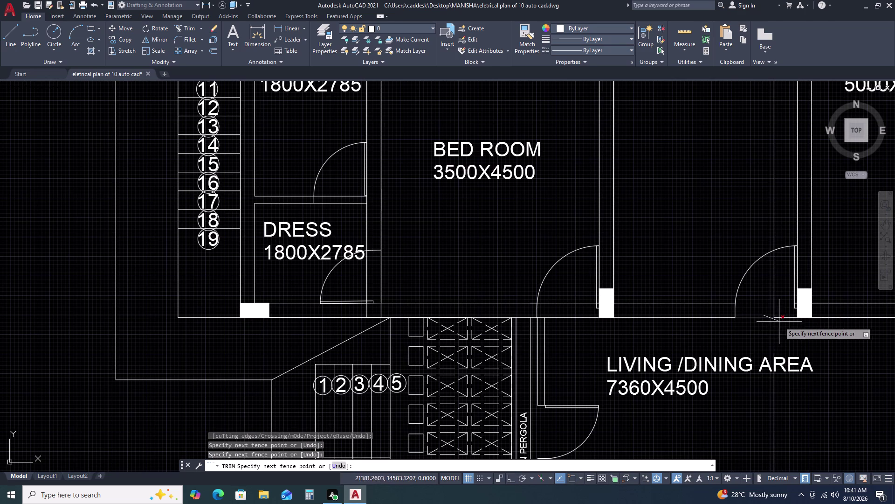
click(783, 317)
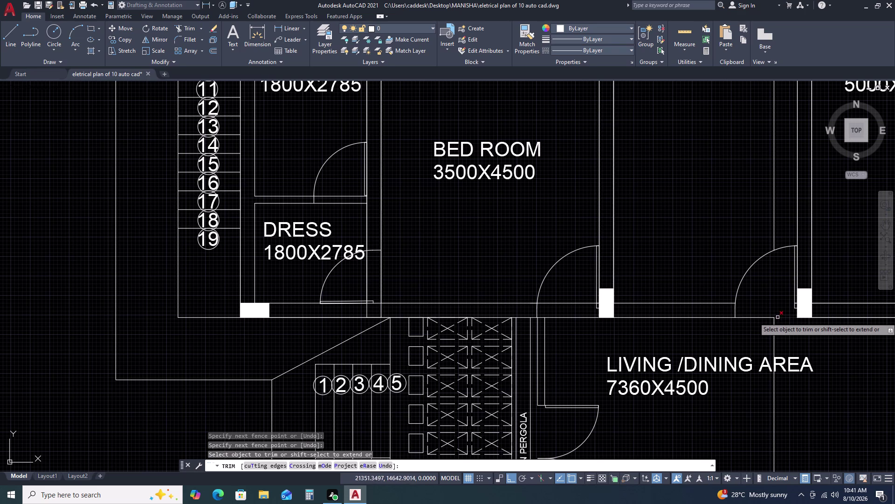
click(779, 315)
click(761, 321)
click(784, 310)
click(784, 324)
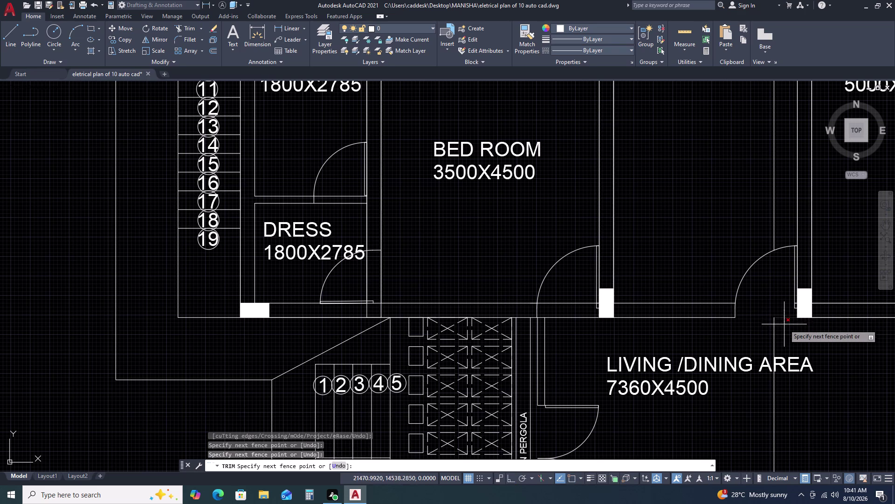
scroll(down, 3)
key(Escape)
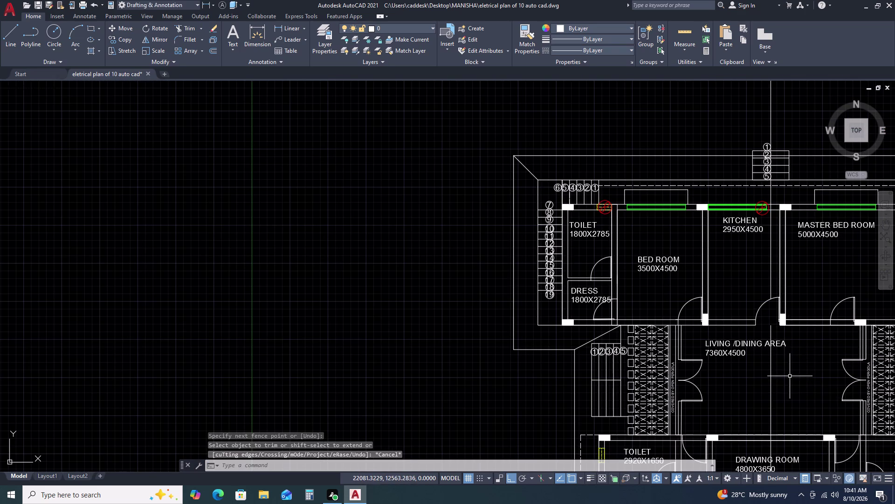
Delete the stray lines near the staircase and along the top of the plan.
click(798, 370)
click(763, 389)
key(Delete)
click(800, 108)
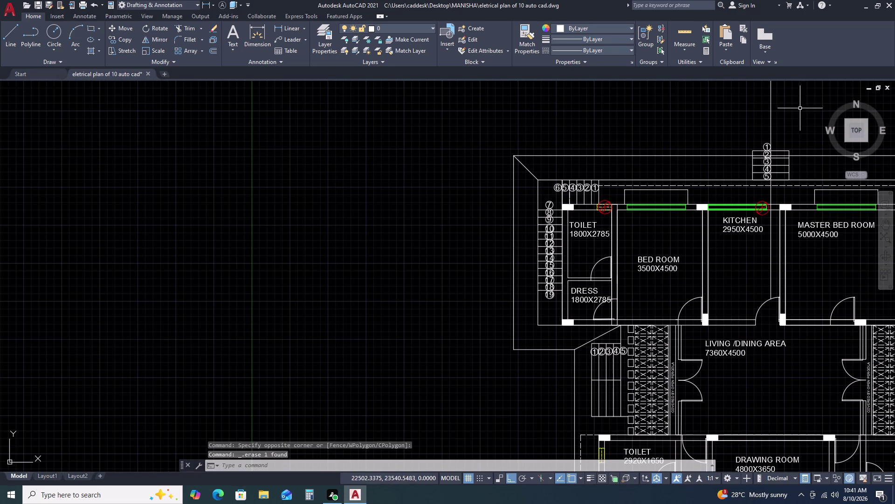
click(740, 108)
key(Delete)
scroll(down, 3)
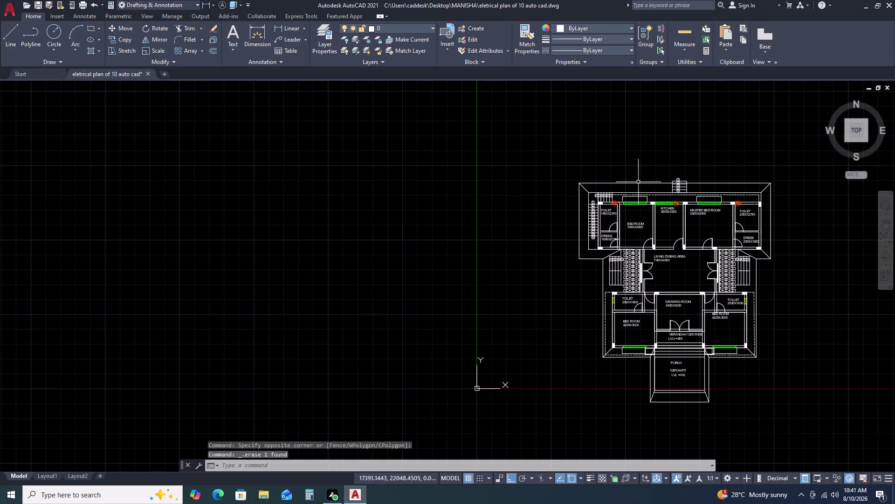
scroll(up, 3)
scroll(down, 3)
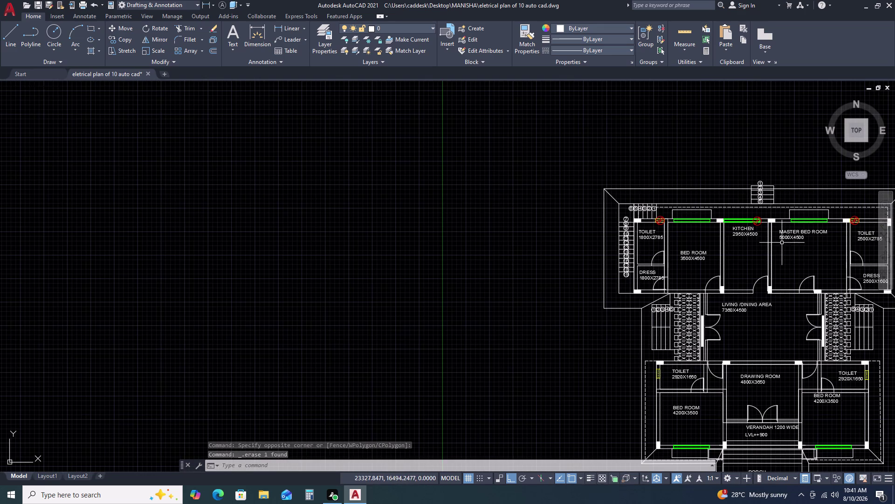
Fence-trim the roof line where it runs into step bubble 2.
text(TR)
key(space)
scroll(up, 3)
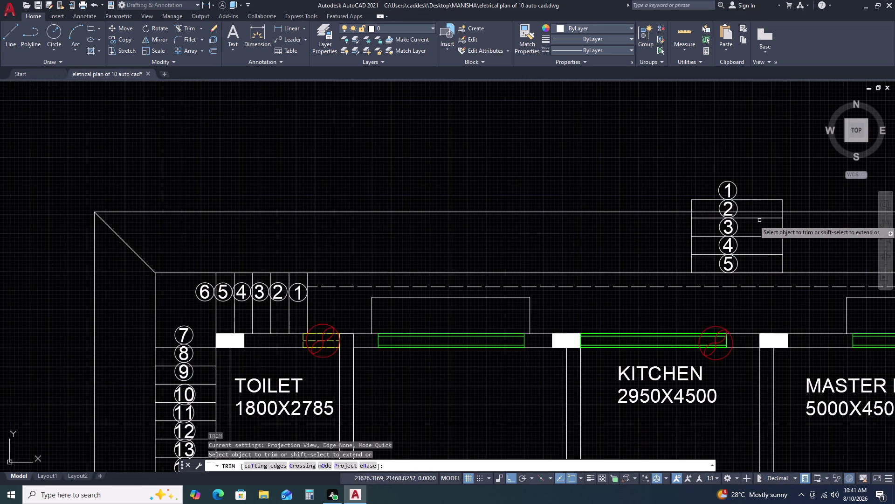
scroll(up, 3)
click(770, 184)
click(735, 208)
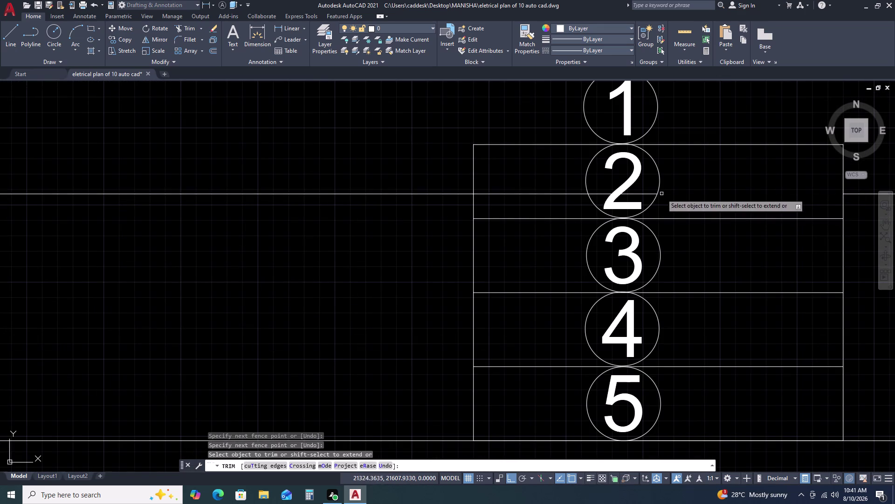
click(648, 193)
scroll(up, 3)
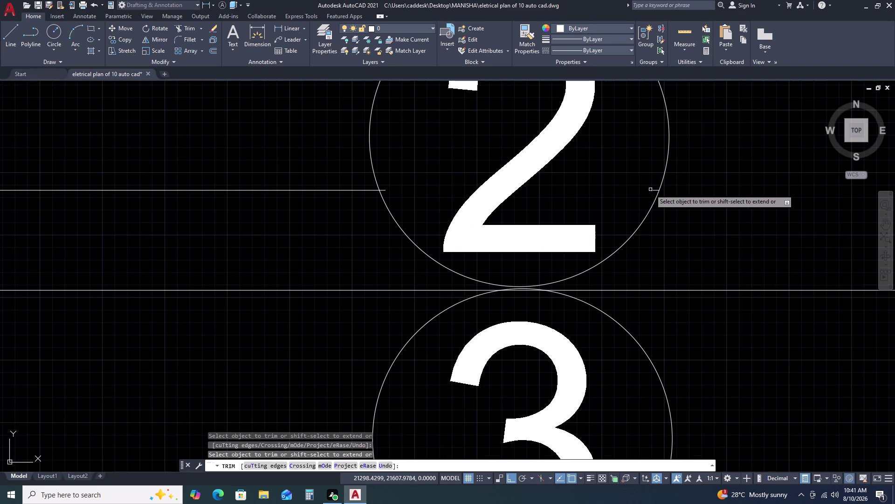
Trim the rest of the roof line with a second fence across it.
click(655, 190)
click(323, 159)
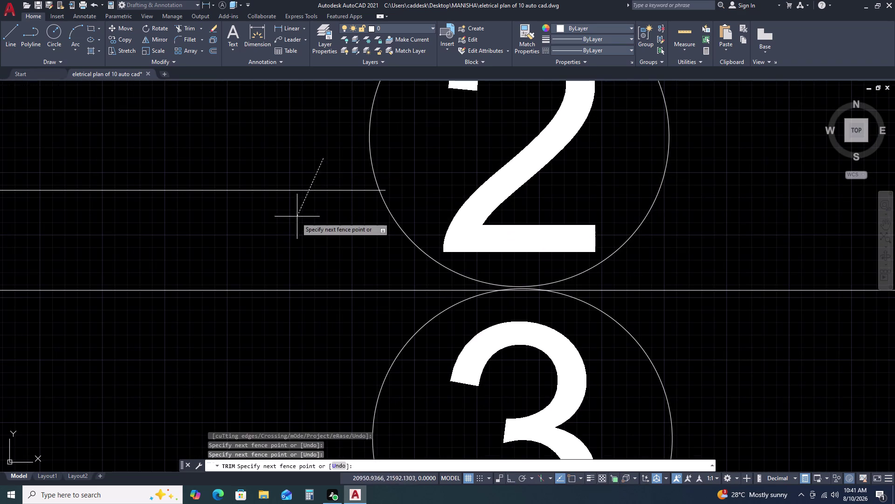
click(291, 221)
click(384, 191)
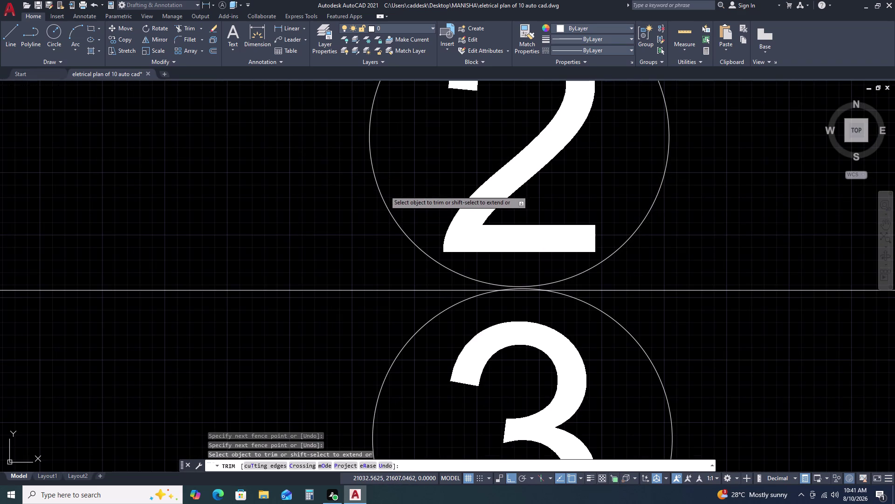
scroll(down, 3)
scroll(down, 3)
key(Escape)
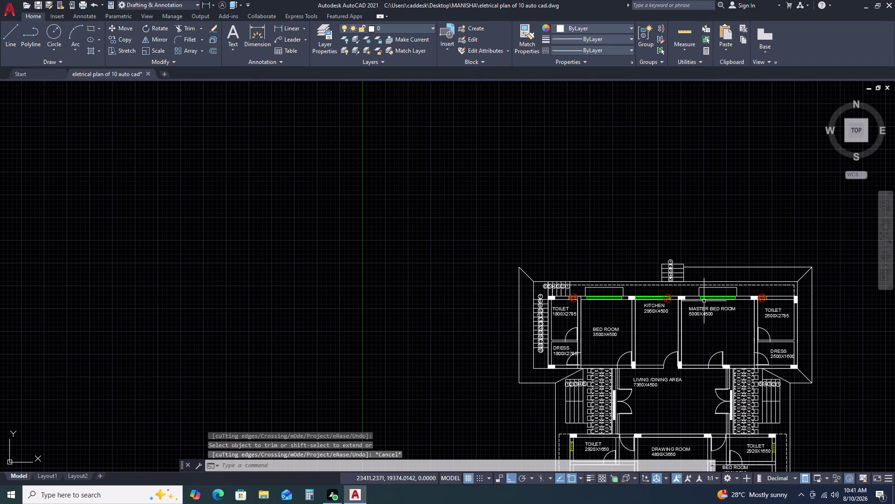
Draw a line from the roof corner toward the stair block.
text(L)
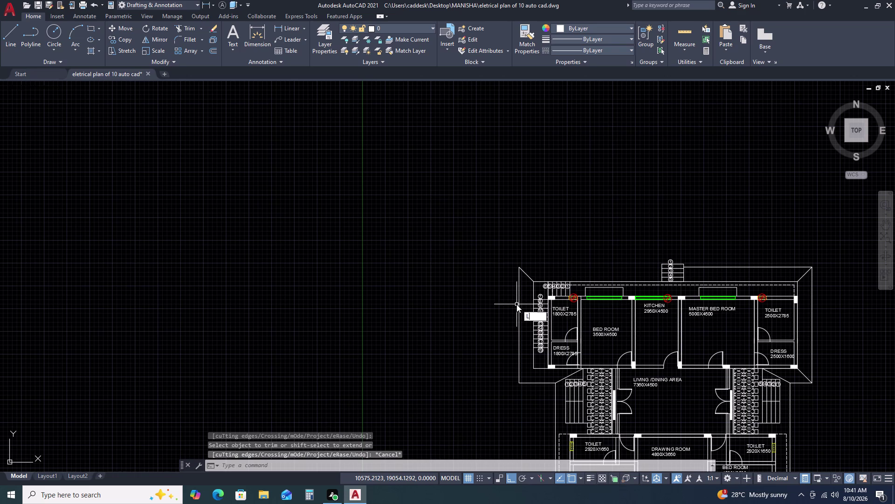
key(space)
click(521, 267)
scroll(up, 3)
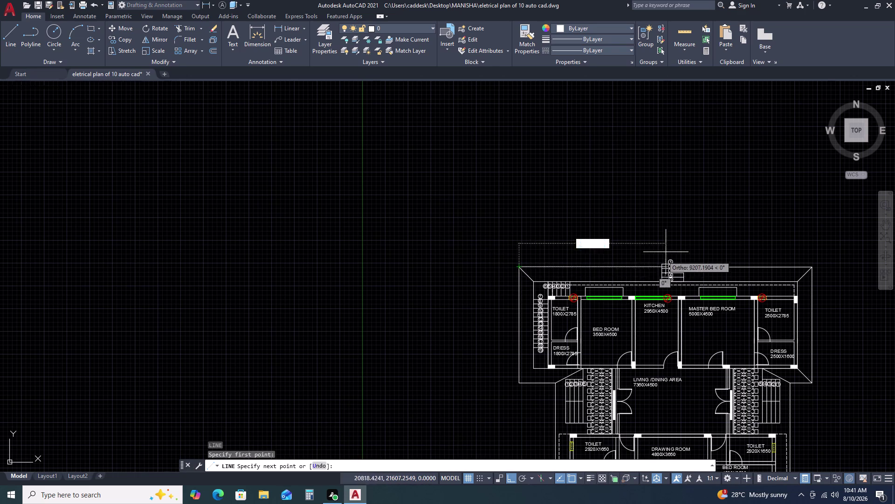
click(652, 290)
key(Escape)
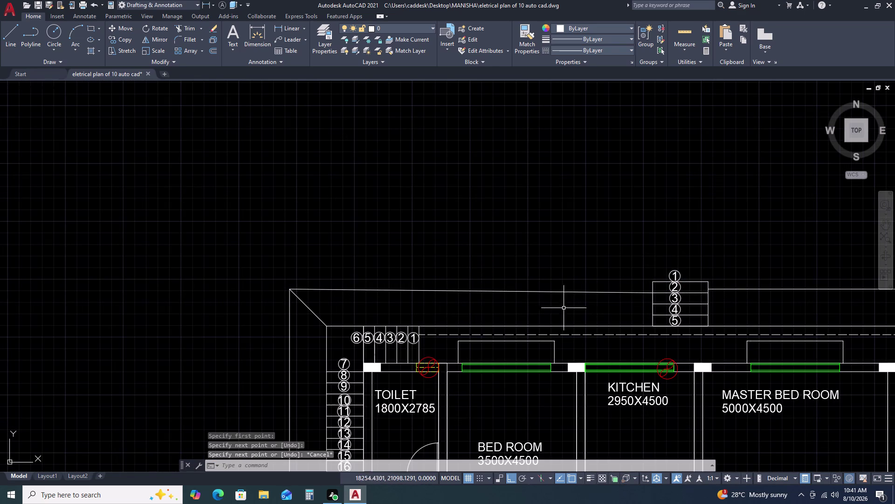
Erase the old top roof edge line.
scroll(up, 3)
scroll(down, 3)
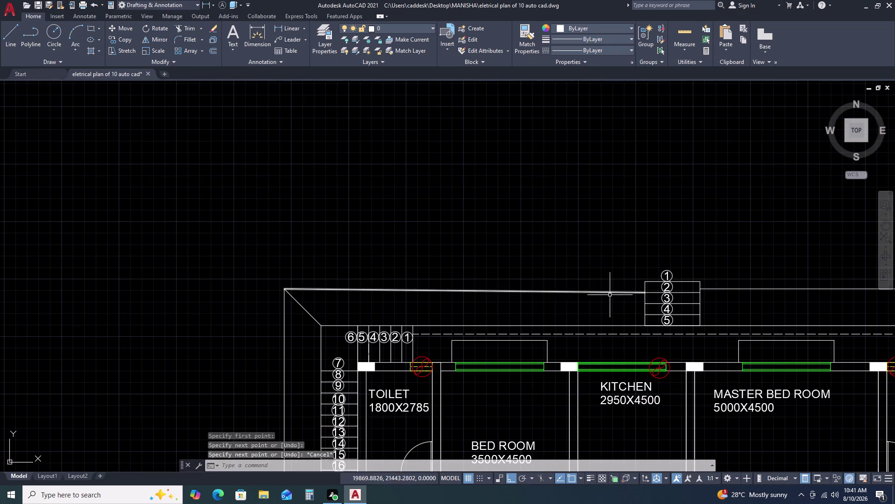
click(595, 285)
click(572, 300)
key(Delete)
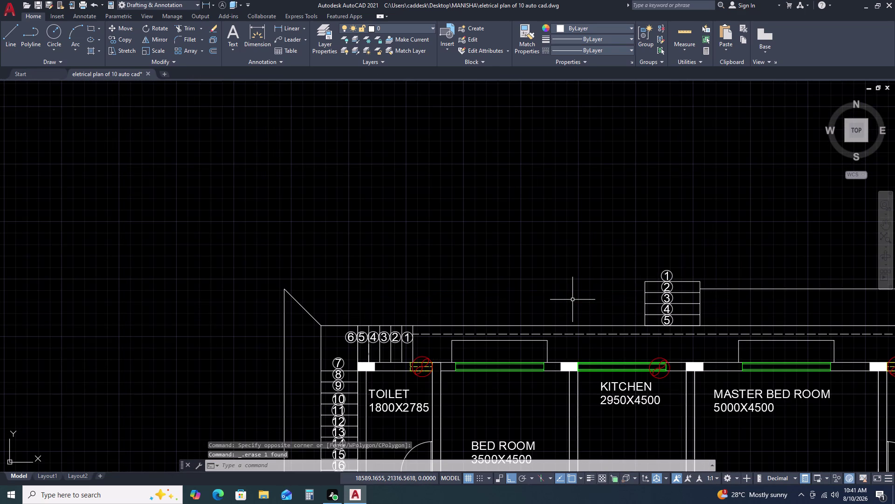
key(space)
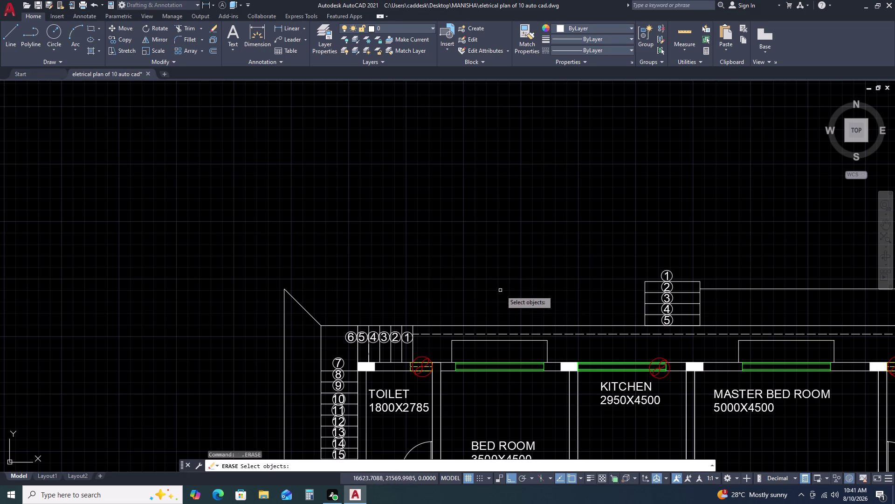
key(Escape)
Redraw the top roof edge from the roof's top-left corner to the stair block.
key(l)
key(space)
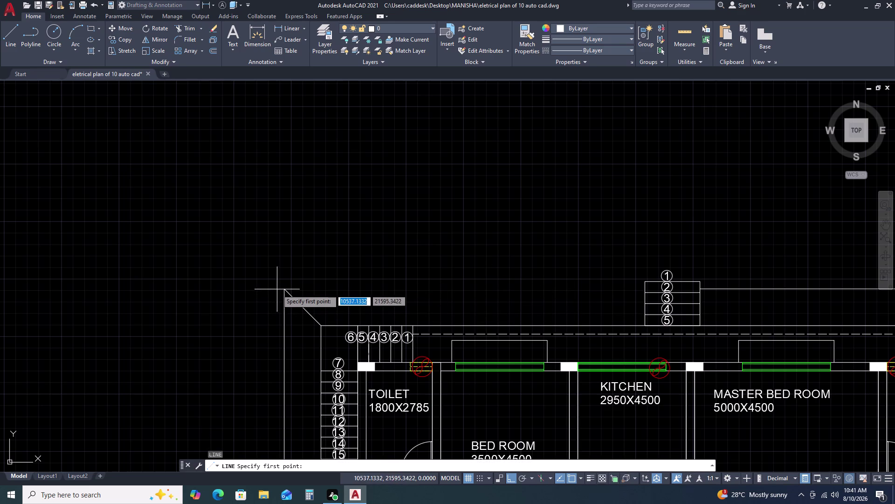
click(283, 289)
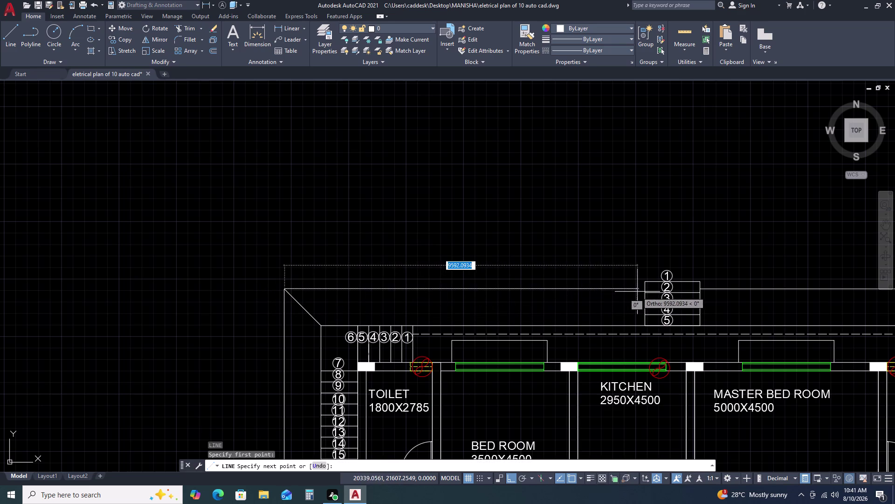
scroll(up, 3)
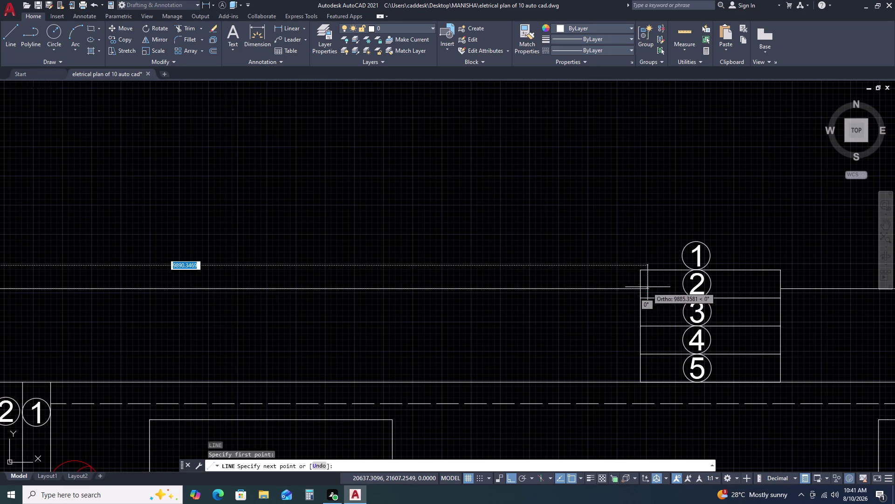
click(639, 290)
key(Escape)
scroll(down, 3)
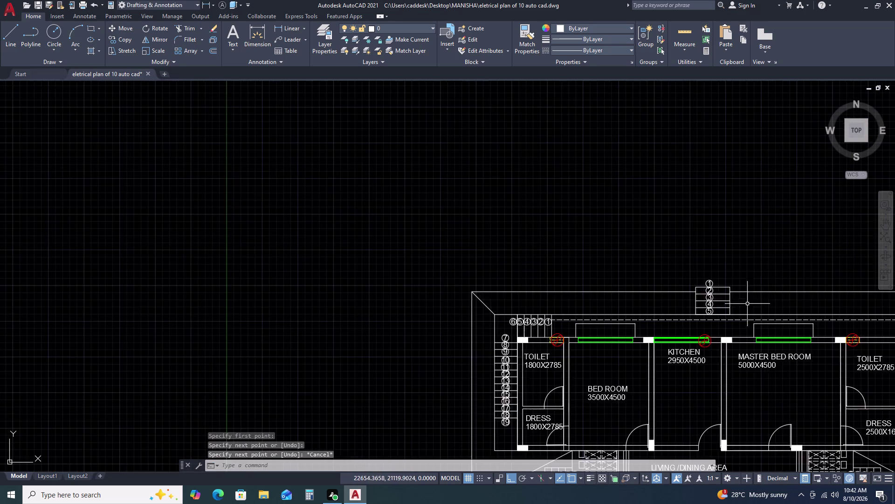
scroll(down, 3)
middle_drag(774, 328, 643, 243)
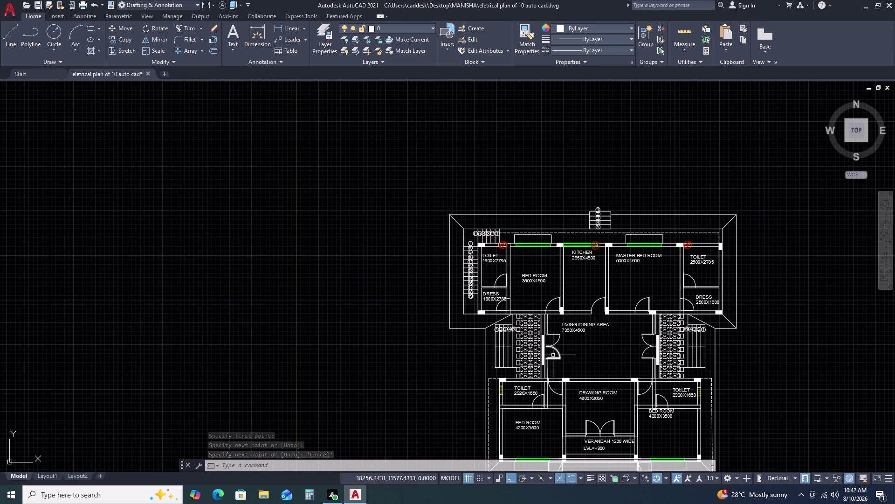
scroll(up, 3)
scroll(down, 3)
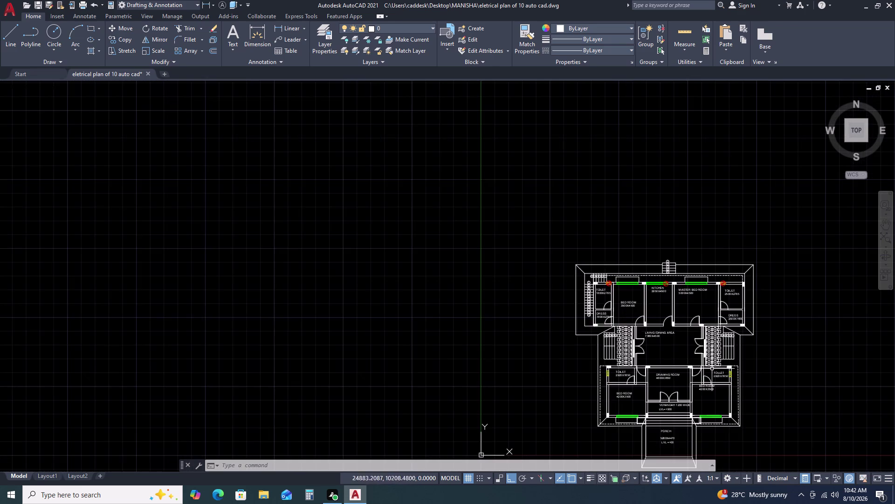
scroll(up, 3)
scroll(up, 3)
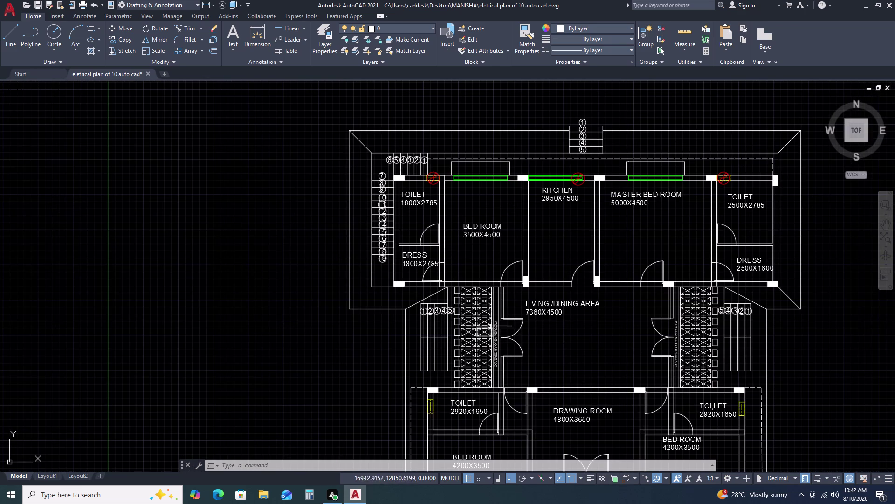
scroll(up, 3)
scroll(down, 3)
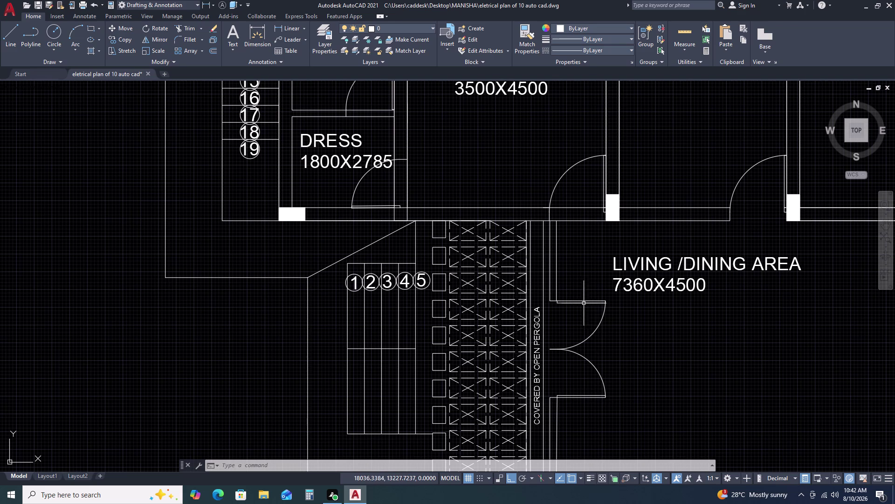
drag(607, 407, 606, 392)
click(587, 289)
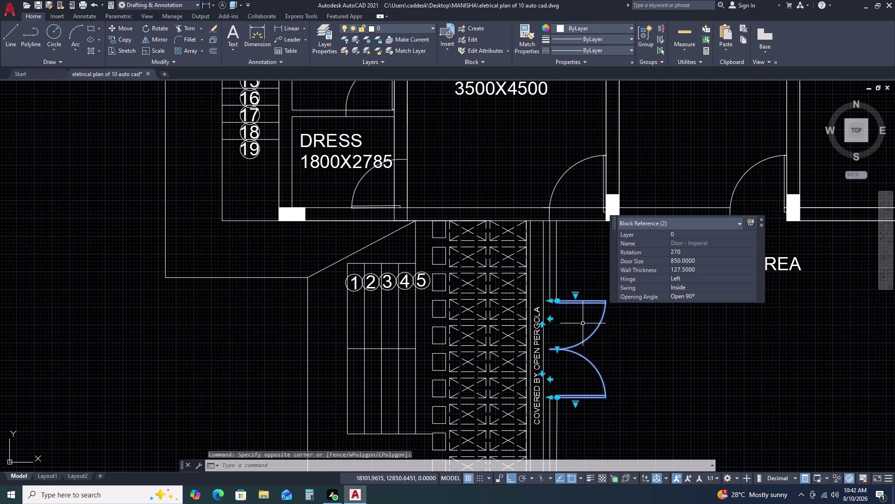
text(M)
key(space)
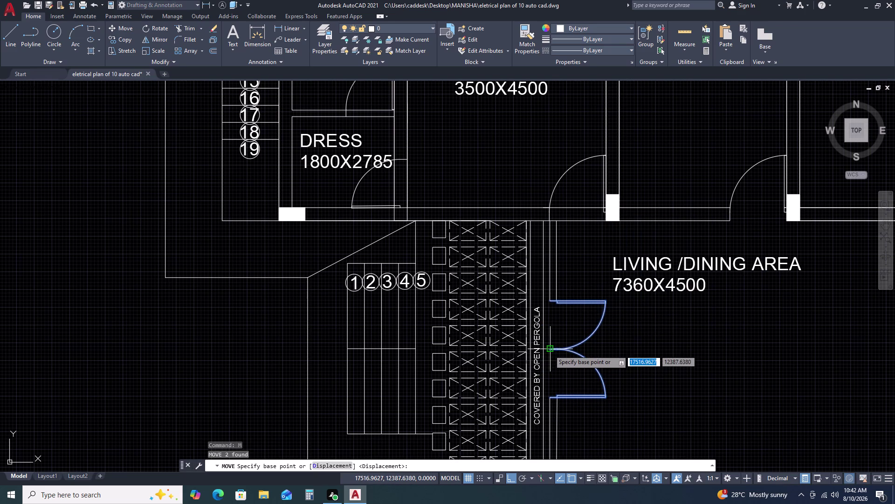
click(549, 350)
click(544, 350)
key(Escape)
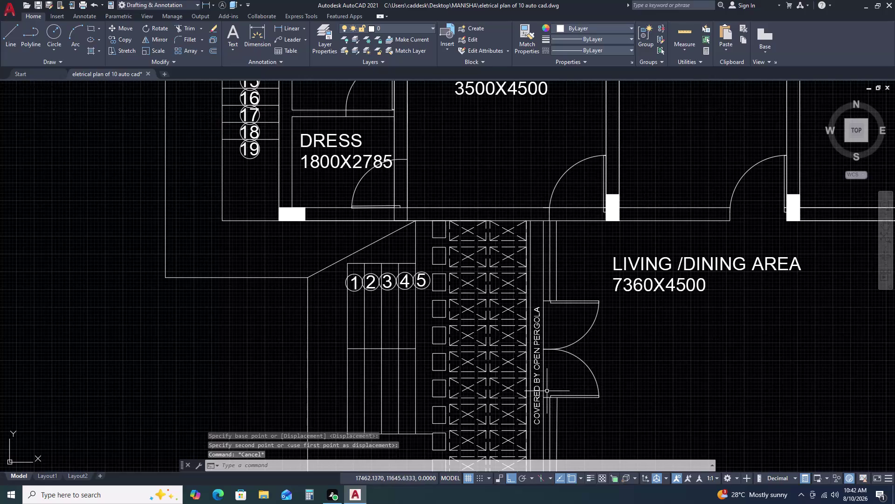
text(TR)
key(space)
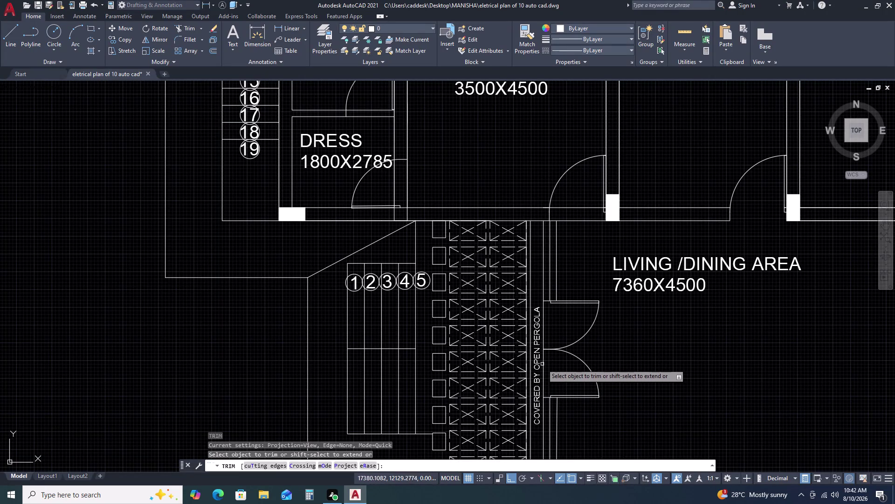
Trim the wall lines under and across the master bedroom door opening with fences.
click(544, 361)
click(543, 323)
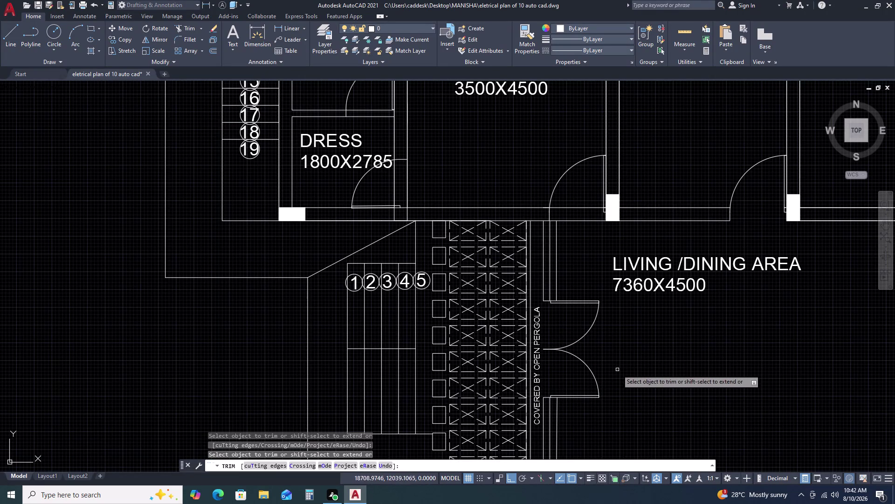
key(Escape)
scroll(down, 3)
key(space)
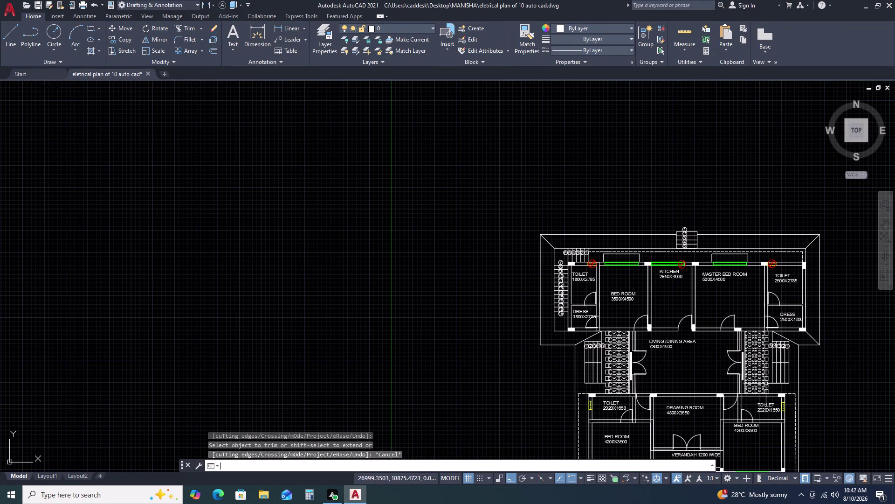
scroll(up, 3)
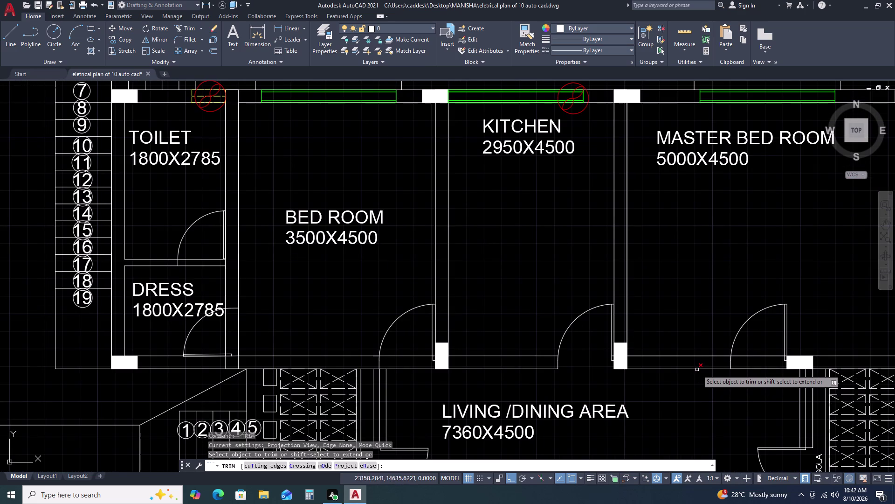
click(697, 370)
click(678, 355)
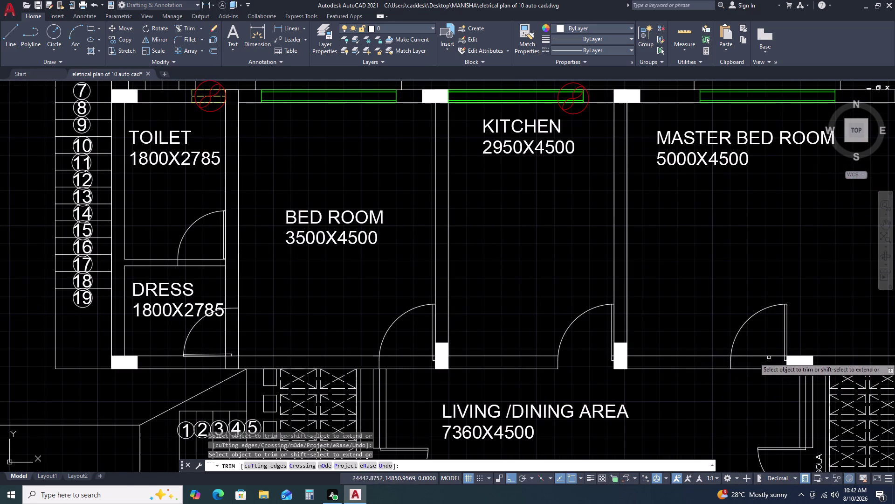
click(758, 356)
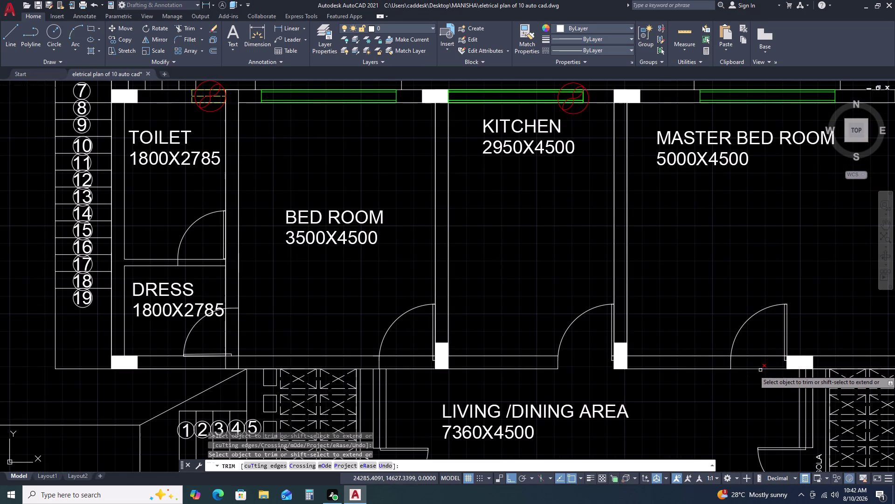
click(762, 370)
click(763, 350)
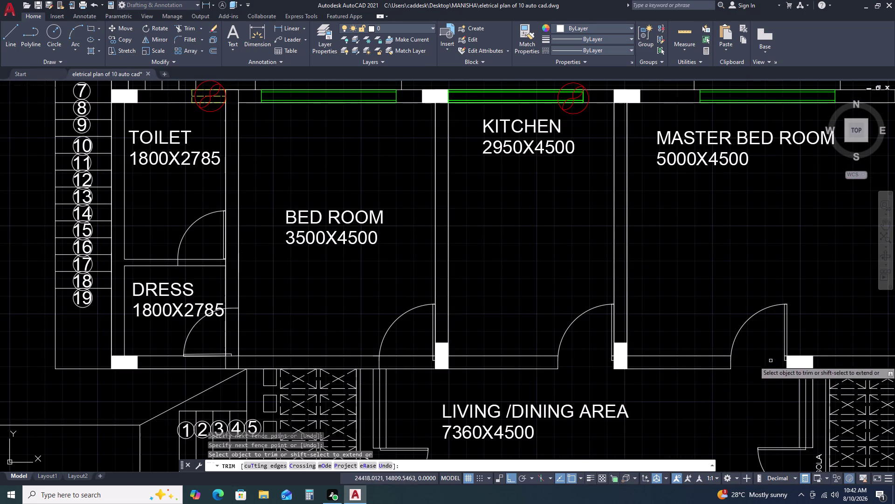
scroll(up, 3)
scroll(up, 3)
click(800, 315)
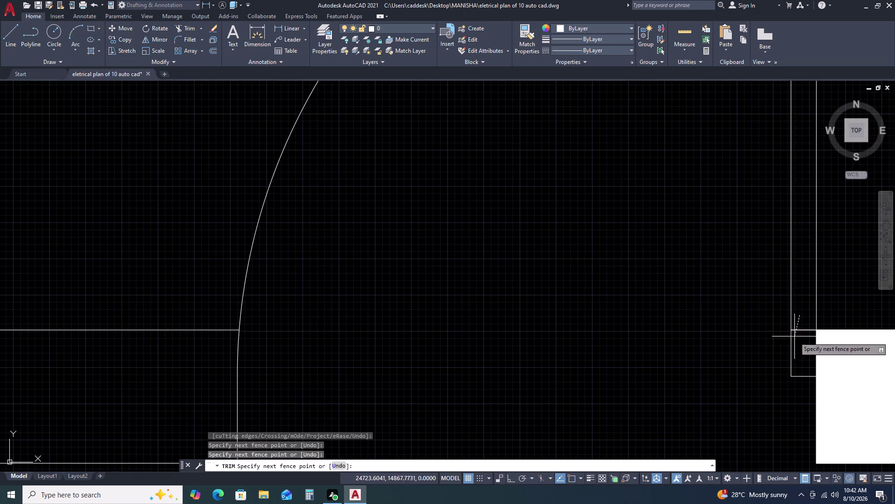
click(794, 349)
scroll(down, 3)
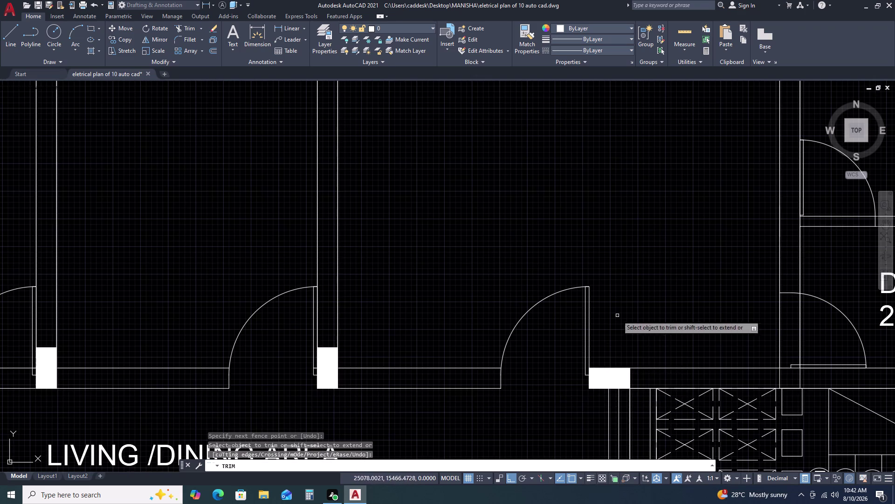
scroll(down, 3)
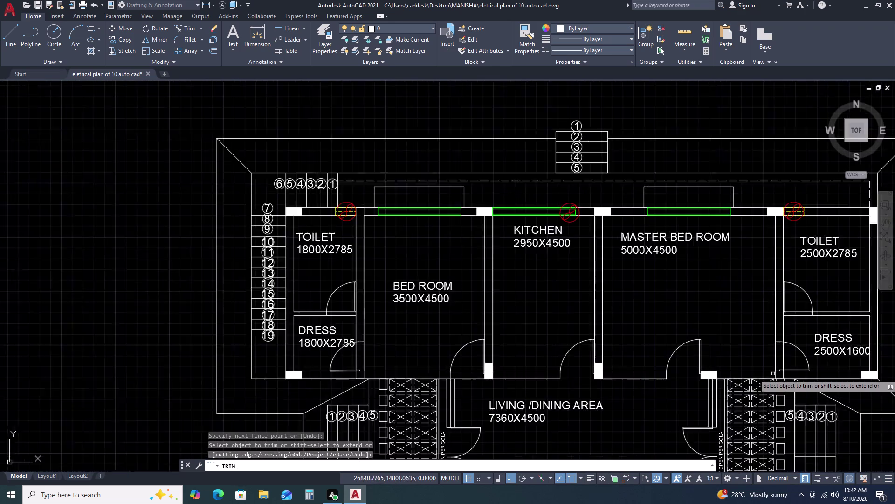
Trim the wall lines crossing the dress room opening and its leftover segments.
middle_drag(839, 403, 694, 388)
scroll(up, 3)
scroll(up, 3)
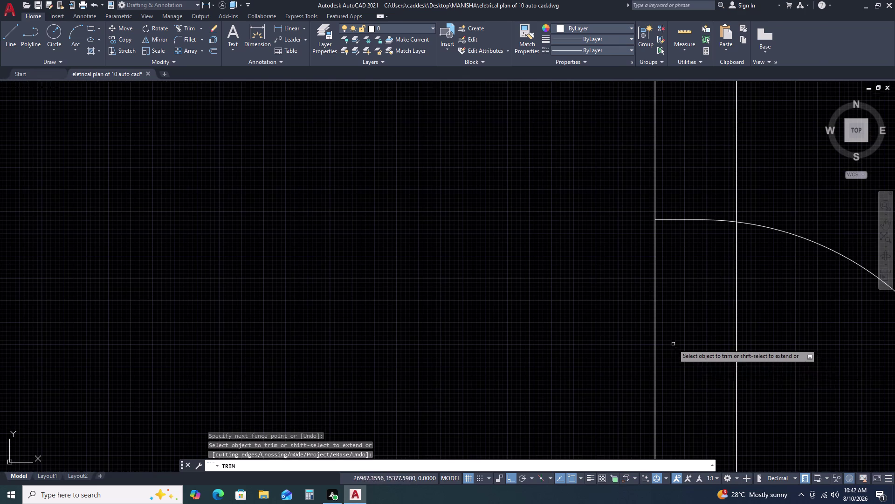
click(739, 361)
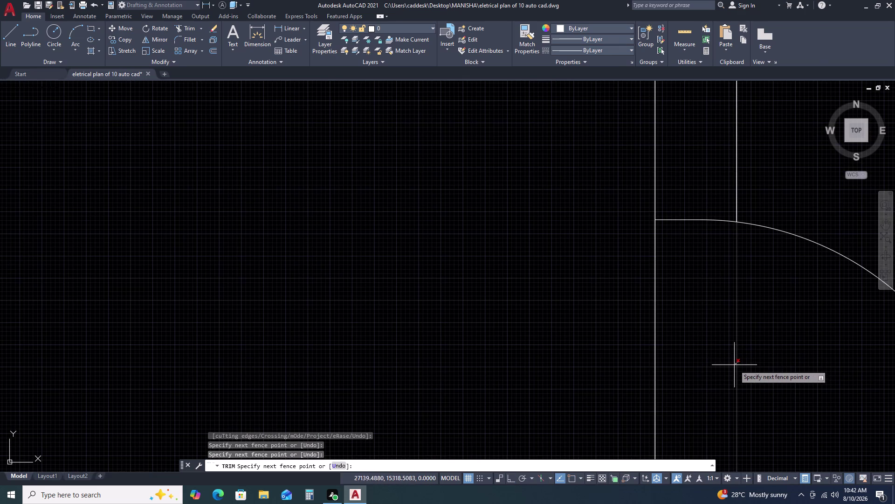
click(734, 366)
click(711, 355)
click(653, 368)
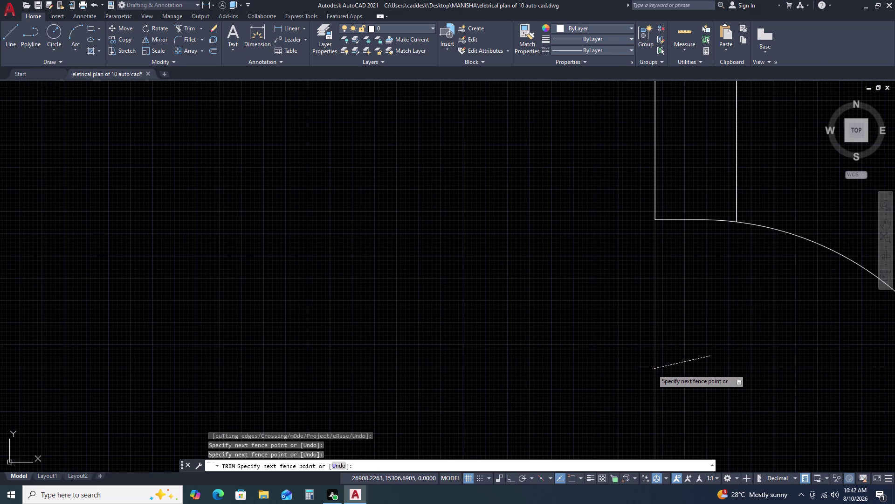
scroll(down, 3)
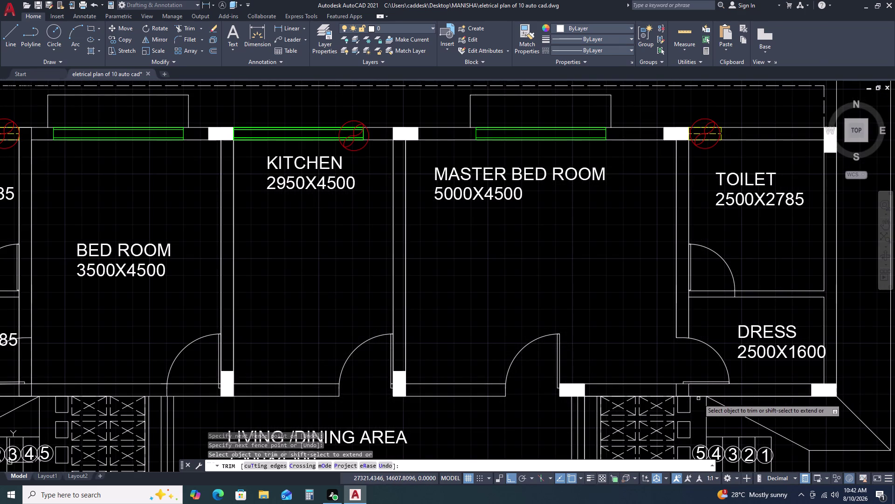
click(700, 396)
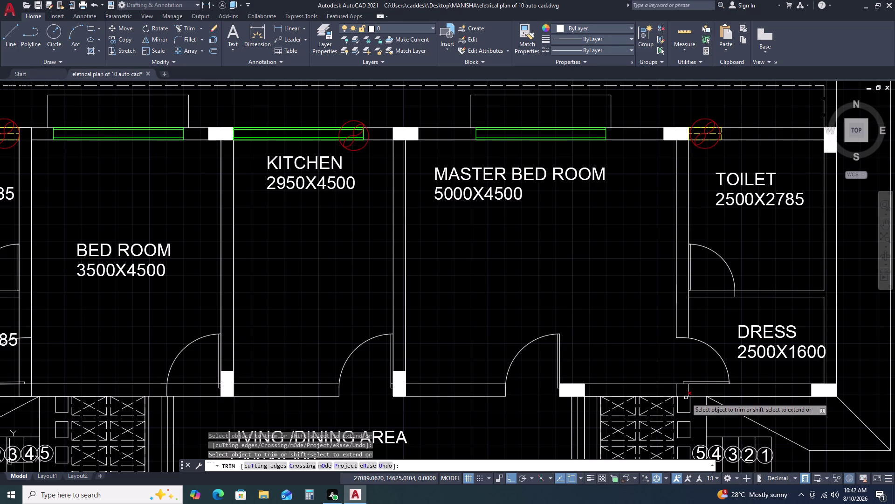
click(686, 397)
click(665, 395)
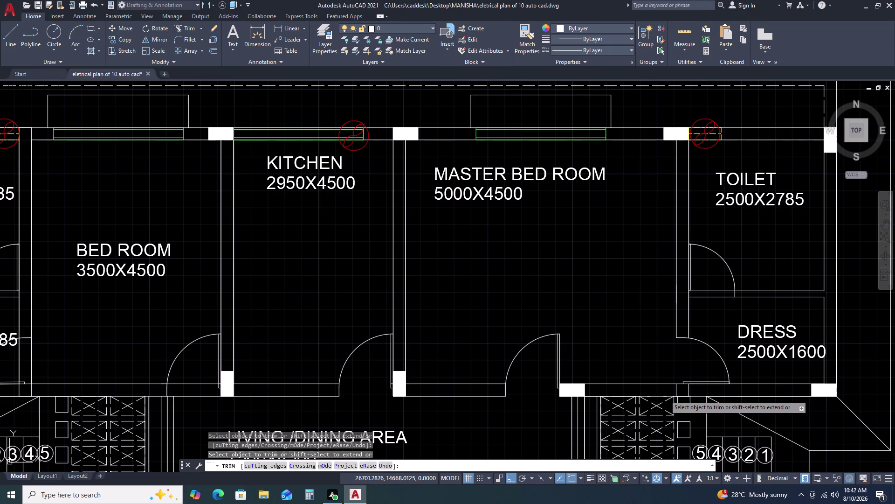
scroll(up, 3)
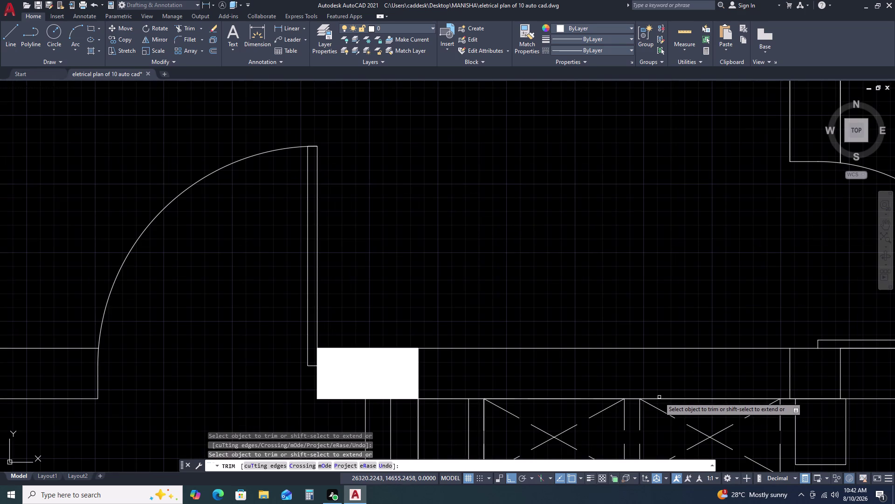
click(660, 397)
key(Escape)
Trim the wall lines under the dress room door, including a fence across the lower lines.
key(space)
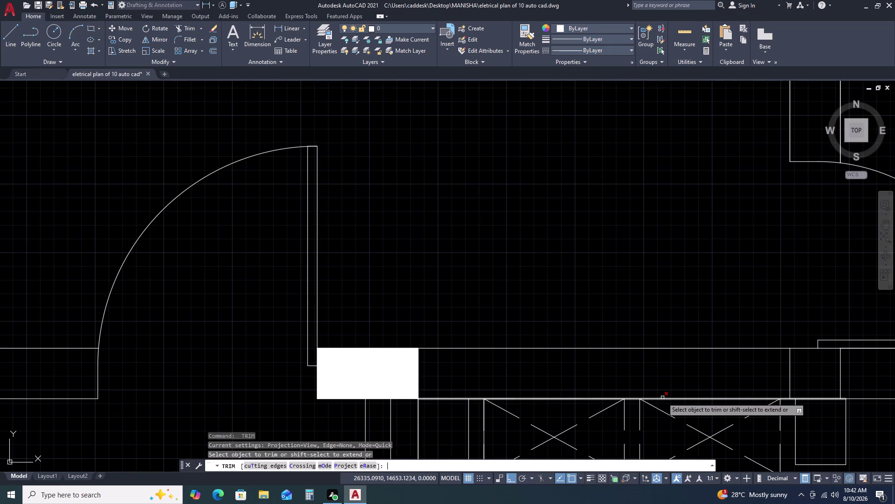
click(663, 397)
click(614, 399)
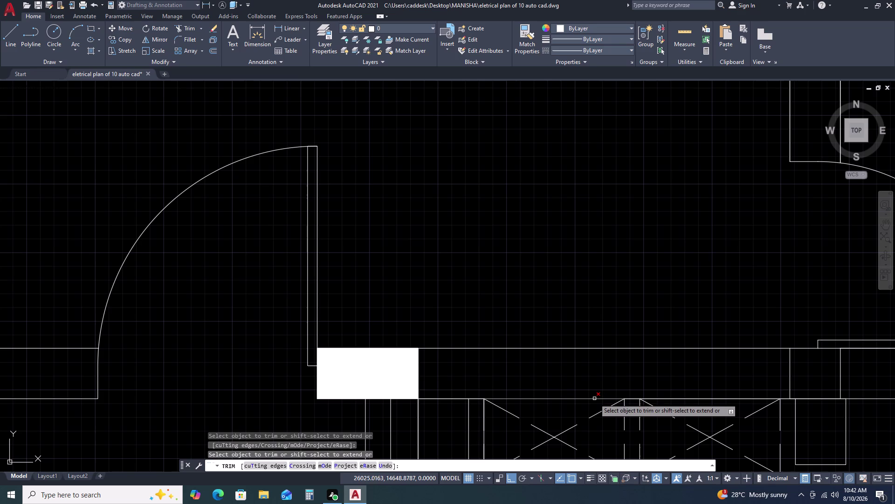
click(451, 397)
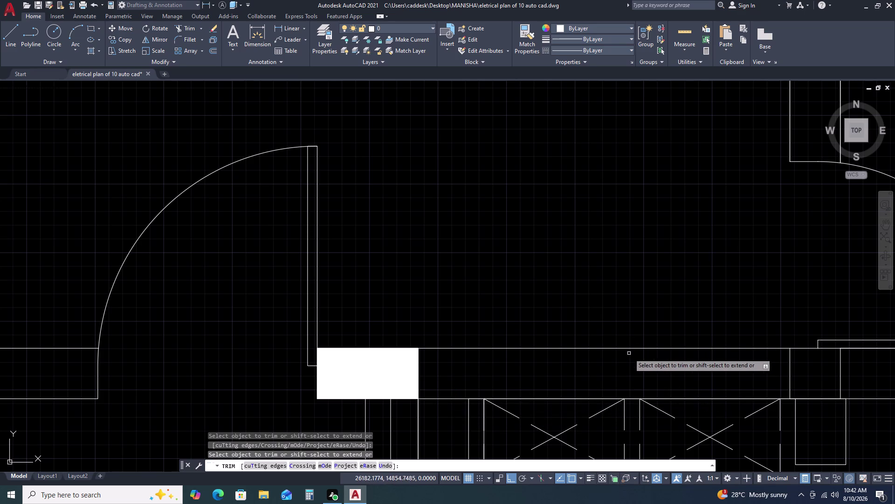
scroll(down, 3)
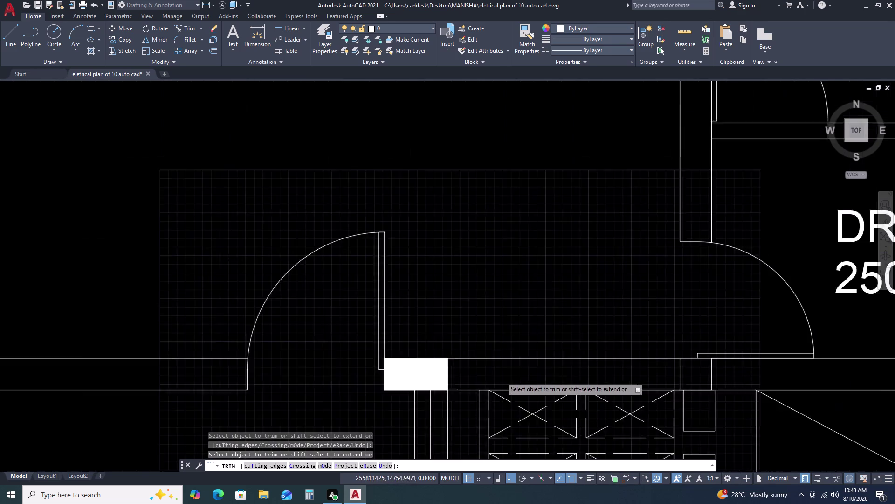
scroll(down, 3)
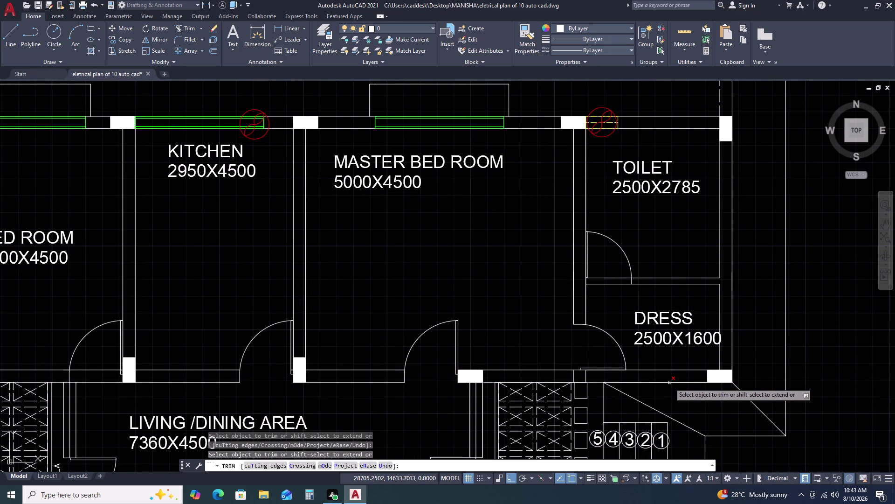
click(670, 382)
click(618, 382)
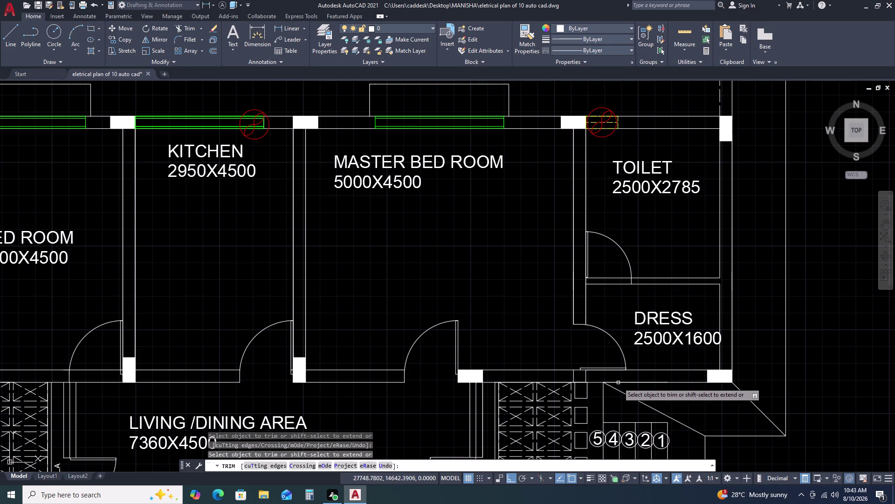
click(610, 382)
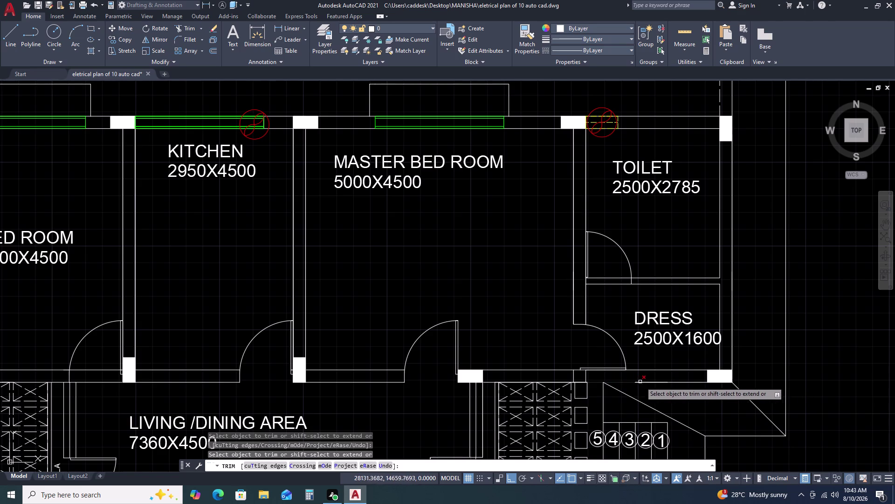
click(643, 380)
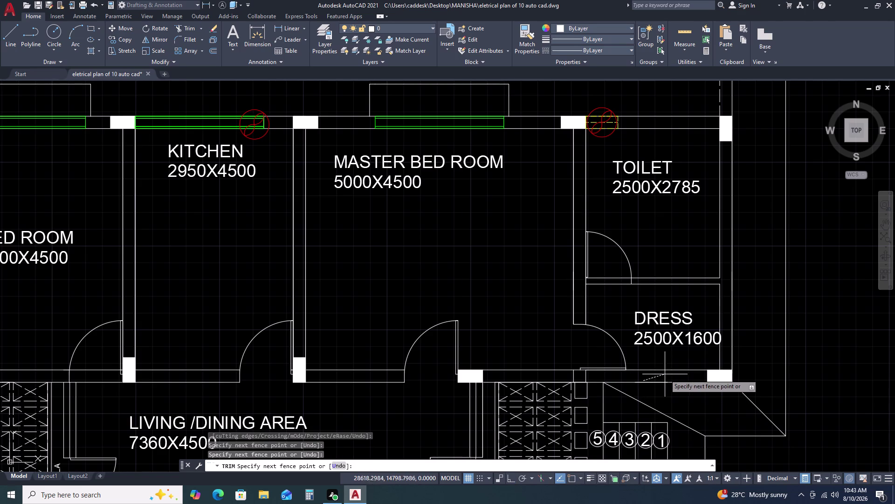
click(665, 374)
click(662, 383)
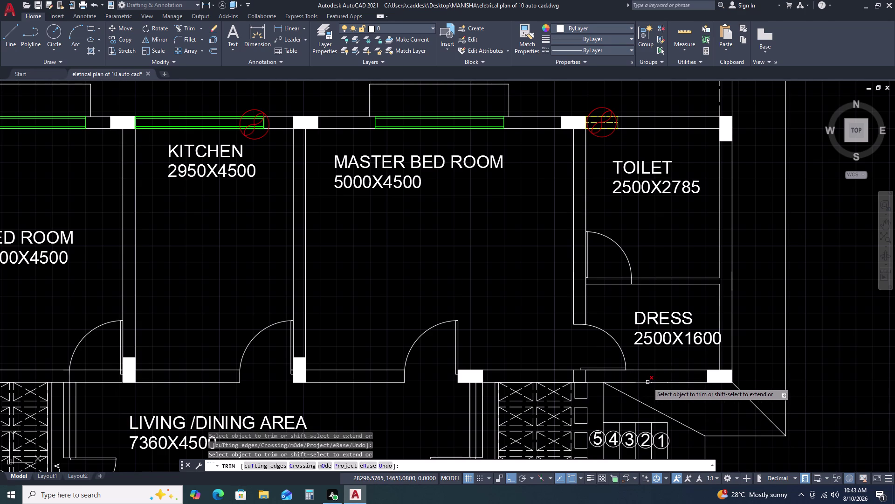
click(648, 382)
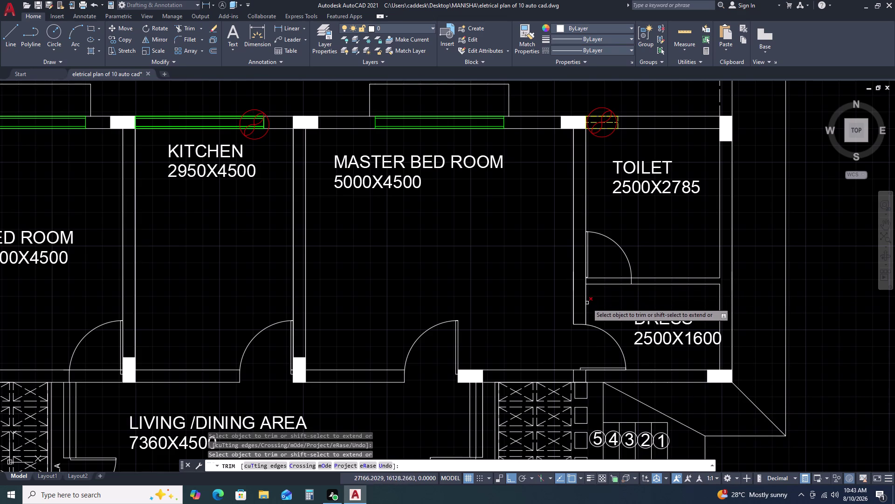
Trim the partition and jamb lines at the toilet door.
click(586, 306)
scroll(up, 3)
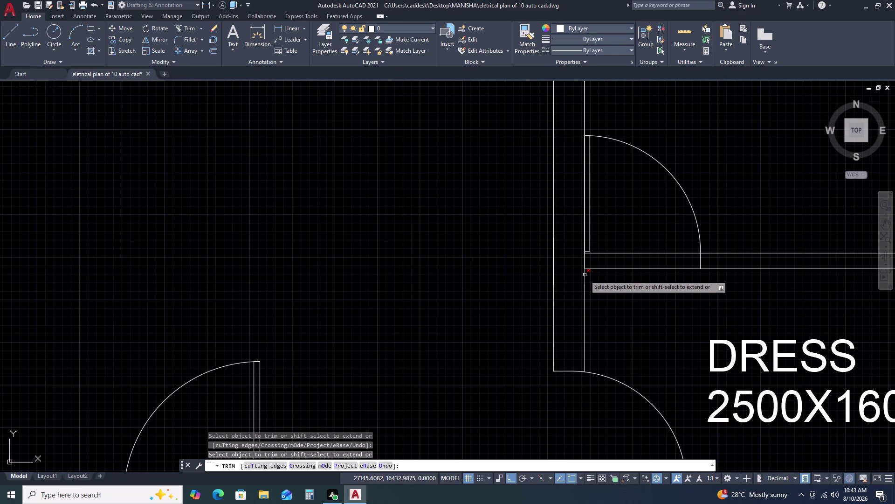
click(585, 274)
click(585, 260)
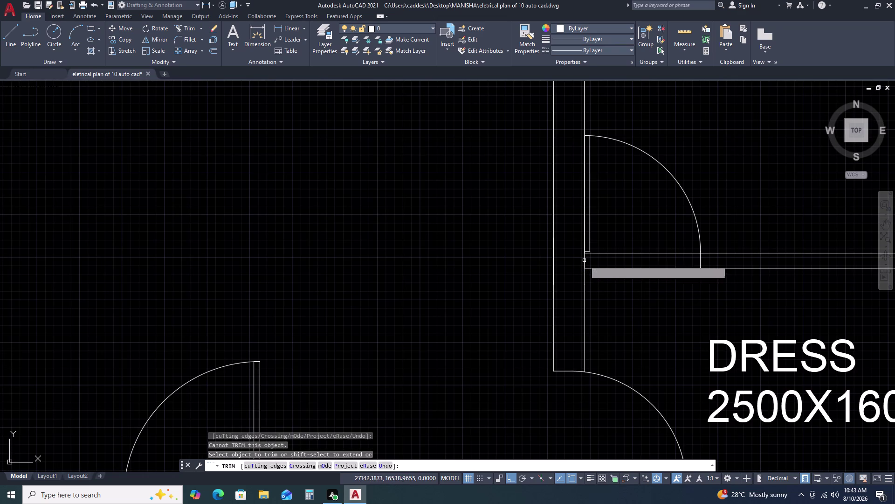
scroll(down, 3)
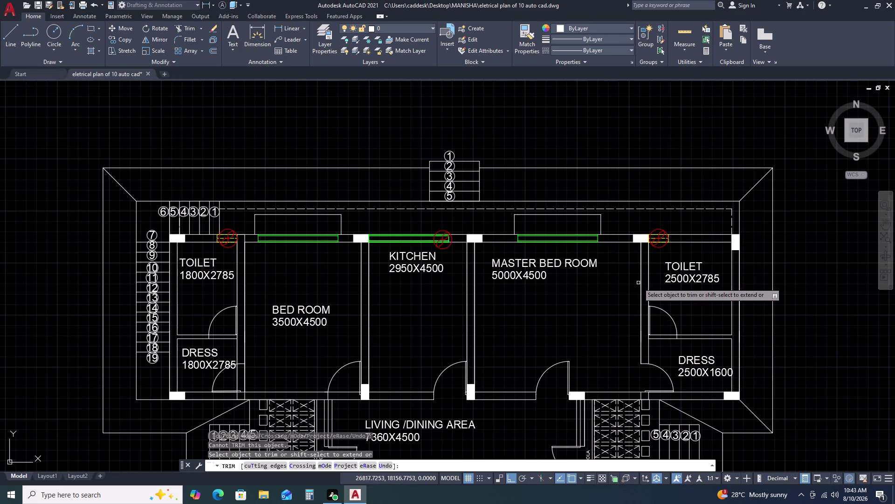
click(640, 287)
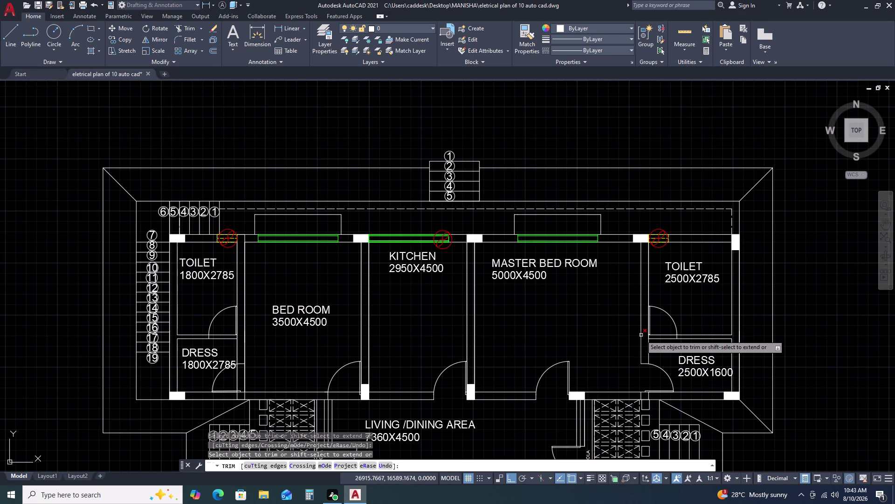
click(641, 337)
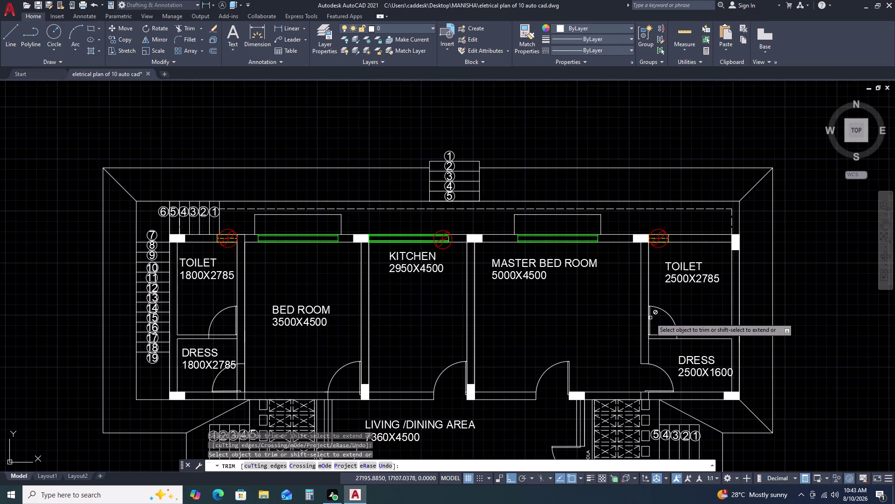
click(650, 318)
scroll(up, 3)
scroll(up, 3)
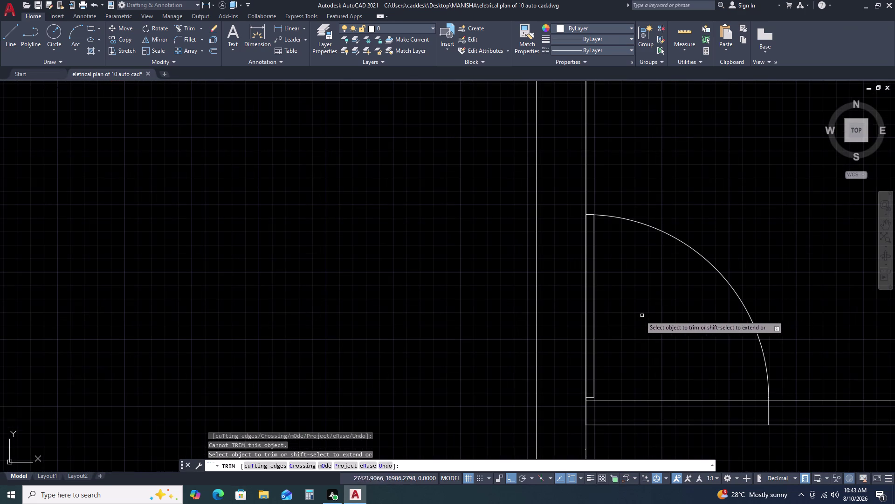
scroll(down, 3)
click(678, 351)
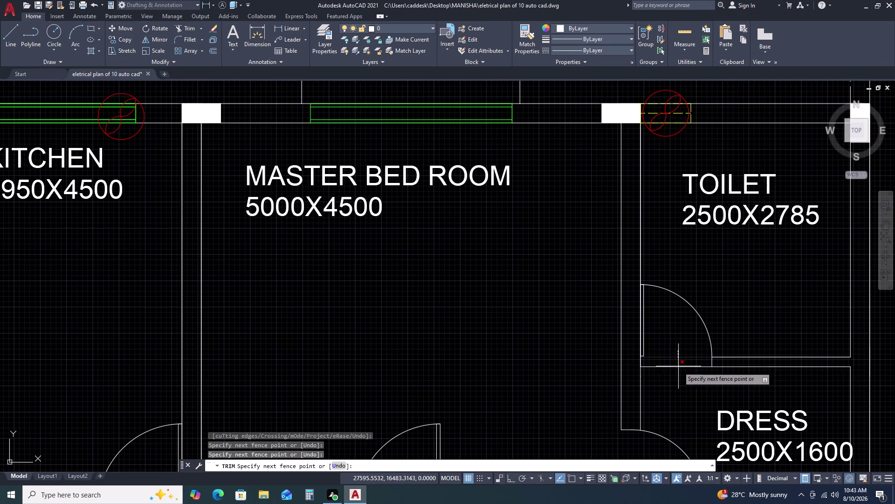
click(679, 374)
Cut the wall line running across the next door opening.
scroll(down, 3)
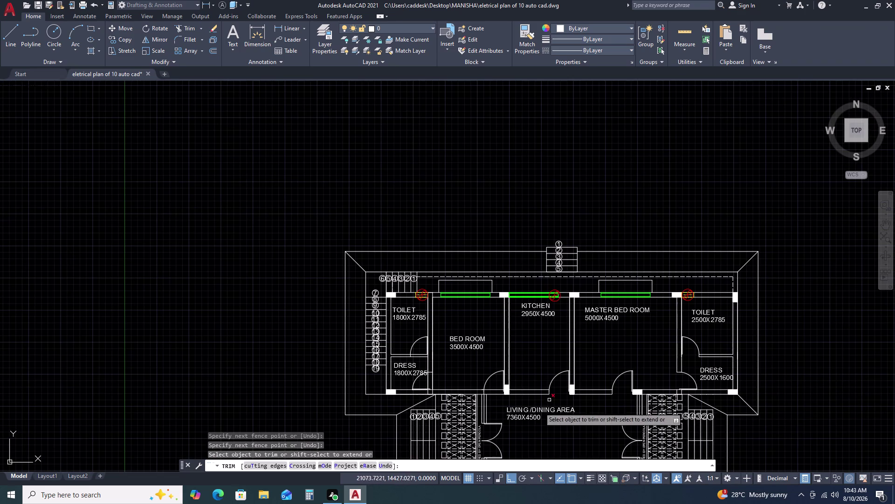
scroll(up, 3)
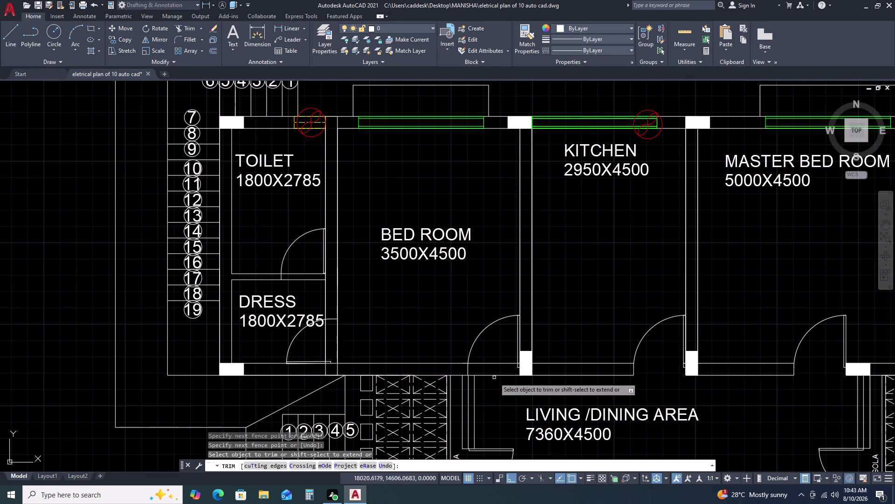
scroll(up, 3)
click(514, 298)
click(504, 401)
scroll(down, 3)
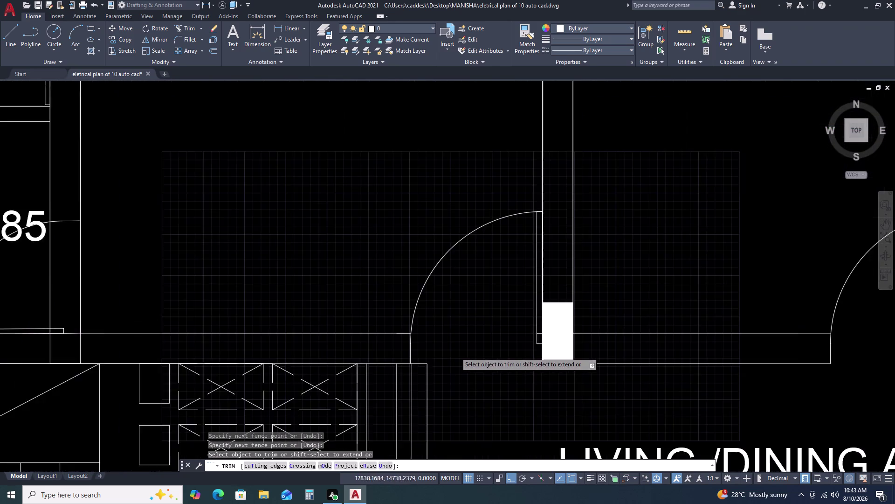
scroll(down, 3)
scroll(up, 3)
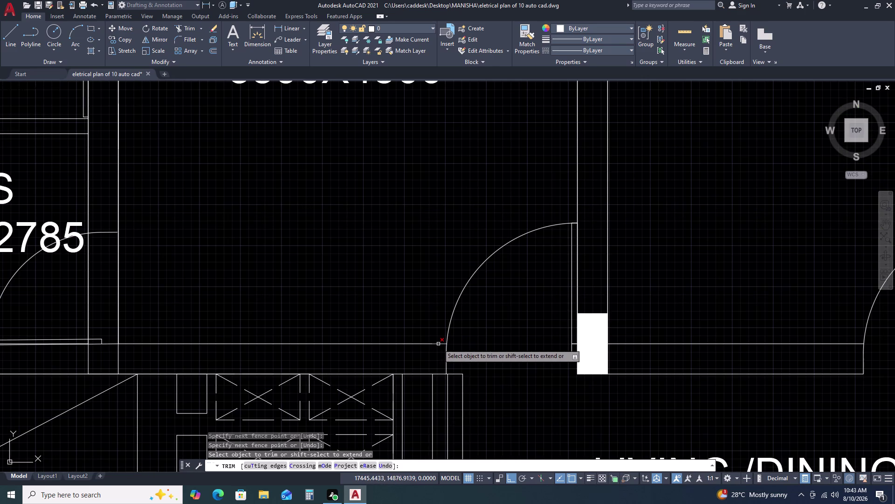
click(439, 344)
scroll(down, 3)
scroll(up, 3)
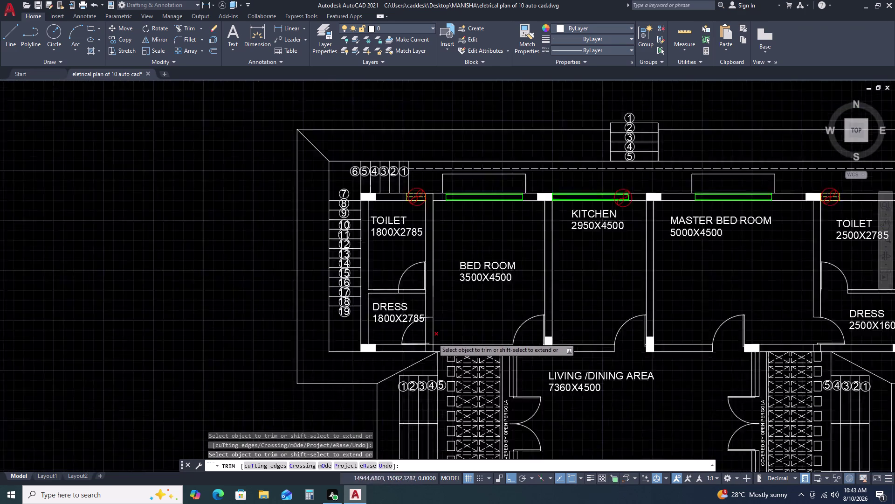
scroll(up, 3)
Trim the dress room door wall lines and its jamb line, then end trimming.
click(437, 330)
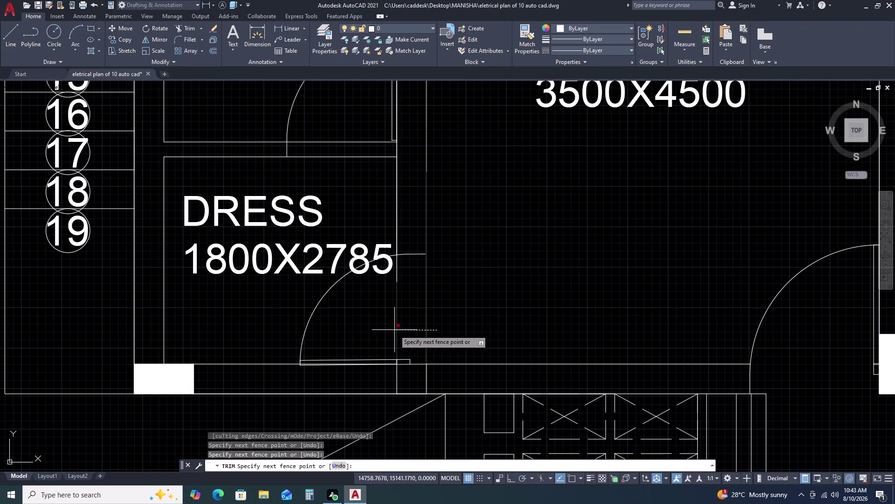
click(395, 330)
scroll(down, 3)
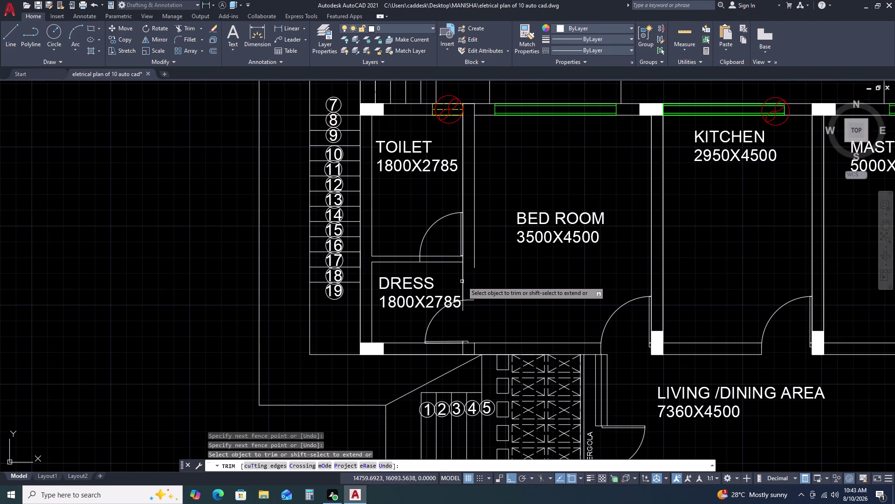
click(463, 279)
click(462, 297)
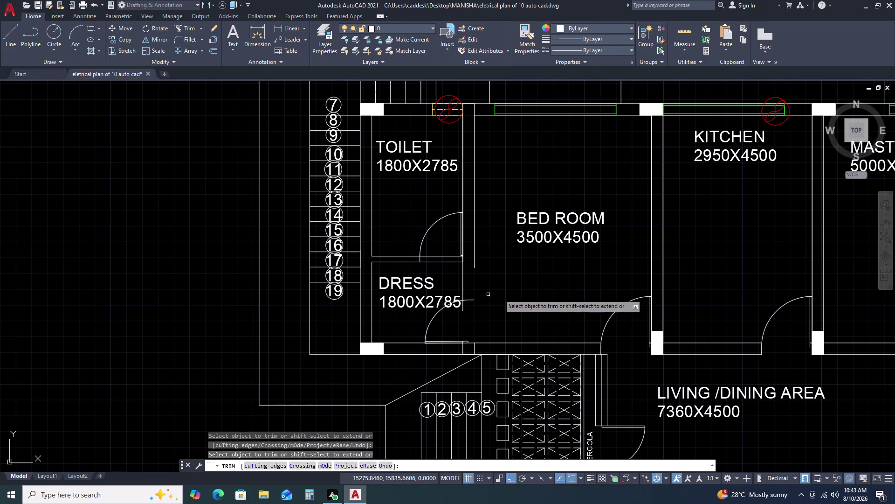
scroll(up, 3)
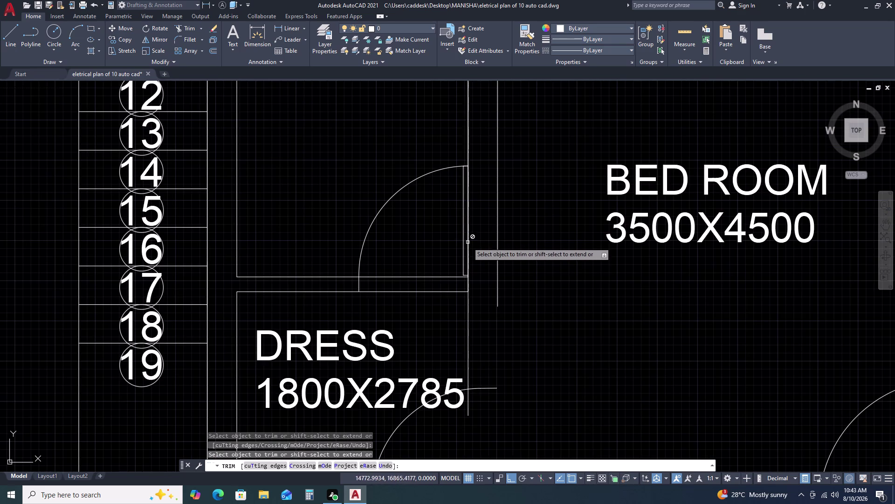
click(469, 243)
click(466, 200)
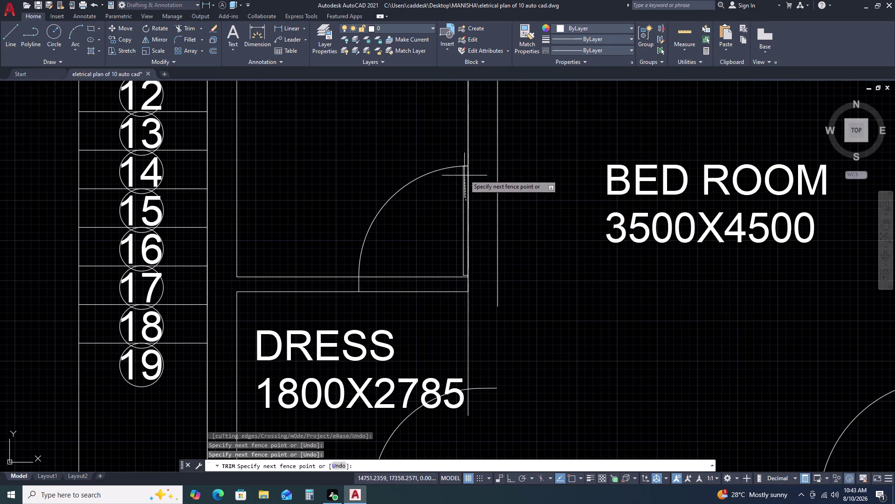
click(466, 160)
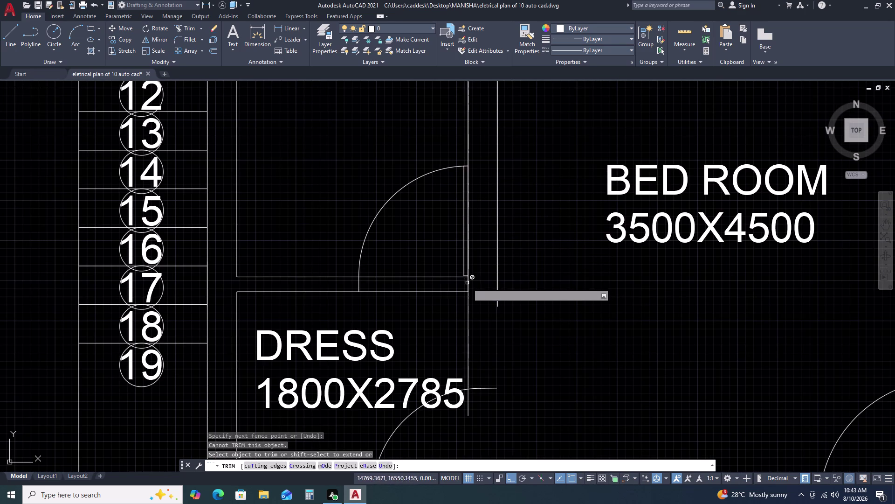
click(404, 259)
click(388, 311)
key(Escape)
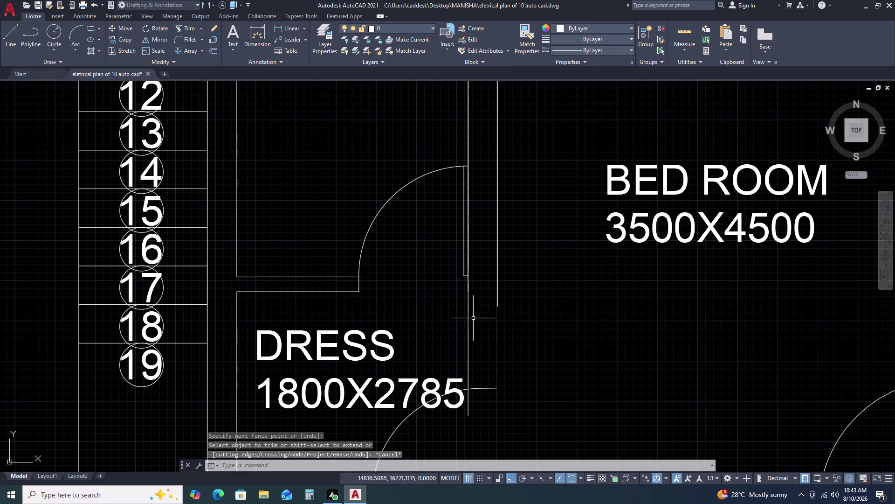
Trim two more lines at the dress room door.
scroll(down, 3)
key(space)
scroll(up, 3)
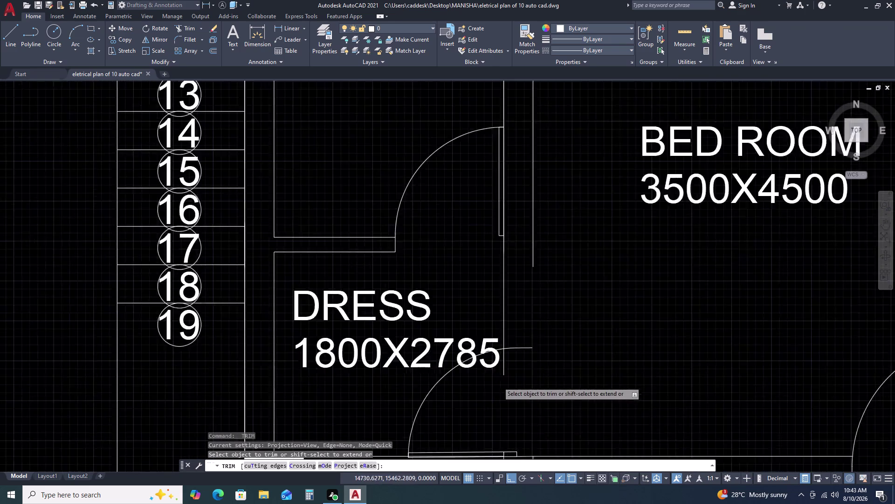
click(523, 349)
click(482, 380)
key(Escape)
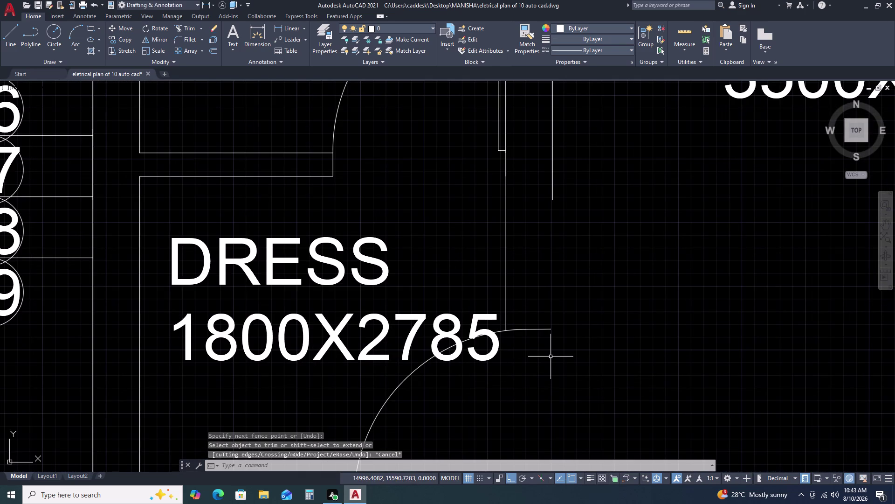
Extend the dress room door jamb lines to their boundary with EX.
text(EX)
key(space)
click(566, 173)
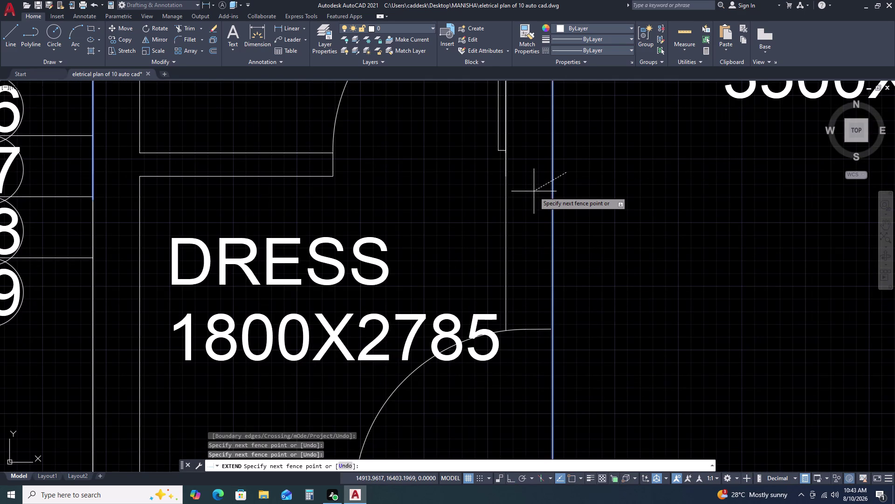
click(533, 191)
scroll(up, 3)
key(Escape)
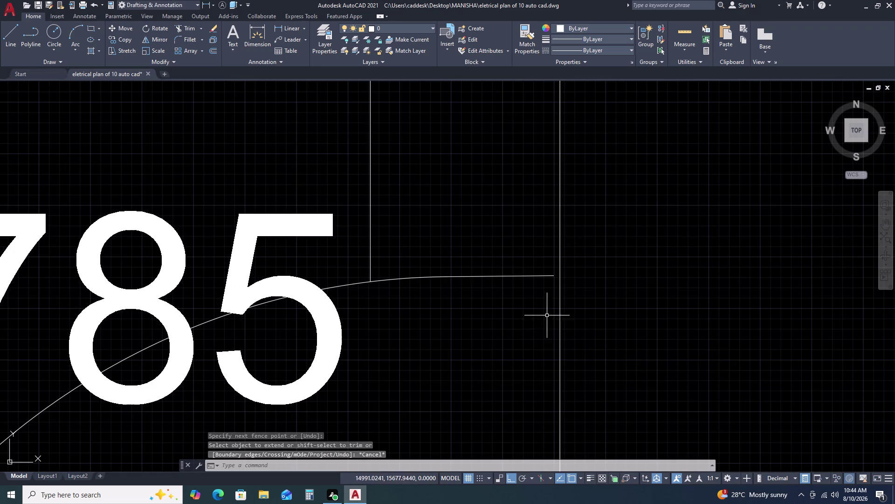
Select the dress room door and shift it slightly with Move.
scroll(down, 3)
drag(529, 269, 515, 288)
click(510, 299)
scroll(down, 3)
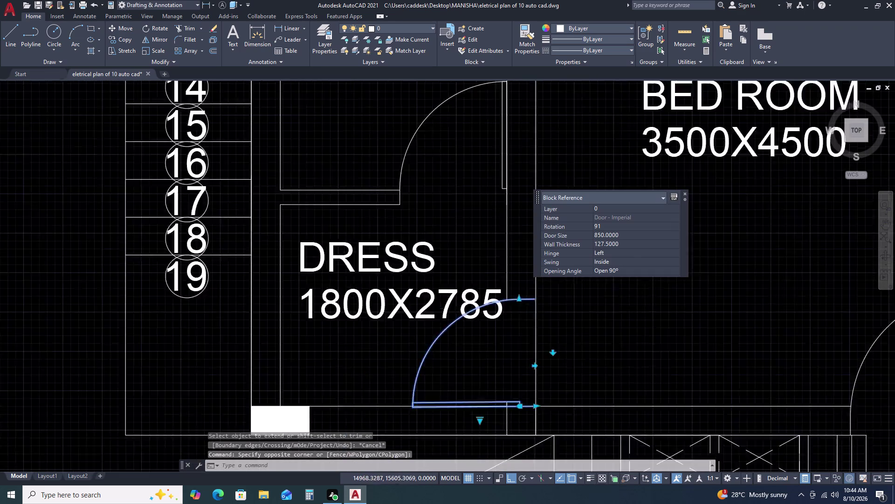
scroll(up, 3)
scroll(up, 3)
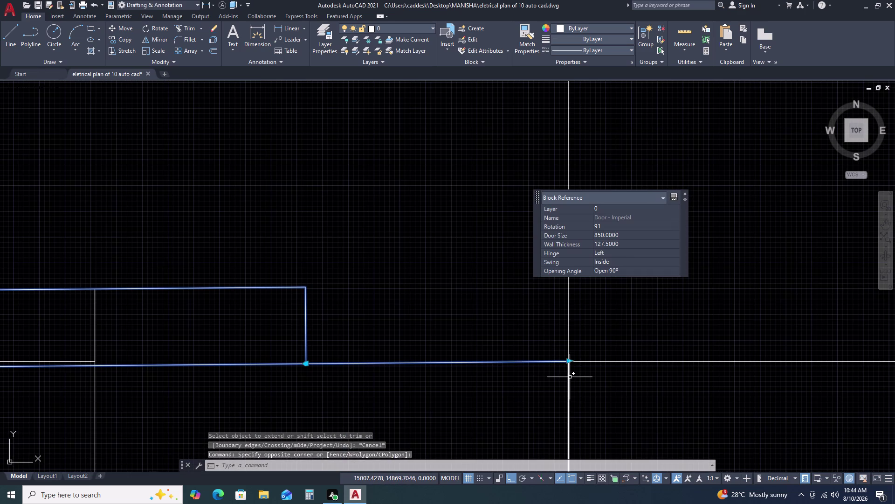
key(m)
key(space)
click(571, 362)
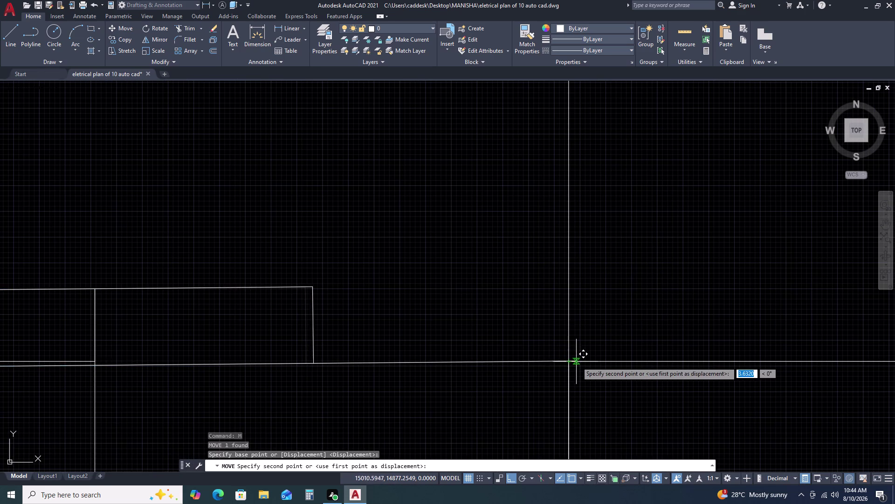
click(578, 361)
scroll(down, 3)
key(Escape)
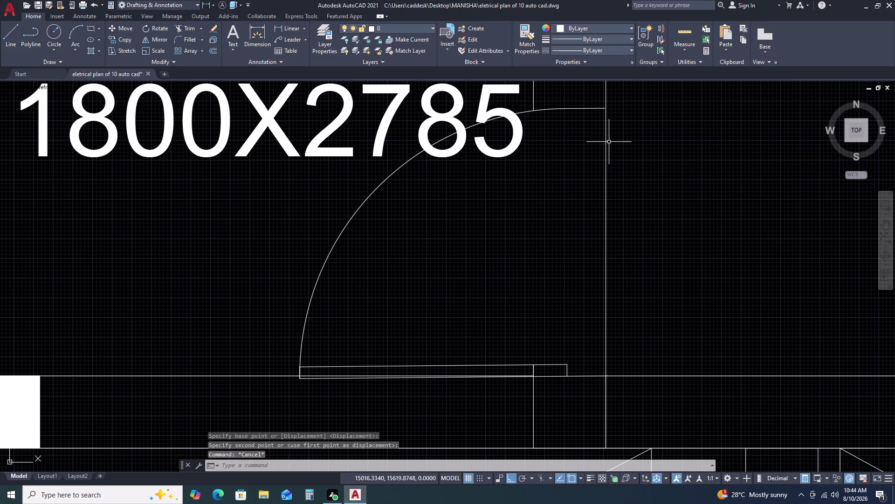
Reselect the dress room door, then start a short line and cancel it.
middle_drag(611, 212, 607, 324)
drag(589, 183, 585, 188)
click(570, 245)
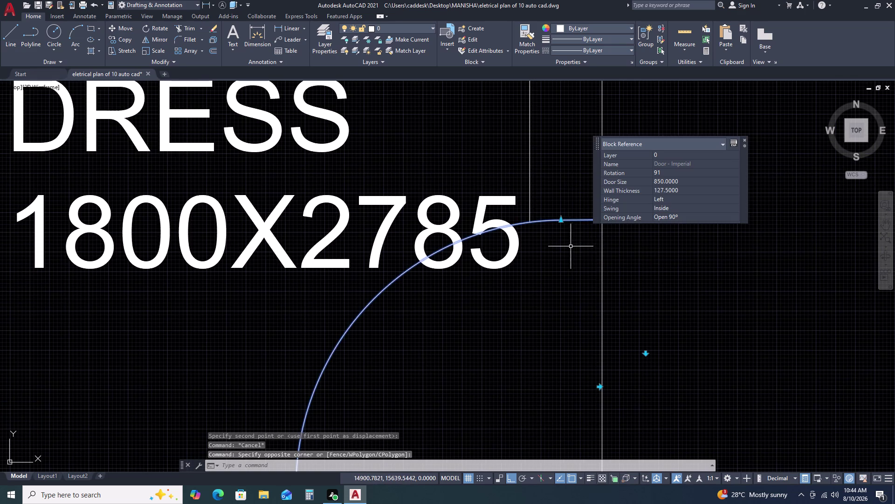
scroll(up, 3)
key(Escape)
scroll(down, 3)
key(l)
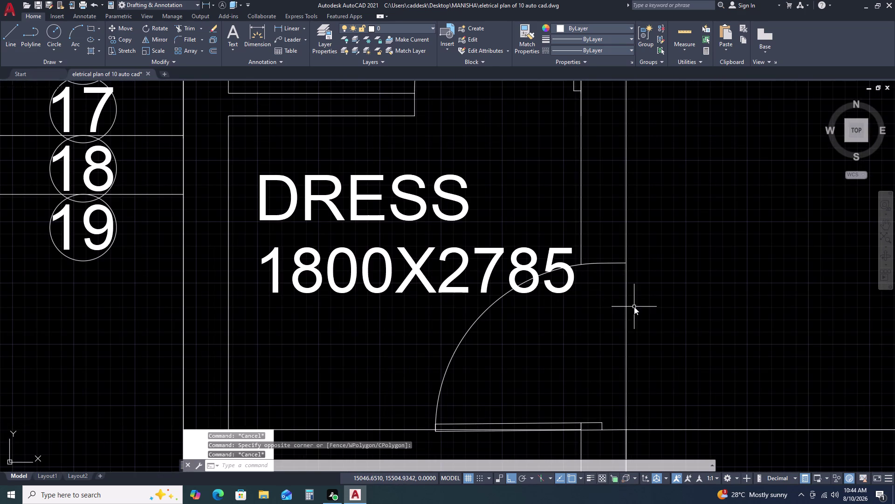
key(space)
click(628, 261)
click(636, 262)
key(Escape)
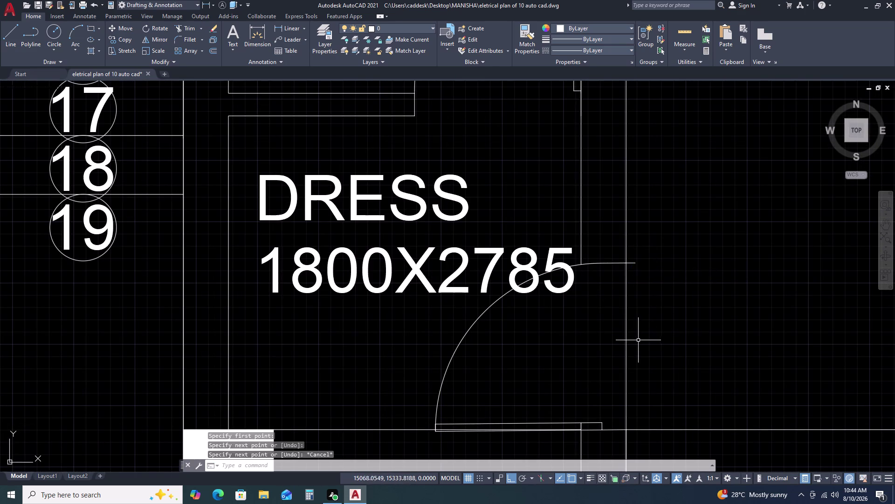
Trim the crossing lines at the door jamb with TR.
text(TR)
key(space)
drag(658, 334, 647, 338)
click(600, 354)
key(Escape)
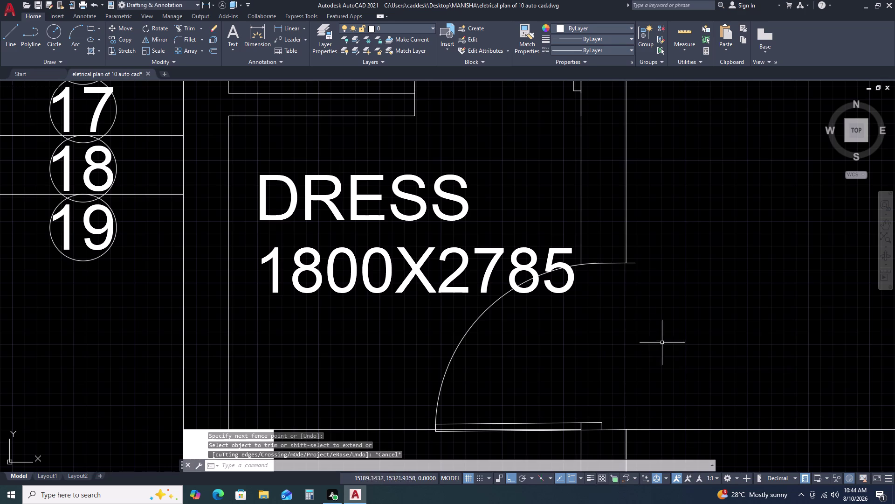
Delete the stray short line beside the jamb.
scroll(up, 3)
click(648, 295)
click(631, 324)
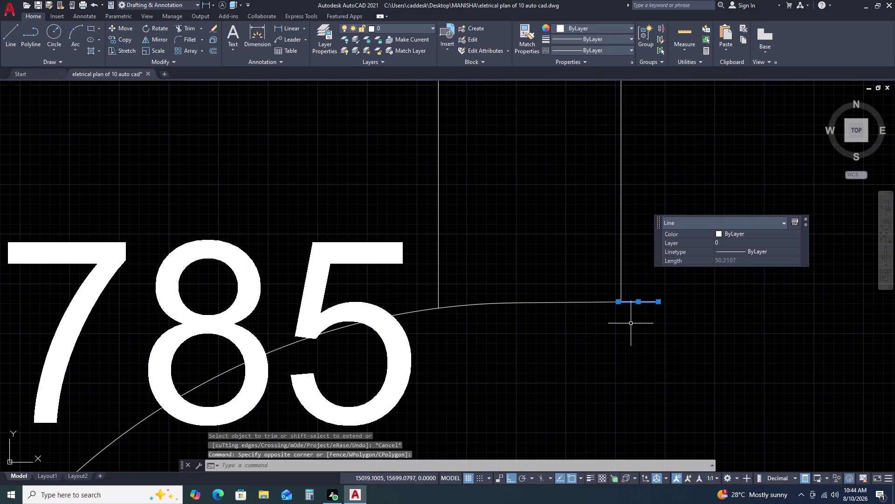
key(Delete)
Zoom out and pan across the lower rooms to the drawing room.
scroll(down, 3)
scroll(down, 3)
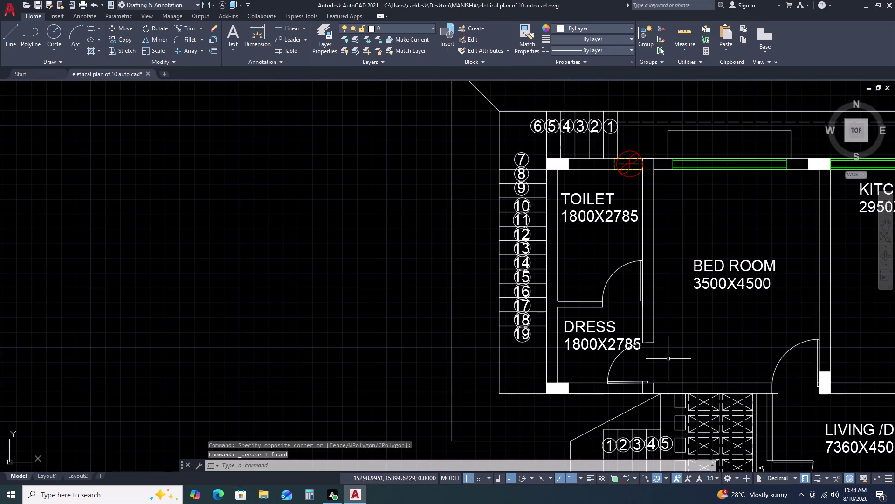
middle_drag(739, 324, 626, 296)
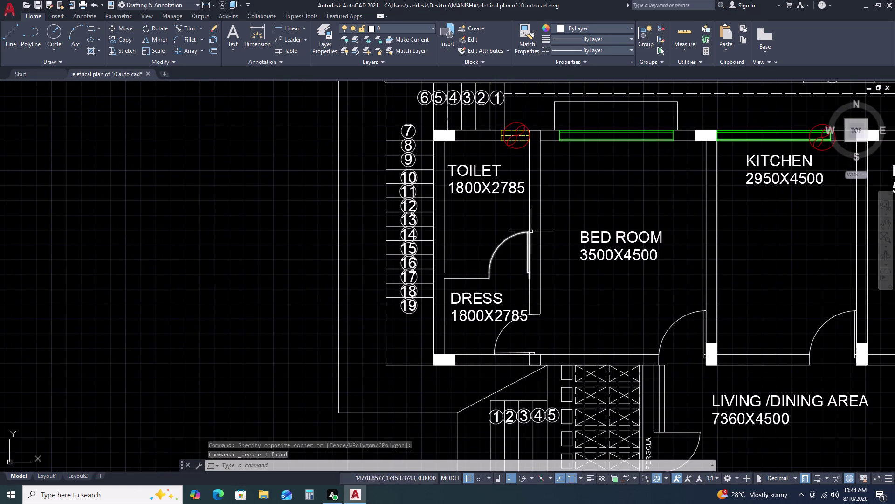
scroll(down, 3)
middle_drag(821, 370, 689, 343)
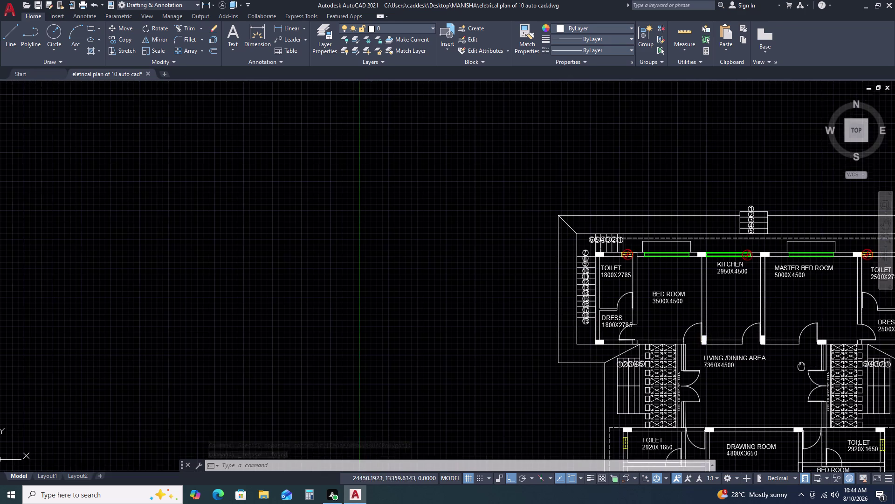
middle_drag(688, 343, 543, 262)
scroll(down, 3)
scroll(up, 3)
scroll(up, 3)
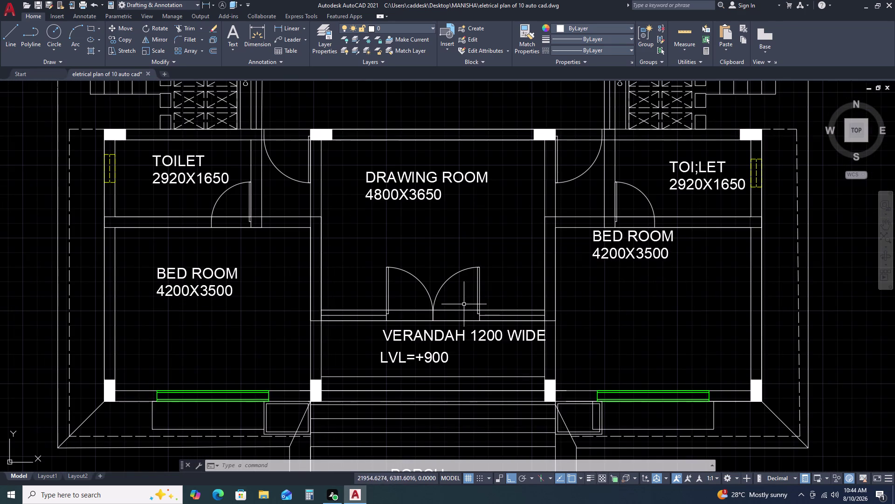
Fence-trim the wall lines across the verandah double-door opening using TR.
text(TR)
key(space)
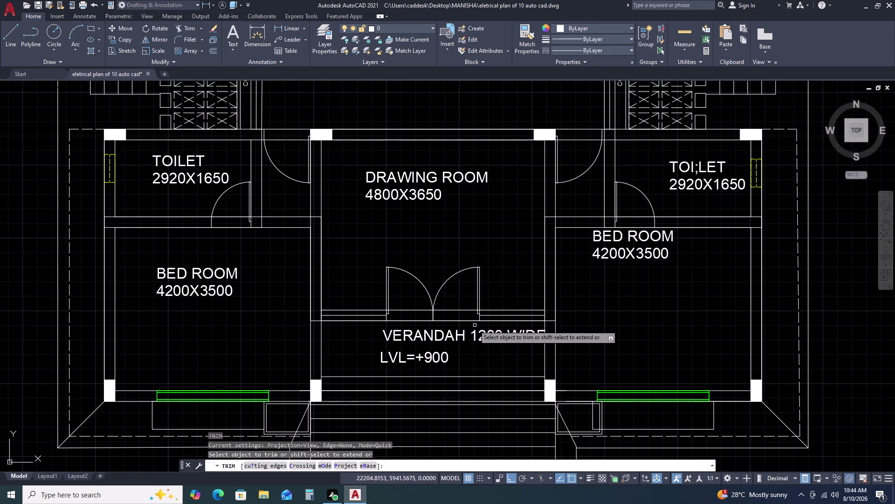
click(464, 310)
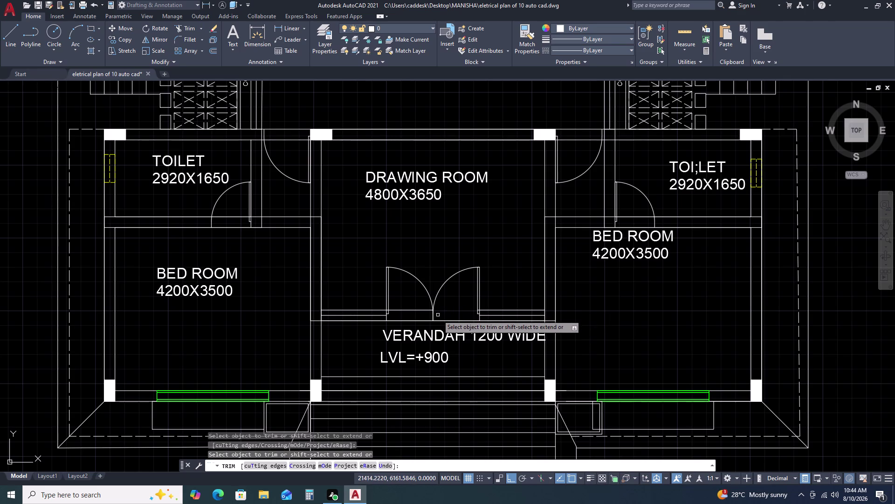
scroll(up, 3)
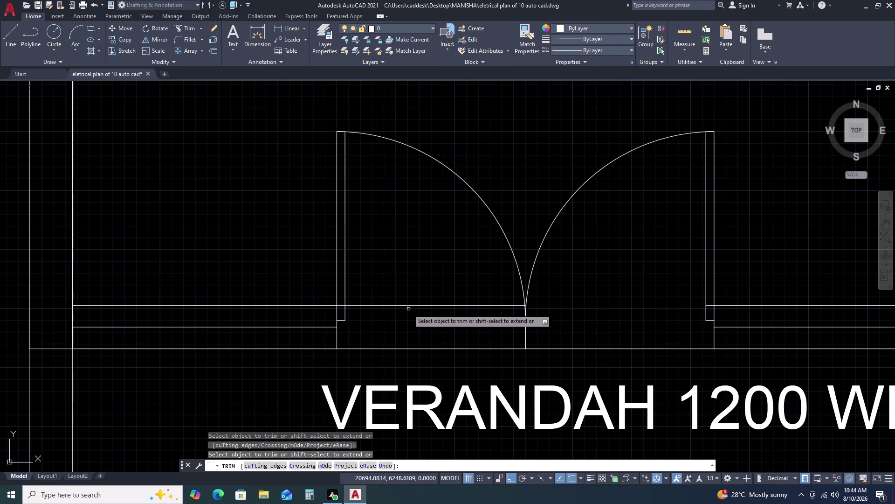
scroll(up, 3)
click(508, 224)
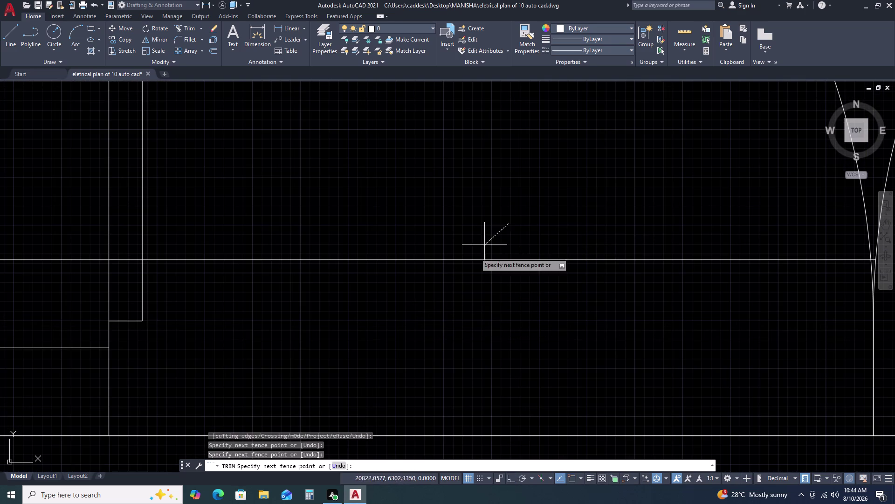
click(407, 303)
scroll(down, 3)
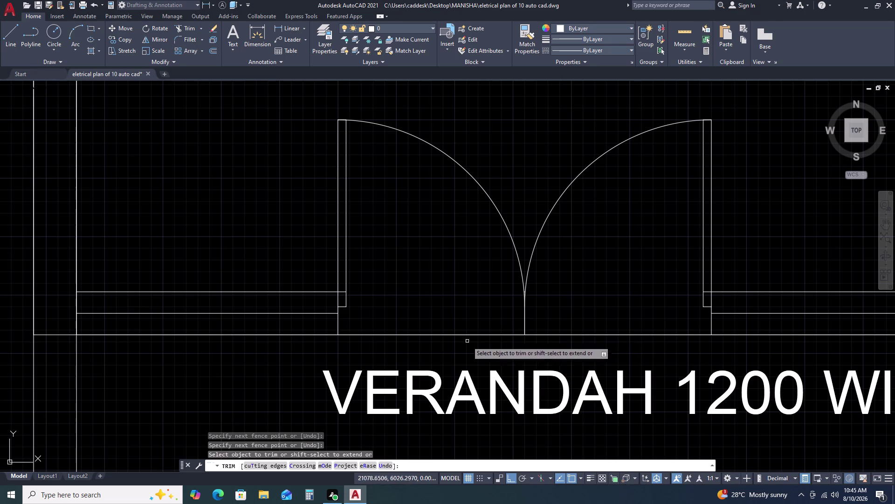
click(440, 332)
click(434, 344)
drag(612, 321, 610, 325)
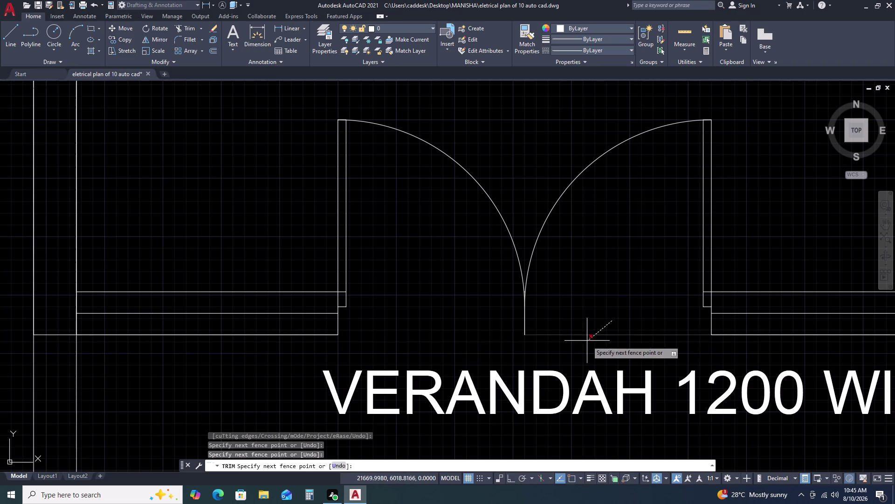
click(581, 349)
Trim the leftover wall line ends on the left side of the doorway.
scroll(down, 3)
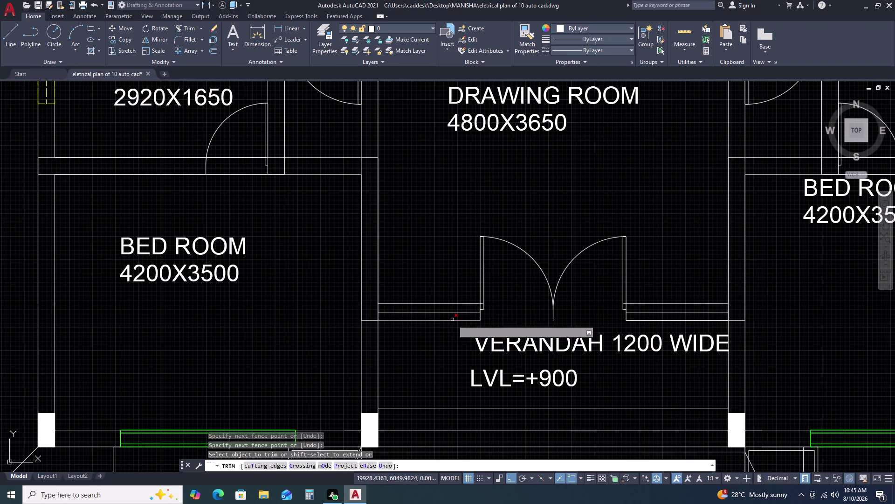
click(452, 322)
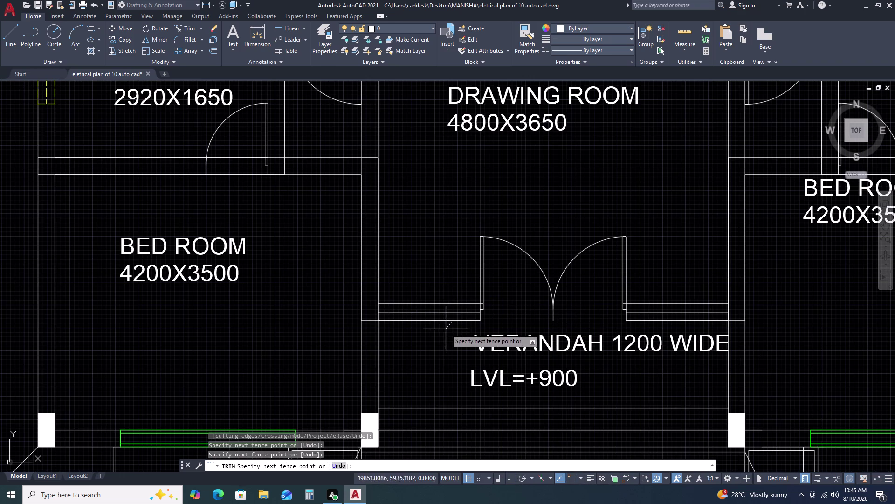
click(445, 329)
click(433, 321)
scroll(up, 3)
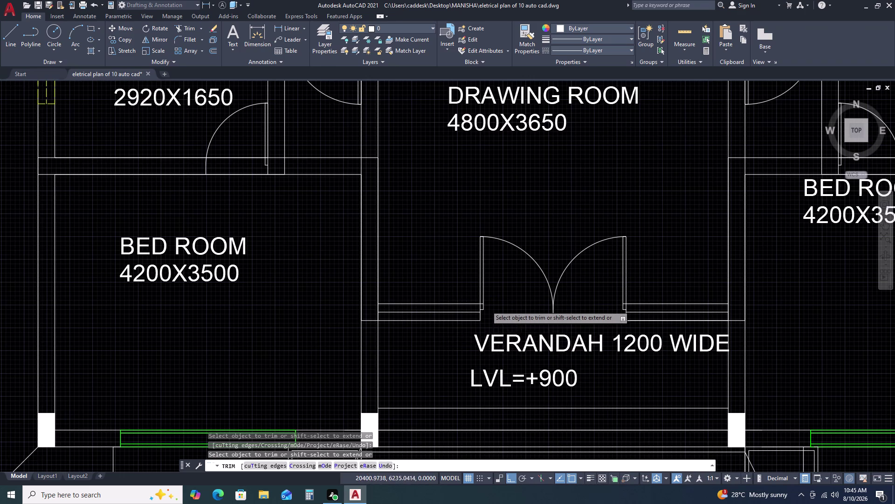
scroll(up, 3)
click(453, 275)
click(447, 321)
scroll(down, 3)
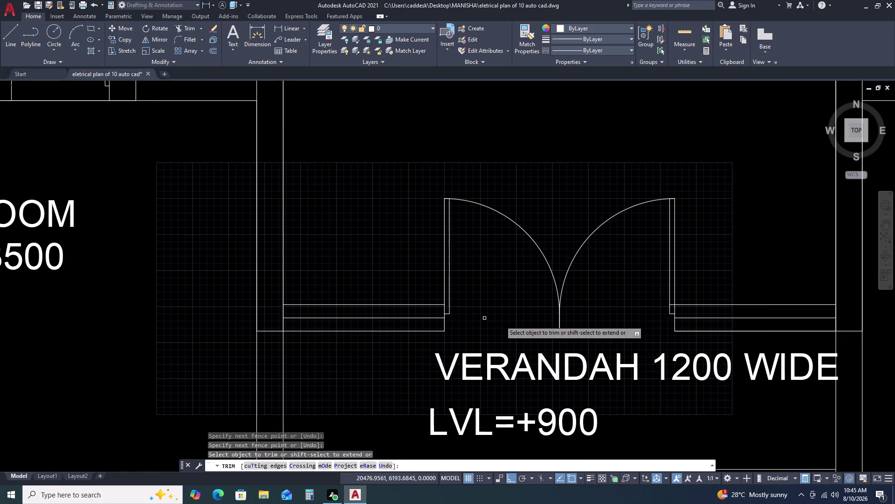
scroll(up, 3)
click(675, 264)
double_click(663, 288)
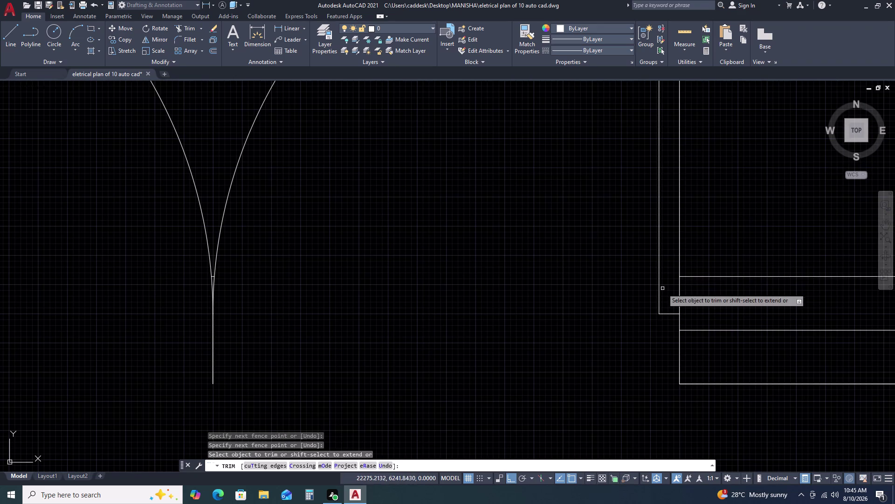
Remove the remaining stray wall segments on the right and left, then end trimming.
scroll(down, 3)
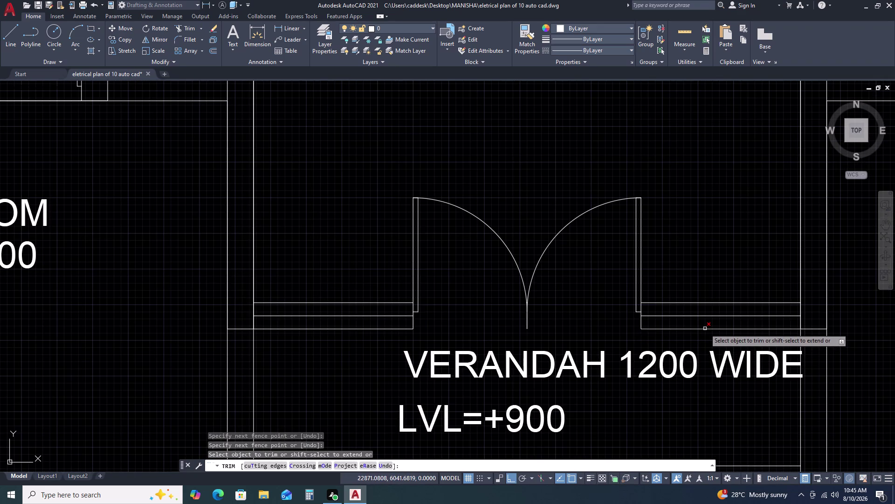
click(705, 328)
click(818, 320)
click(811, 345)
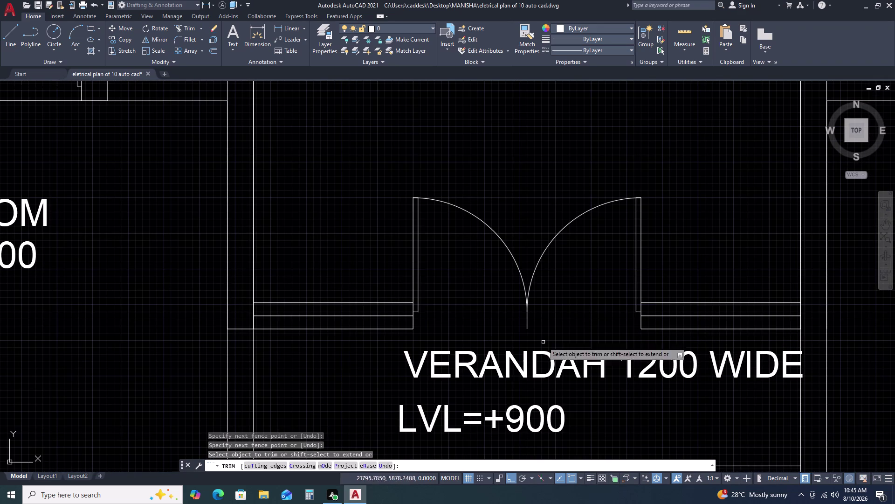
click(241, 313)
click(240, 341)
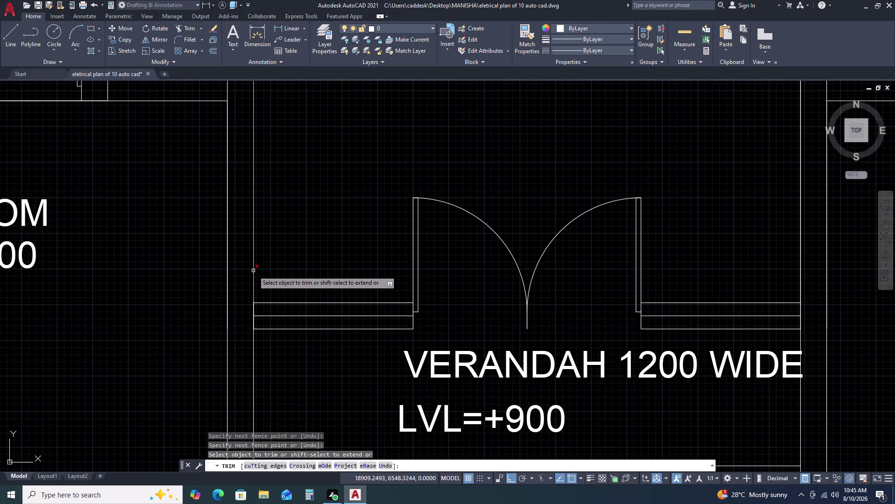
click(255, 271)
click(253, 309)
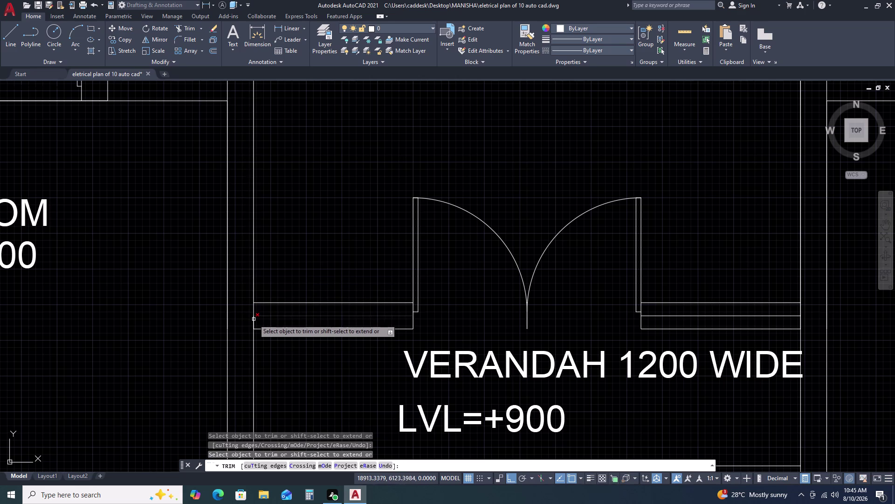
click(253, 320)
scroll(down, 3)
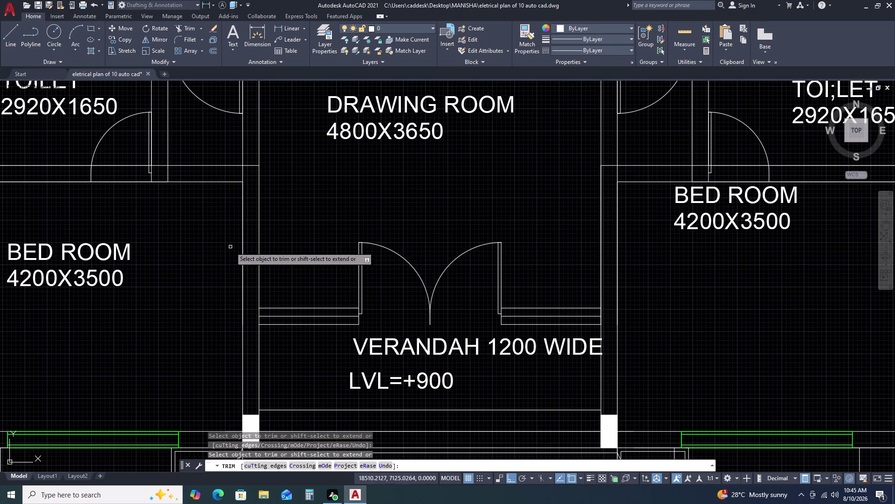
click(242, 236)
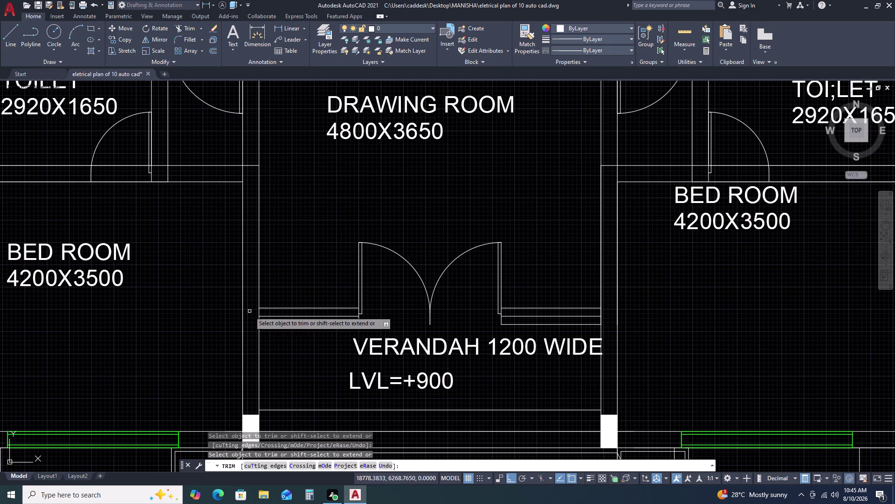
key(Escape)
scroll(down, 3)
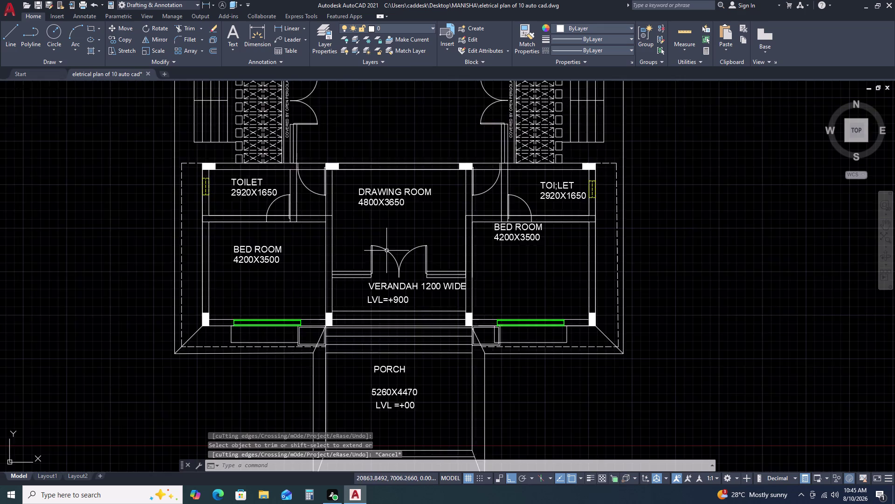
key(Escape)
scroll(down, 3)
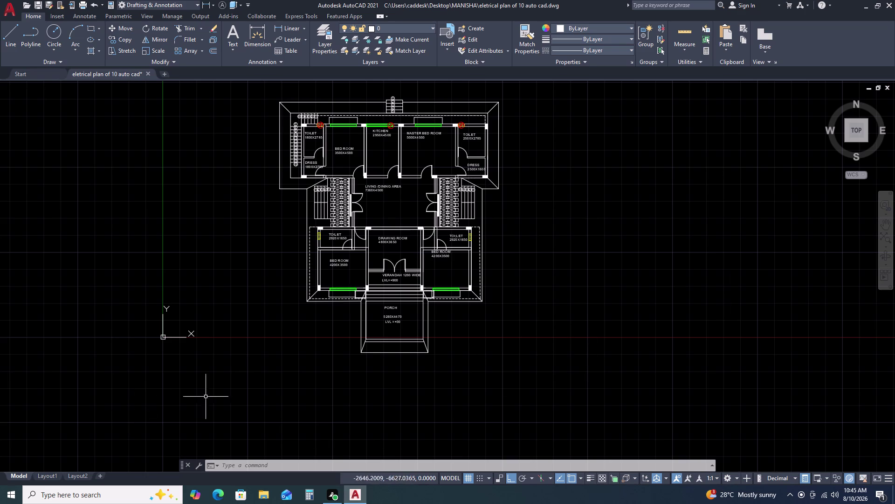
scroll(up, 3)
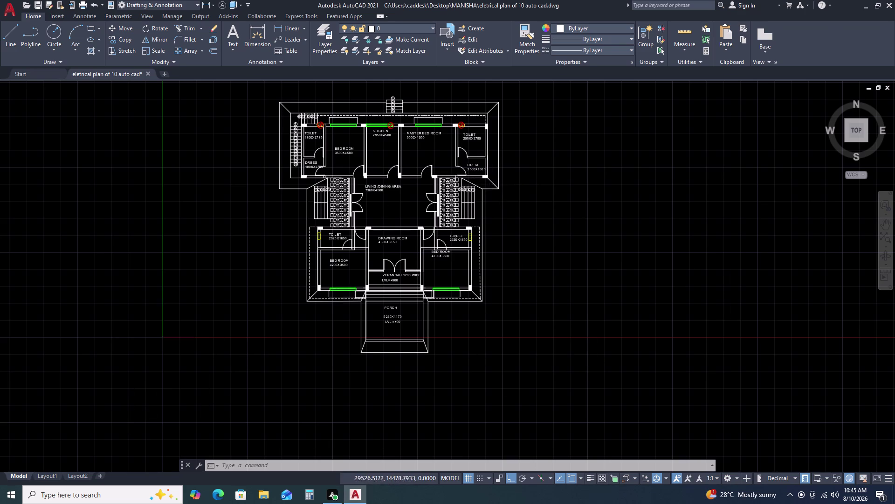
middle_drag(455, 197, 500, 212)
middle_drag(529, 222, 575, 232)
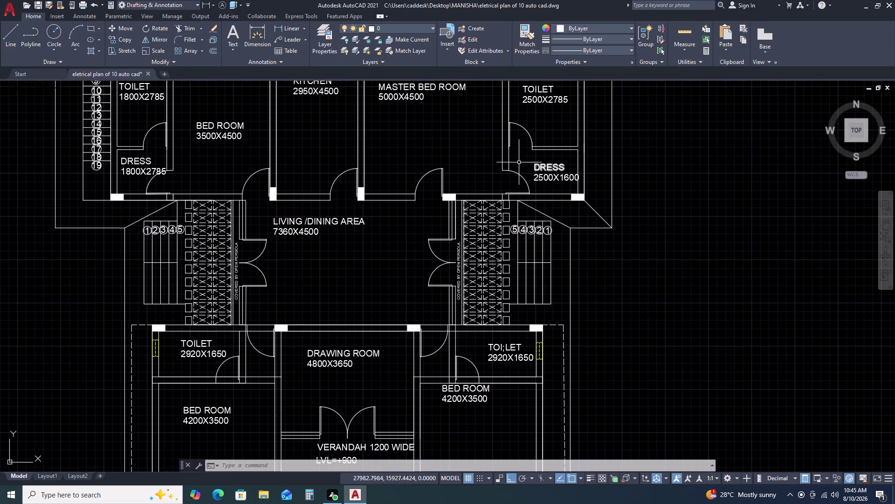
scroll(up, 3)
middle_drag(519, 176, 585, 242)
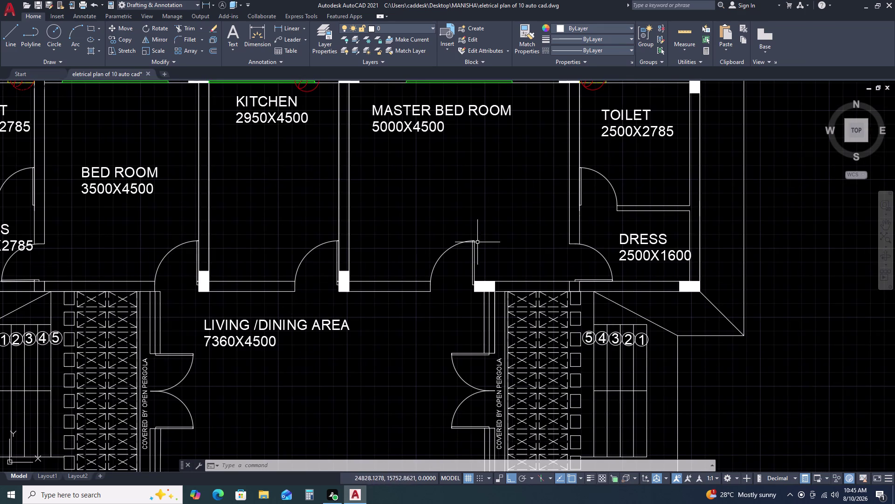
scroll(up, 3)
scroll(up, 3)
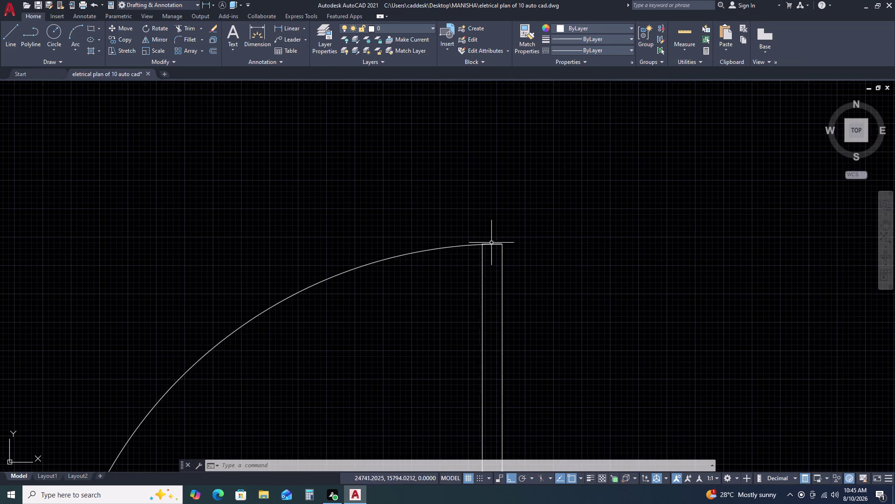
scroll(down, 3)
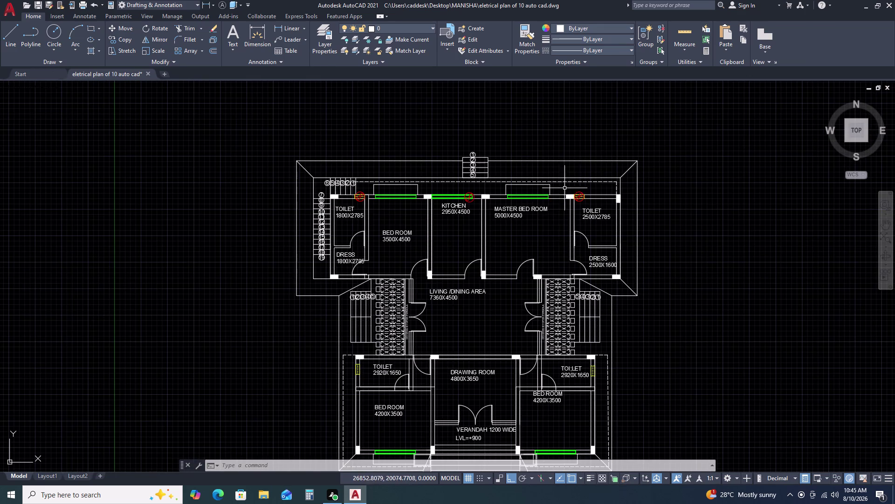
scroll(up, 3)
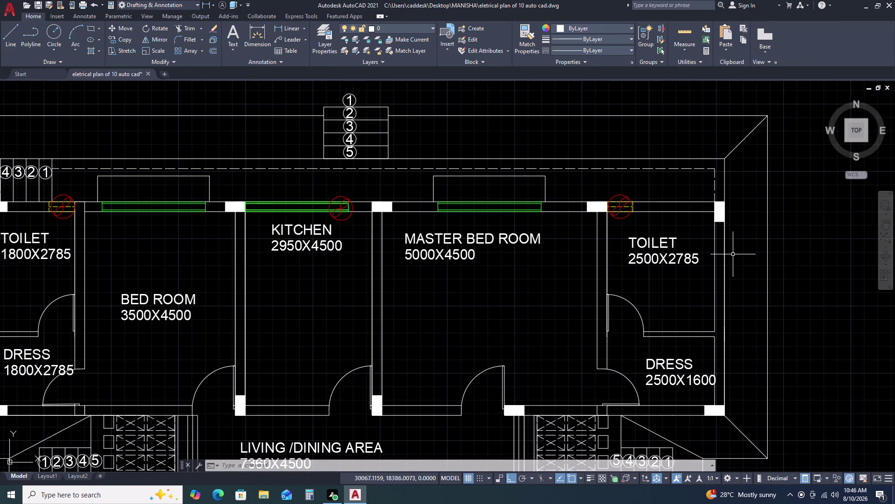
text(TR)
key(space)
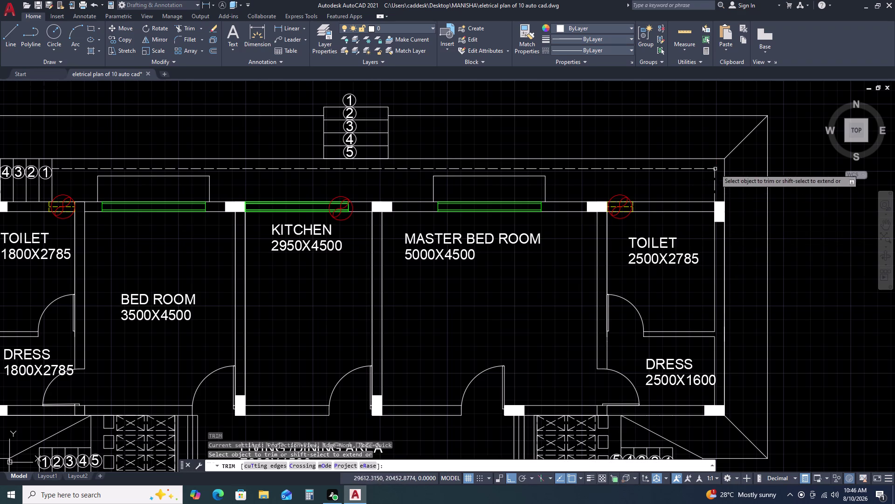
click(723, 237)
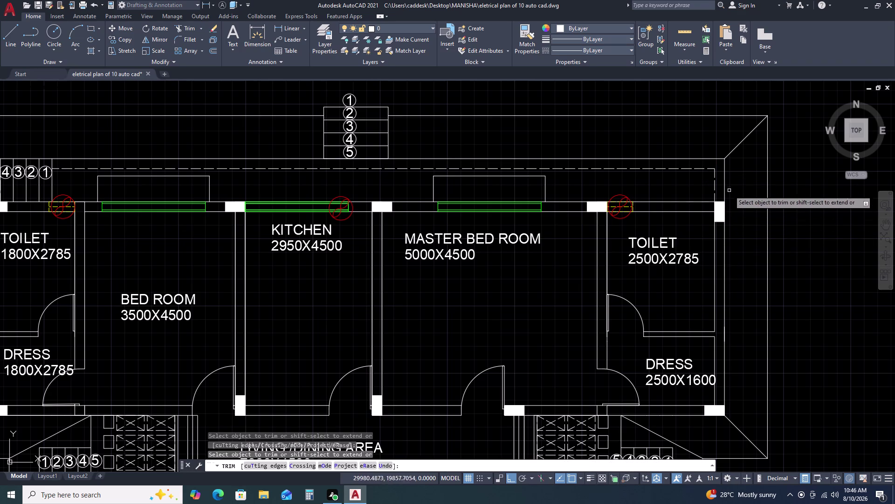
click(724, 333)
key(e)
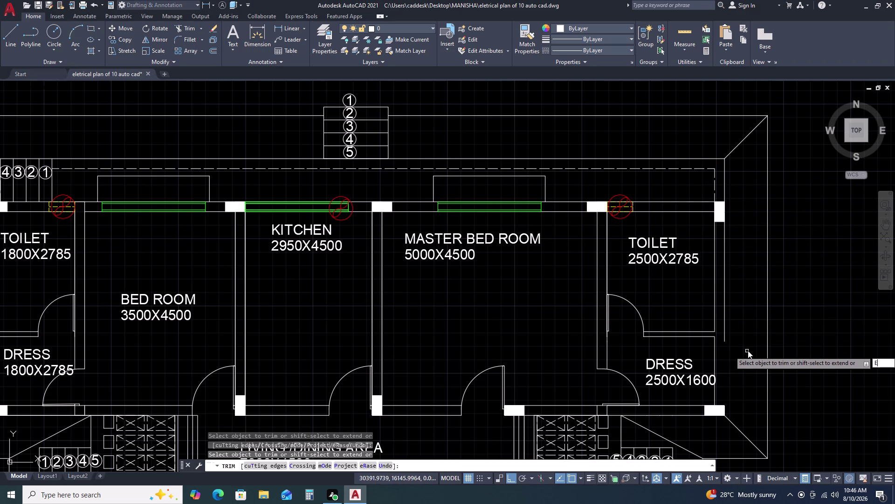
key(x)
key(space)
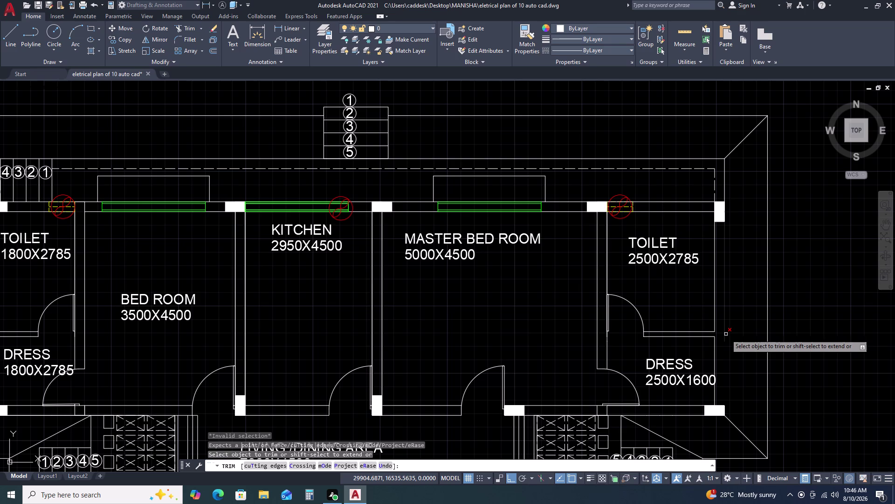
key(Escape)
key(space)
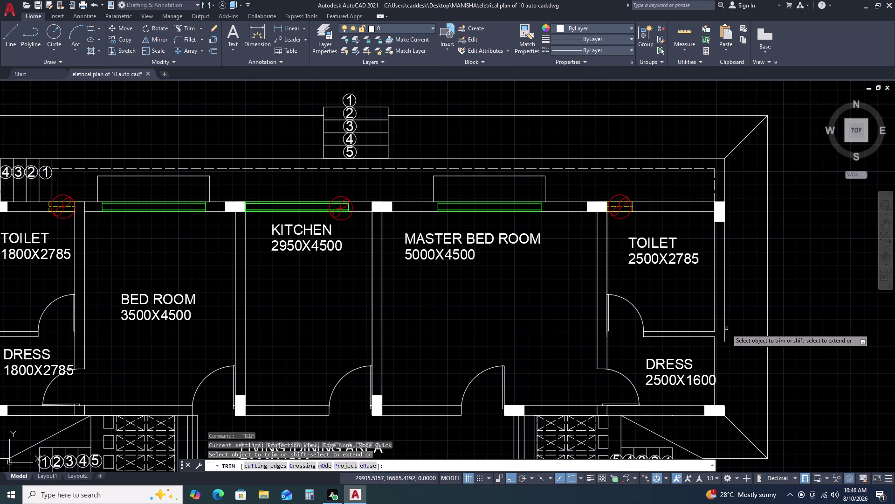
click(725, 330)
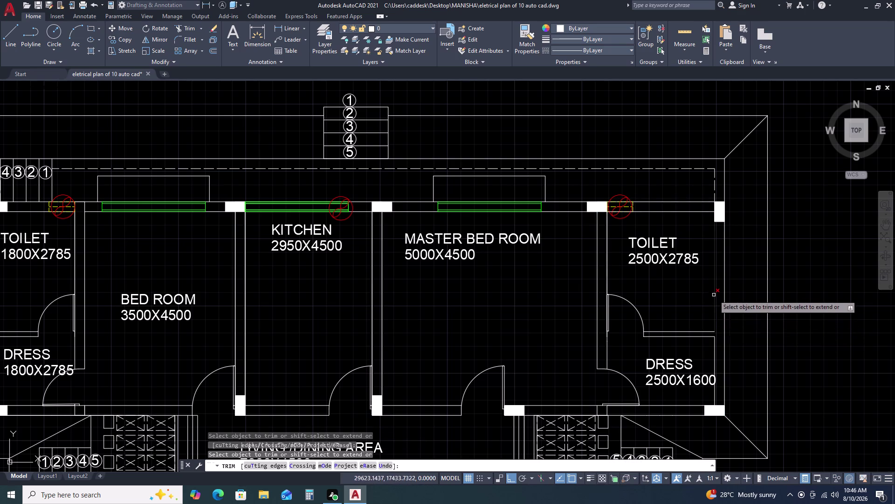
scroll(down, 3)
scroll(up, 3)
scroll(up, 3)
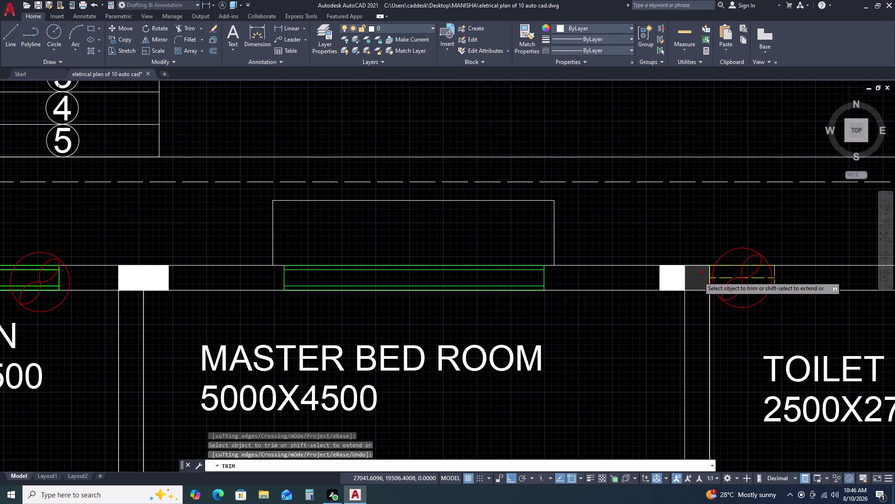
click(703, 273)
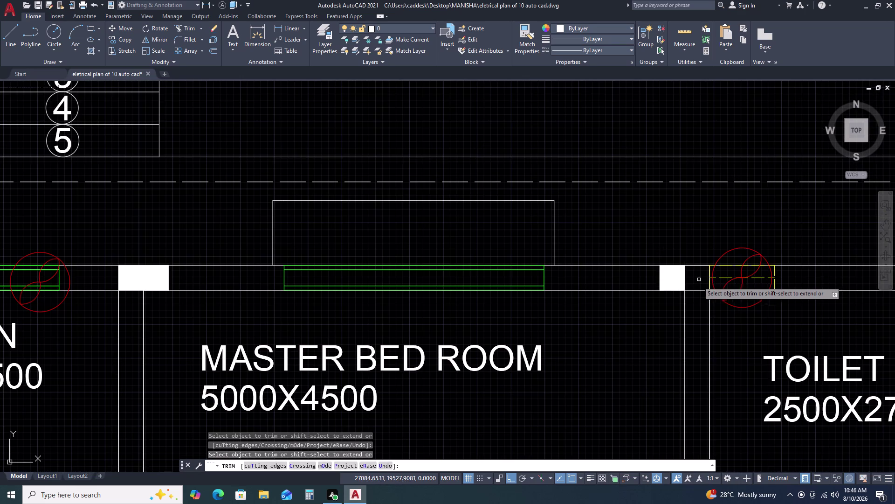
key(ctrl+z)
key(ctrl+z)
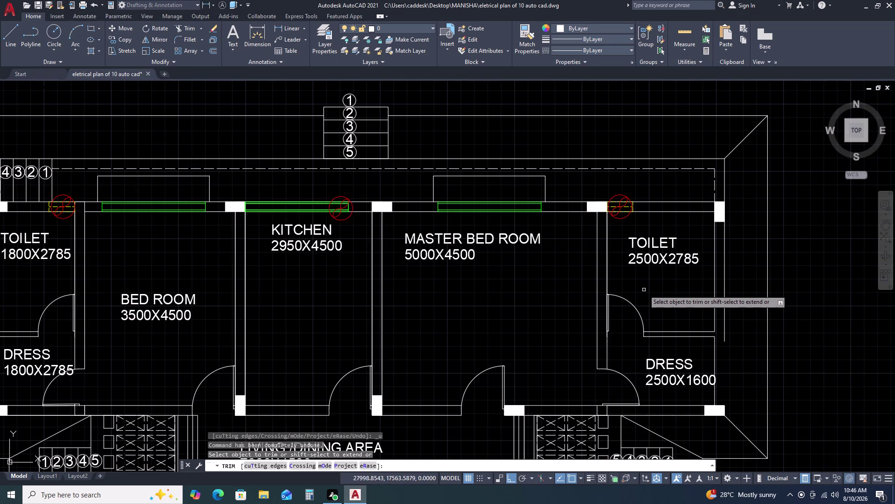
key(Escape)
click(722, 331)
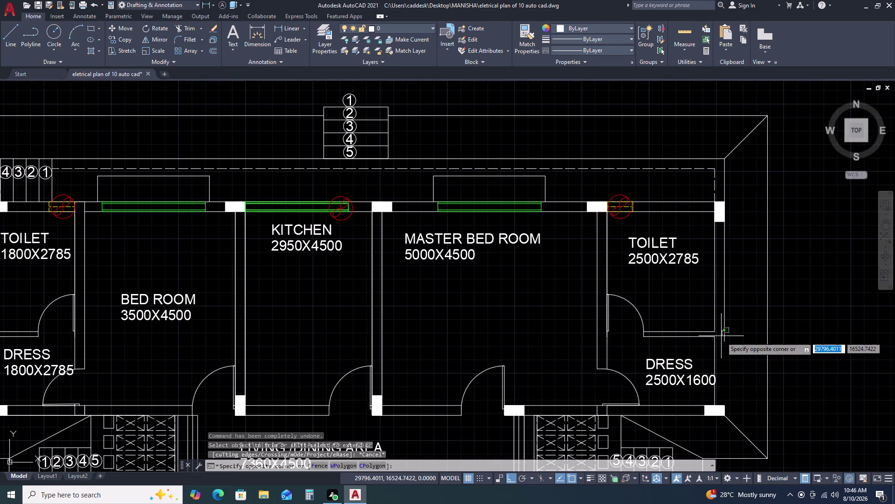
text(EX)
key(space)
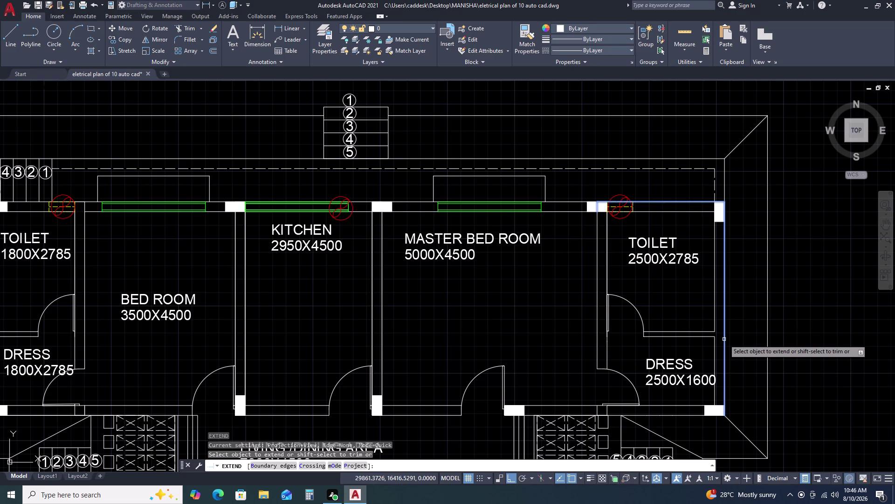
click(724, 339)
key(Escape)
scroll(down, 3)
middle_drag(719, 395, 690, 271)
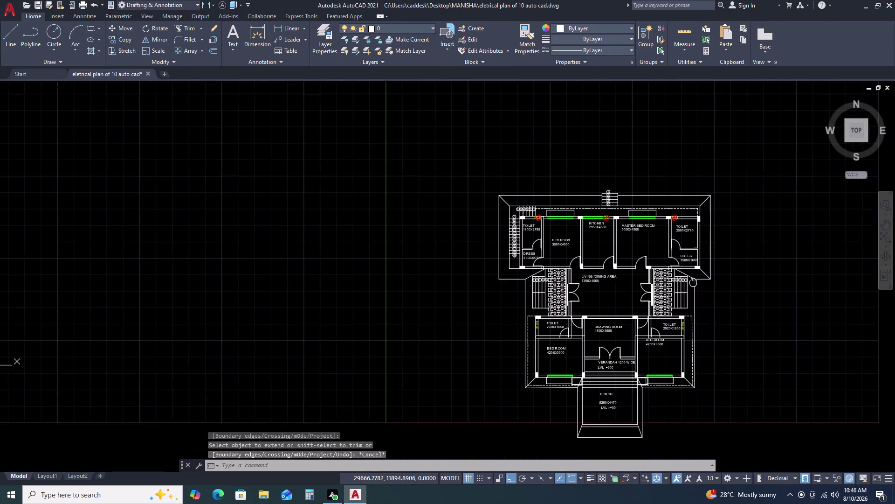
Fence-trim the wall lines in the pergola door opening at the drawing room's top wall.
scroll(up, 3)
scroll(up, 3)
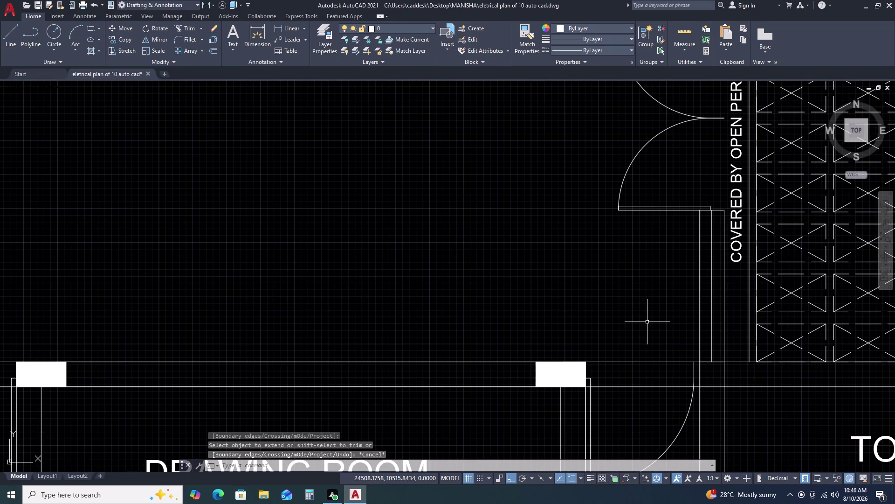
text(TR)
key(space)
click(640, 348)
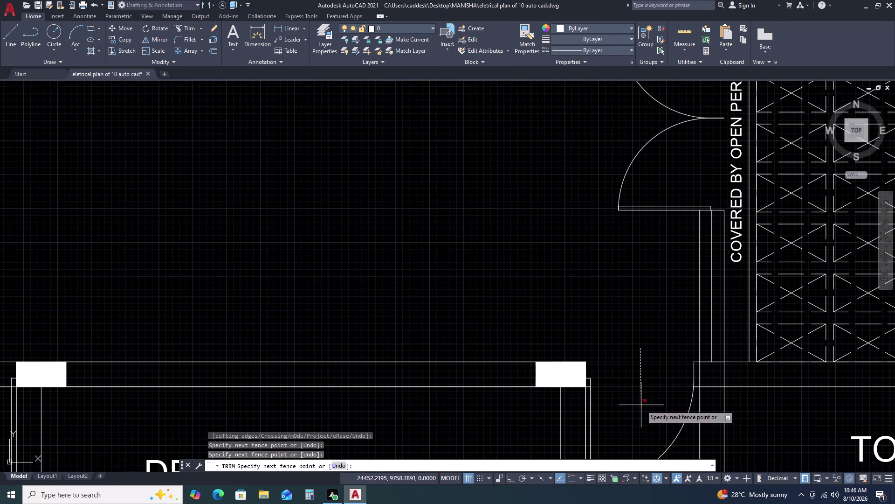
click(642, 405)
scroll(down, 3)
scroll(up, 3)
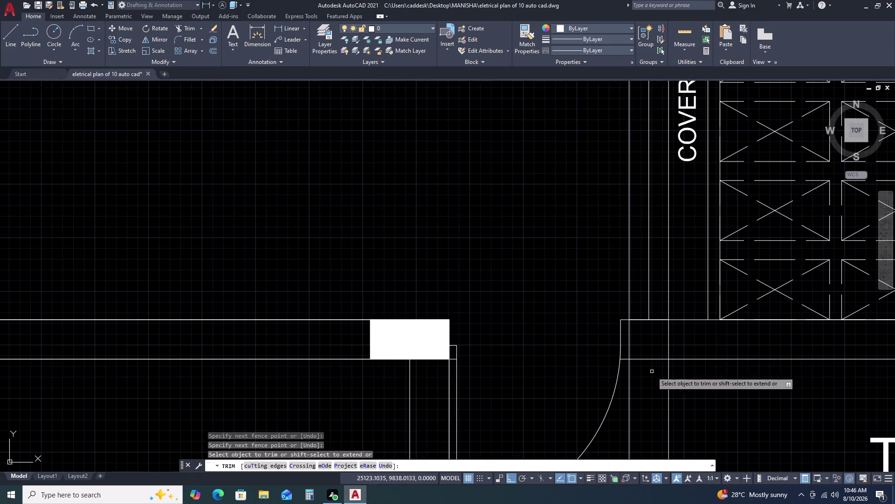
scroll(down, 3)
scroll(up, 3)
click(666, 338)
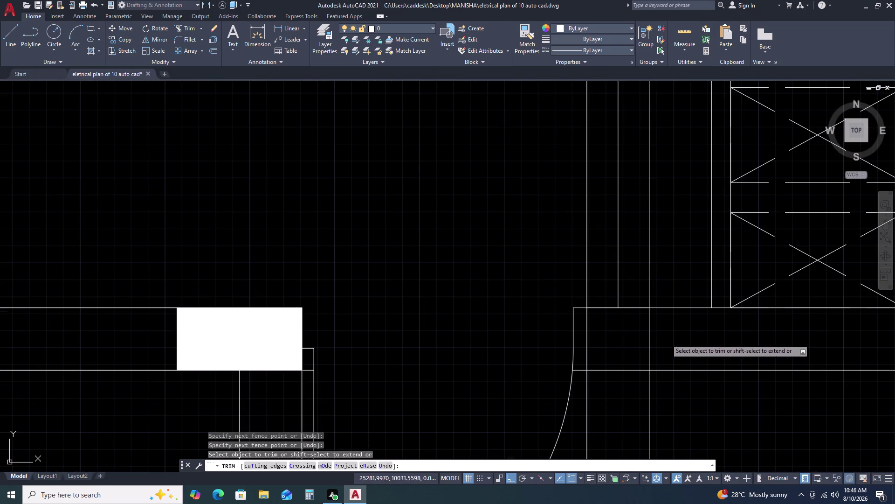
click(606, 381)
click(588, 348)
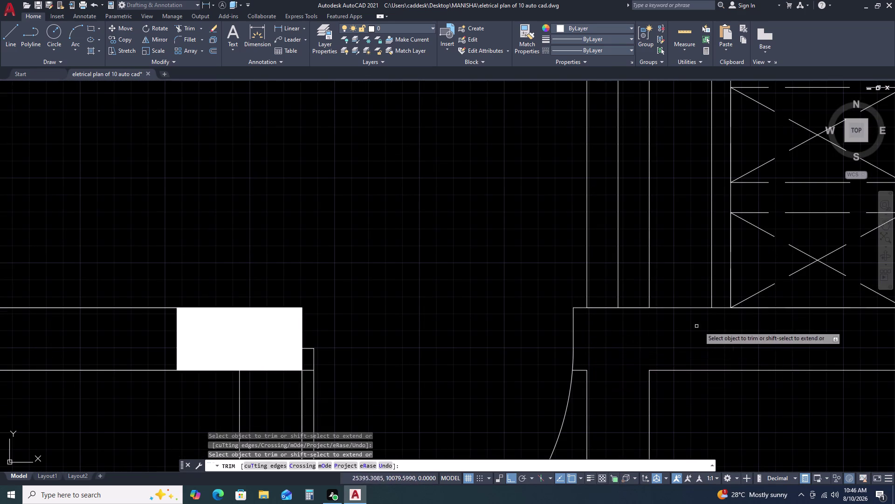
scroll(down, 3)
scroll(down, 3)
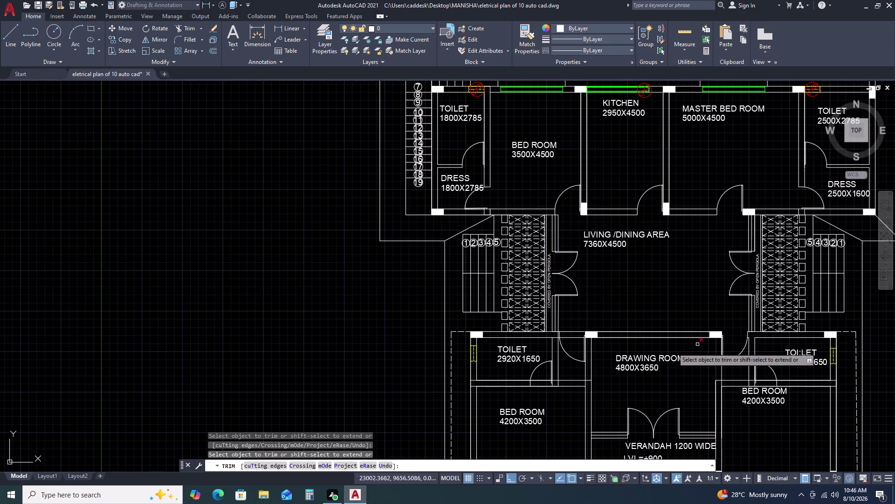
Trim wall segments above the drawing room and fence-cut lines in the door opening.
scroll(up, 3)
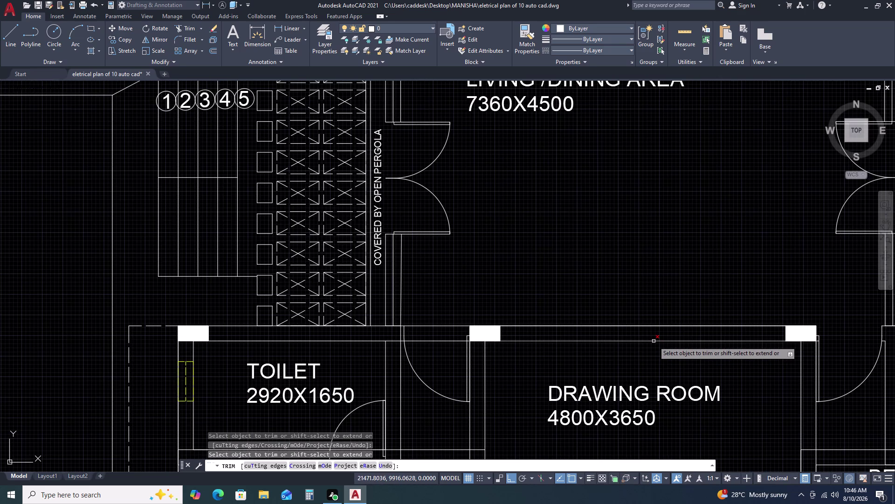
click(654, 341)
click(646, 325)
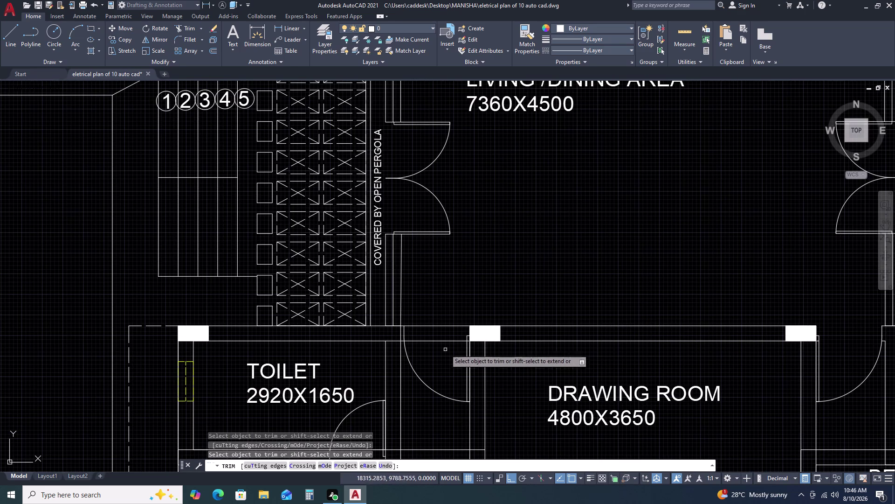
click(439, 311)
click(431, 347)
scroll(up, 3)
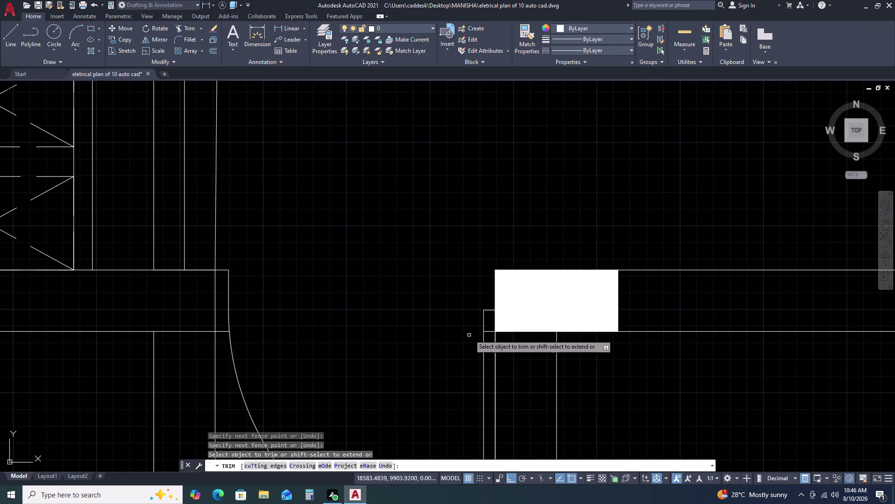
click(491, 329)
click(489, 335)
scroll(down, 3)
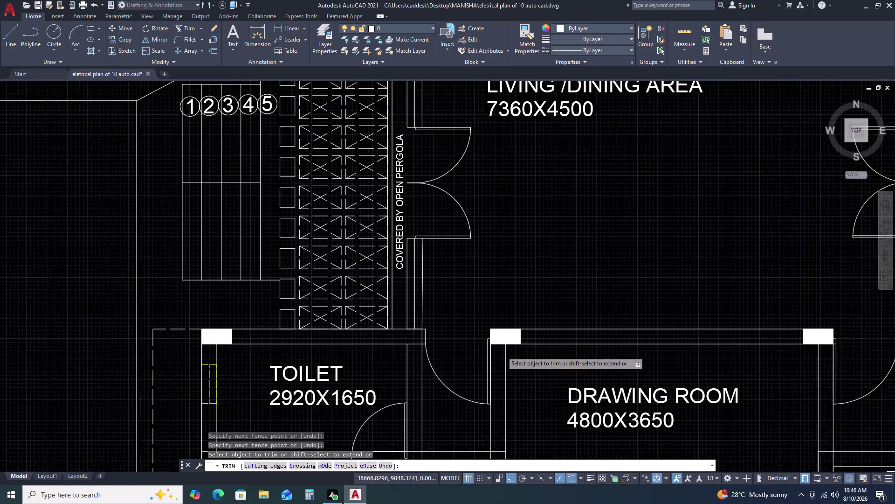
scroll(up, 3)
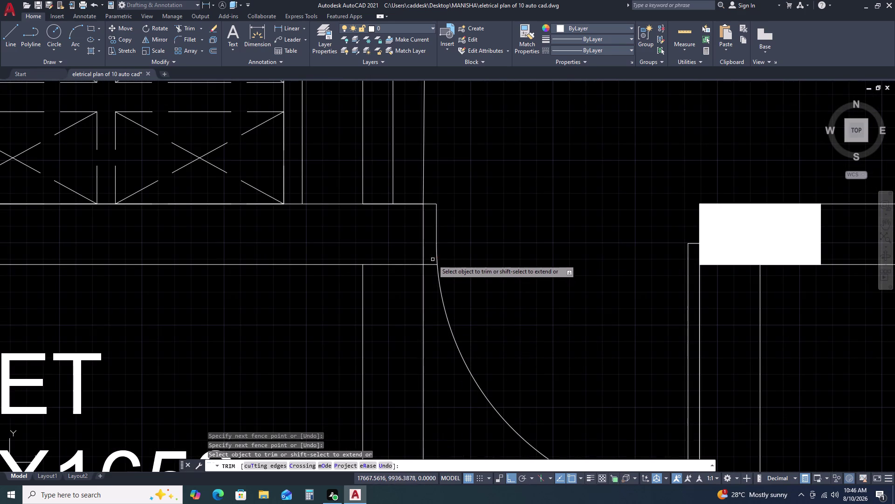
click(433, 259)
click(434, 271)
scroll(down, 3)
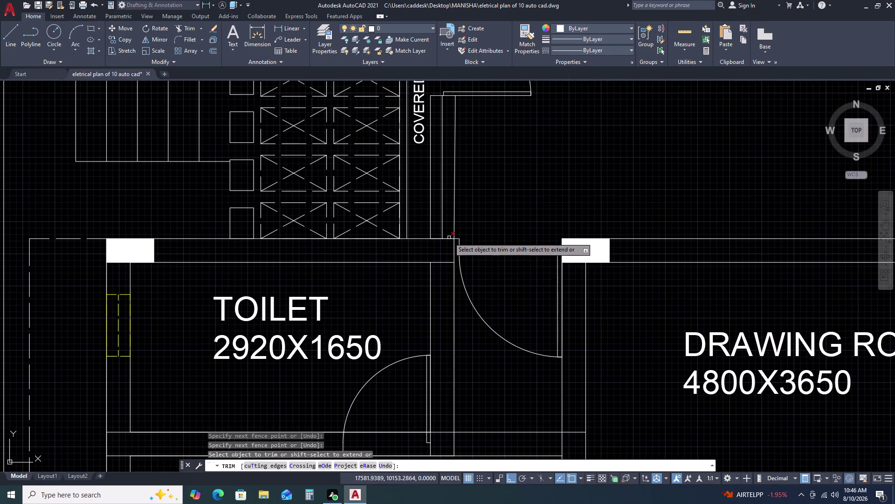
Restart trimming and cut the toilet's top wall segments, undoing the last cut.
click(449, 236)
key(Escape)
key(space)
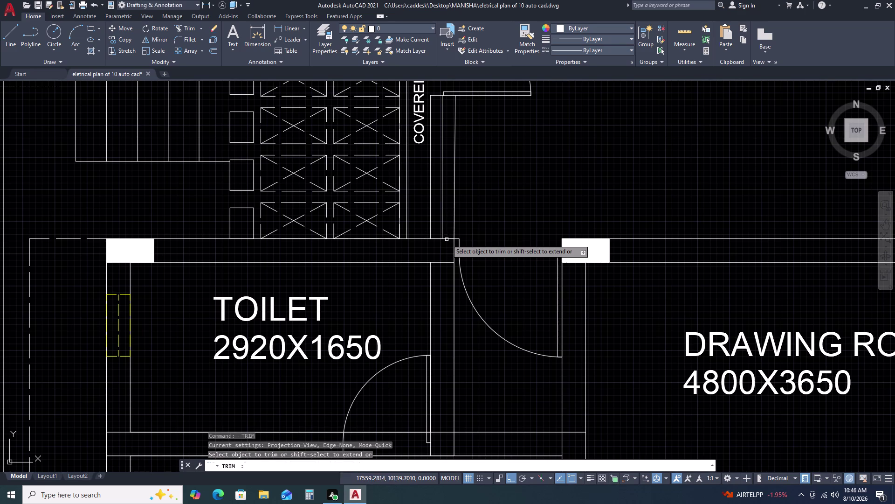
click(450, 237)
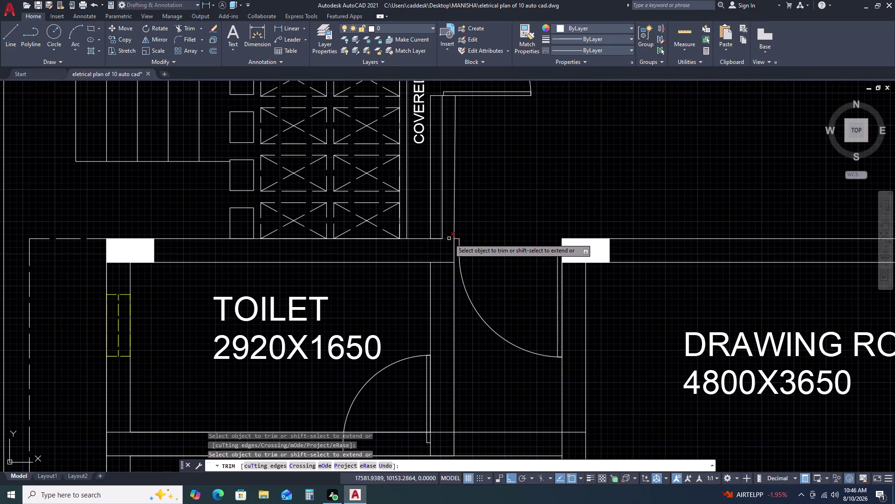
click(437, 239)
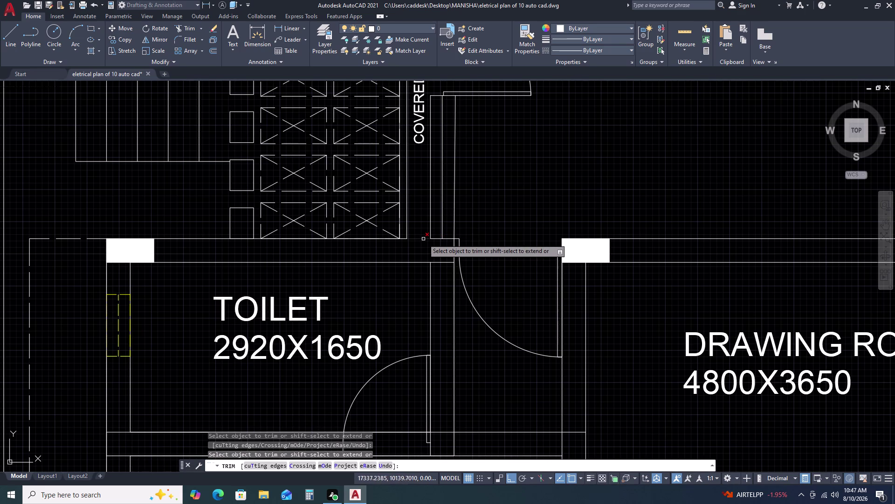
click(424, 238)
scroll(down, 3)
middle_drag(506, 272, 554, 272)
middle_drag(586, 272, 662, 275)
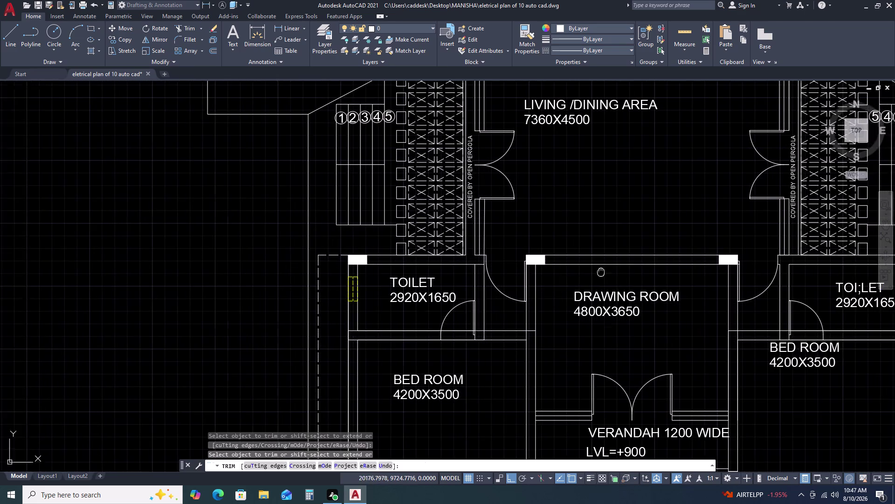
middle_drag(662, 275, 662, 275)
scroll(up, 3)
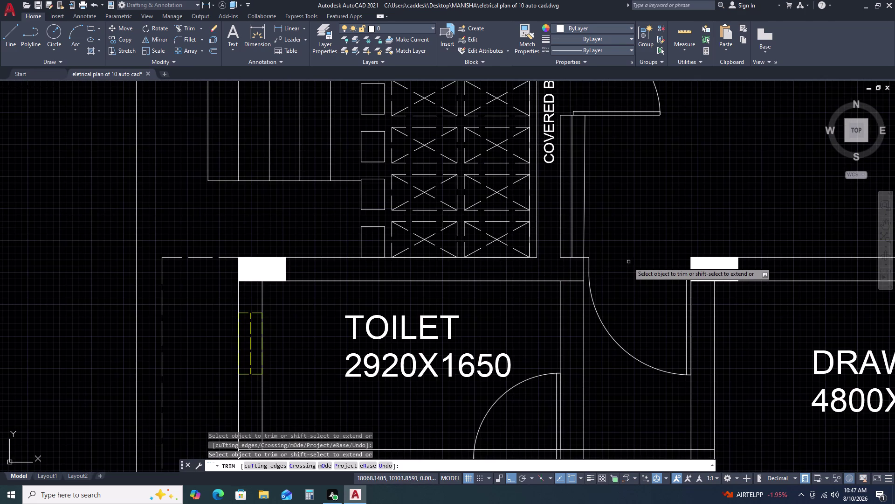
key(ctrl+z)
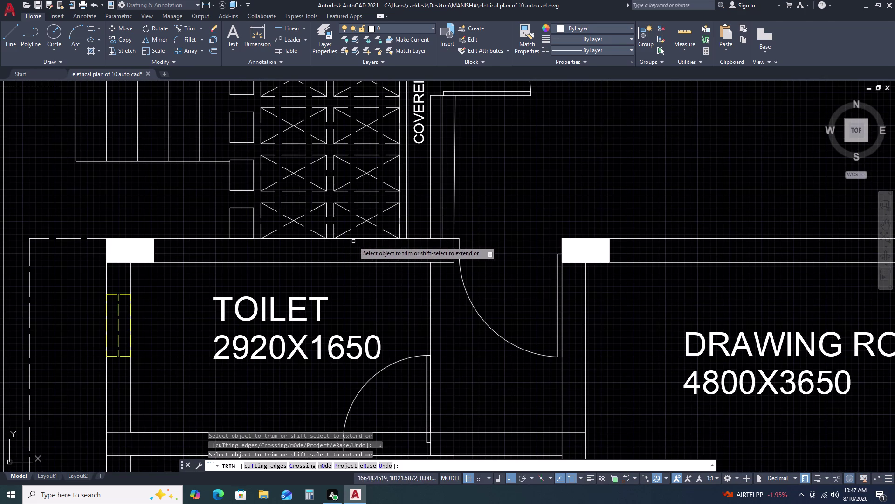
Trim the toilet's top wall segments again, plus its left wall lines.
click(355, 238)
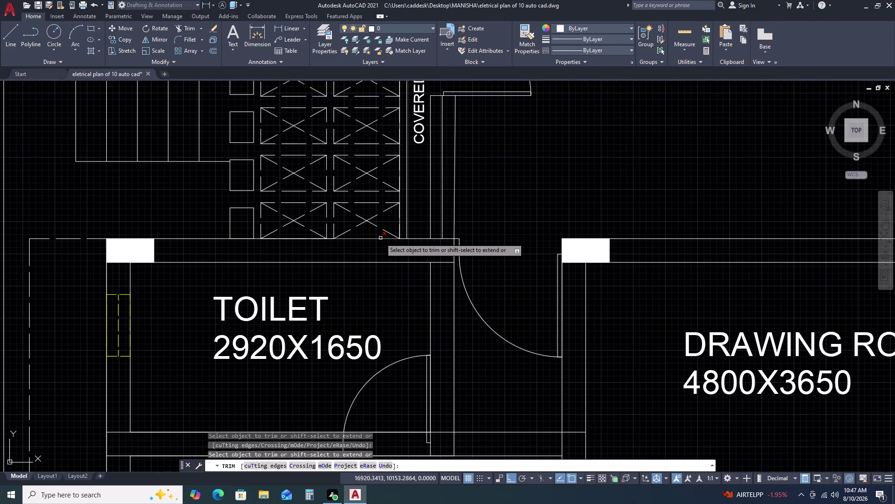
click(380, 238)
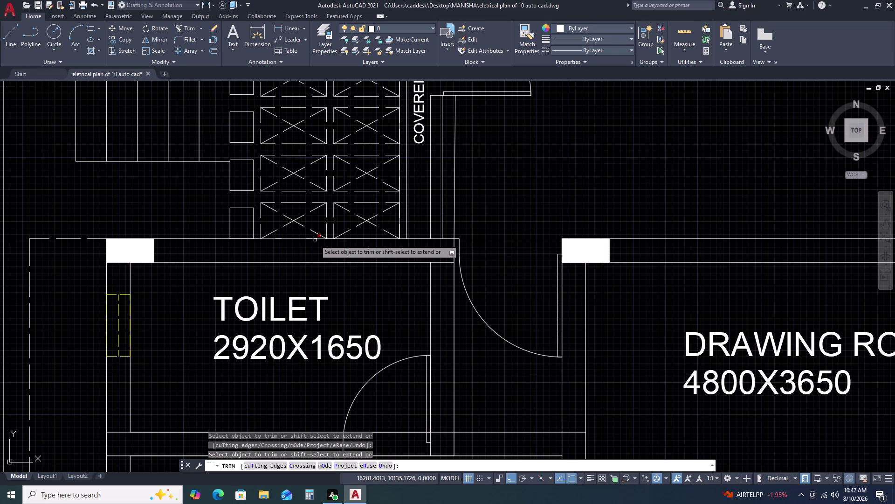
click(315, 240)
click(310, 240)
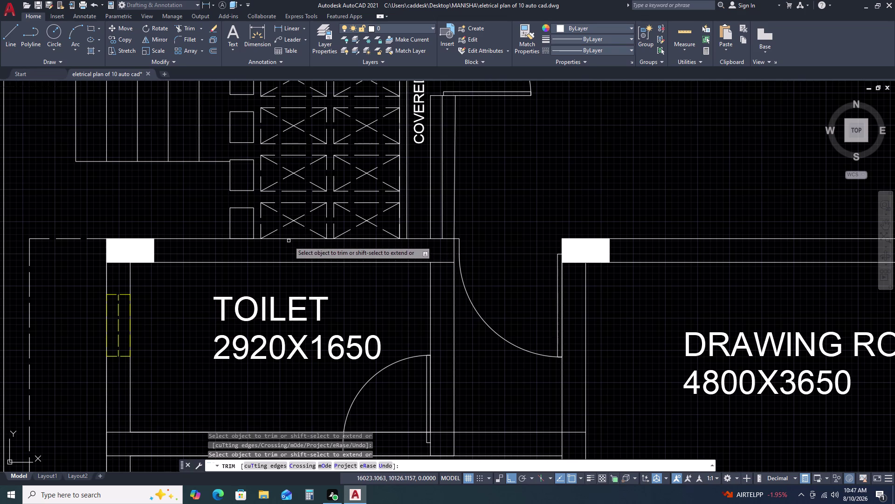
scroll(down, 3)
scroll(up, 3)
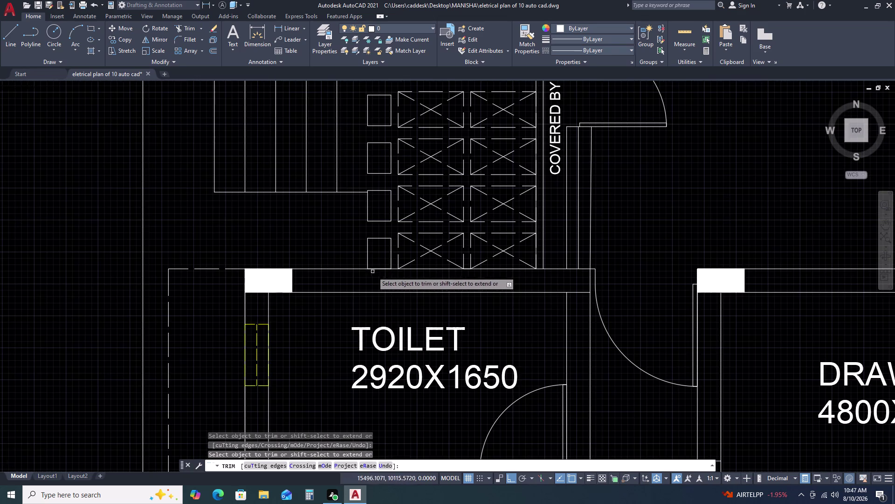
click(376, 269)
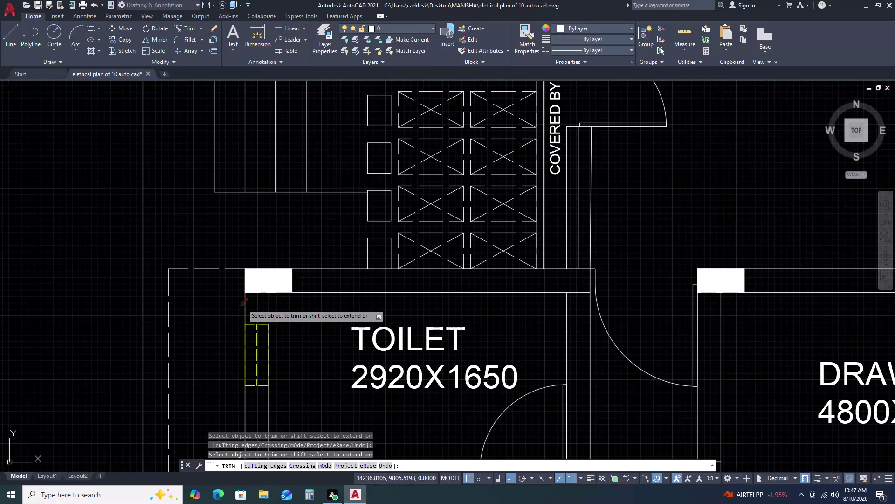
click(246, 307)
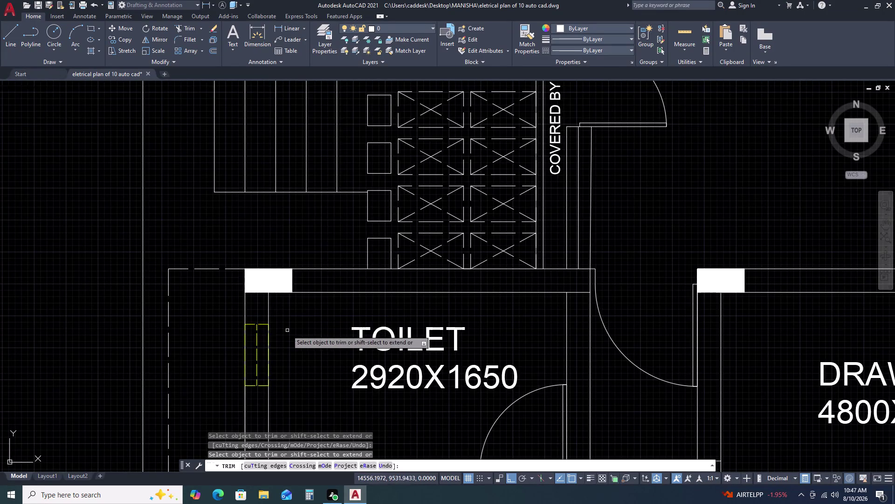
scroll(down, 3)
scroll(up, 3)
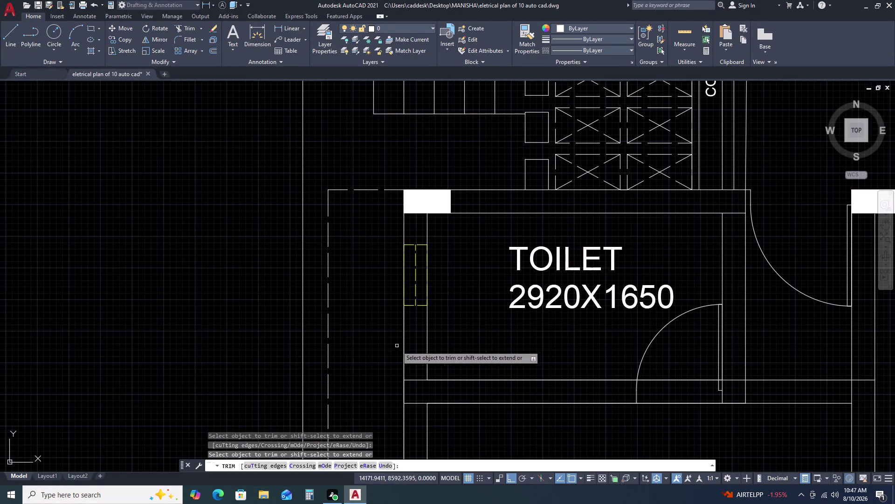
click(405, 340)
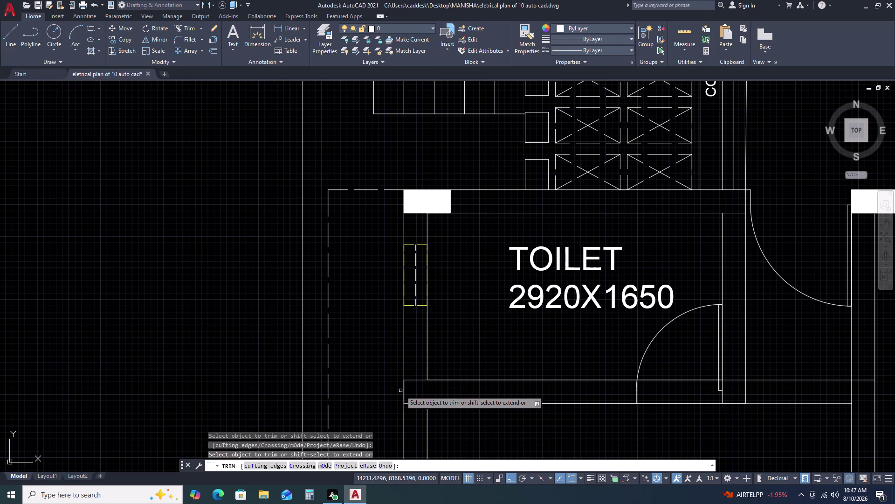
click(403, 392)
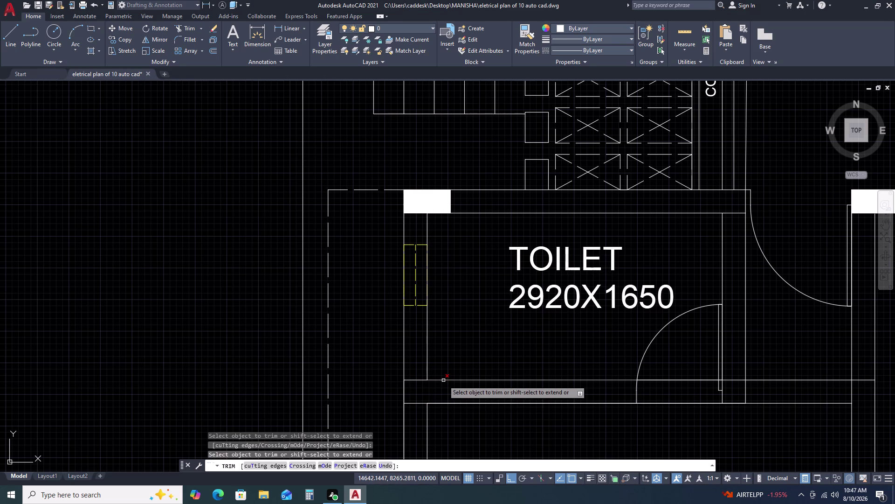
Fence-trim the toilet's bottom wall lines across its door opening, then end trimming.
click(443, 380)
click(419, 374)
click(418, 388)
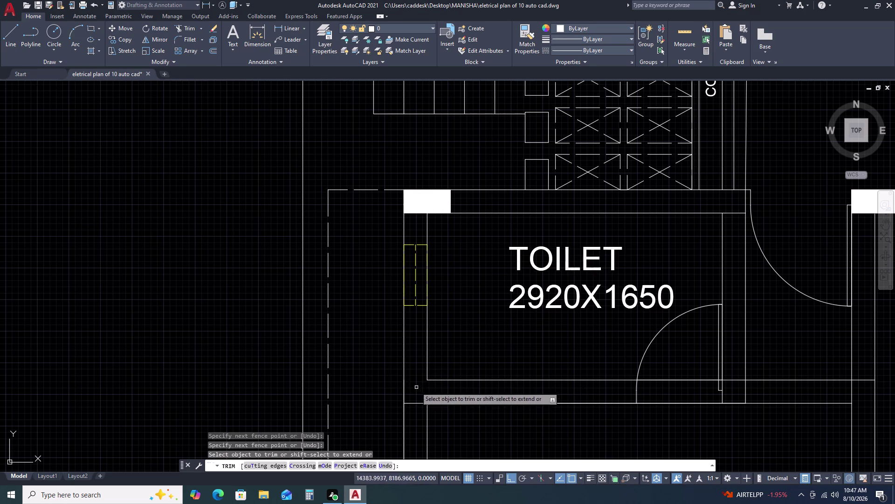
click(689, 380)
click(680, 375)
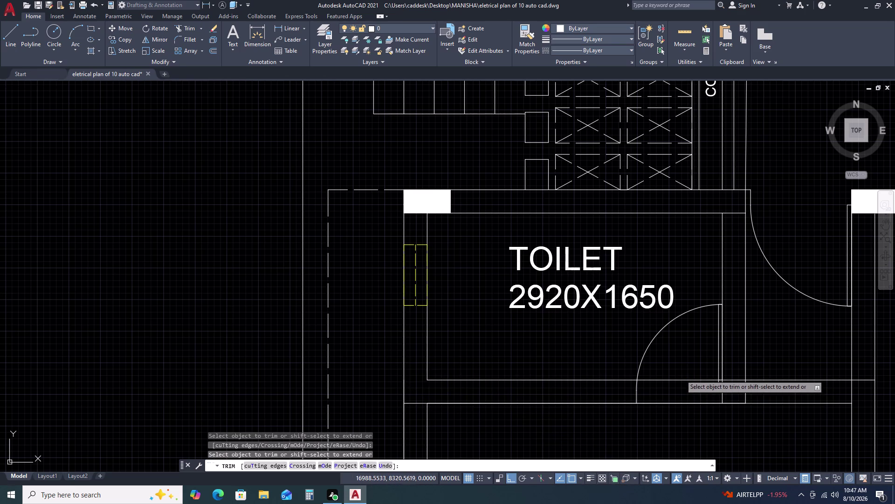
click(677, 389)
click(676, 403)
click(679, 391)
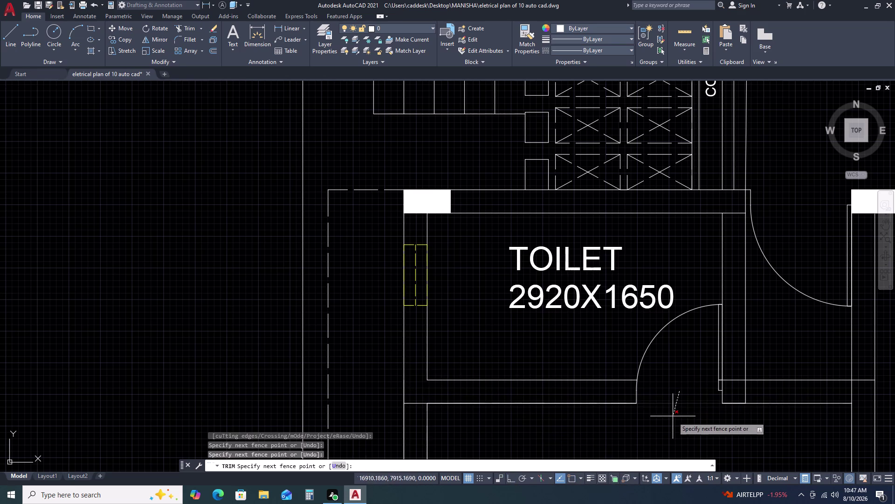
click(674, 417)
click(620, 403)
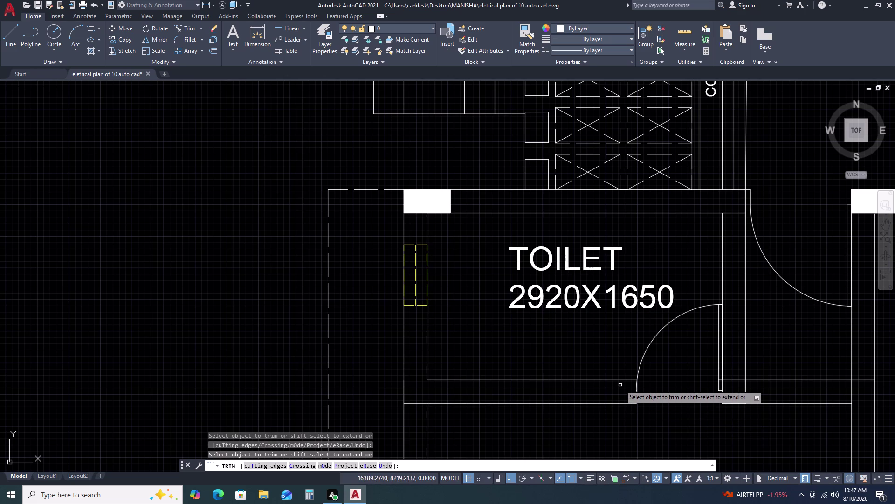
click(621, 381)
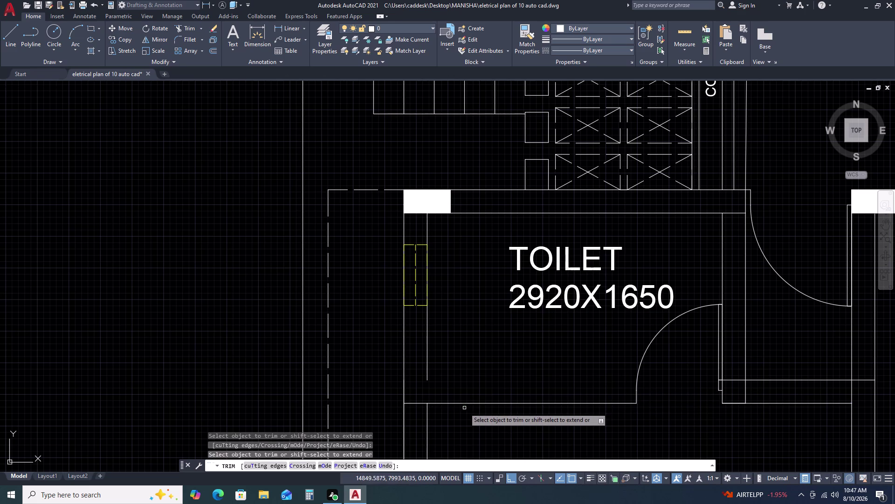
key(ctrl+z)
key(Escape)
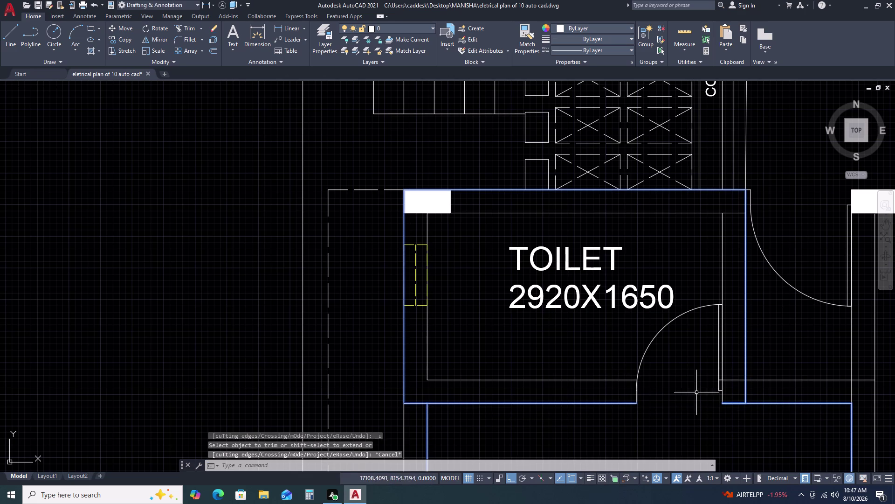
Select the wall below the toilet to confirm it is an open polyline.
key(Escape)
key(Escape)
middle_drag(756, 416, 681, 378)
click(693, 302)
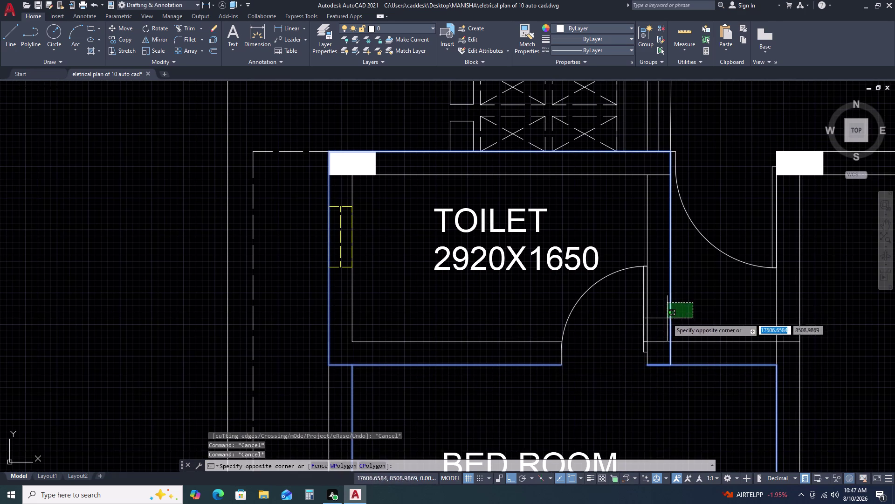
click(667, 318)
key(Escape)
key(Escape)
key(Escape)
click(729, 358)
click(693, 386)
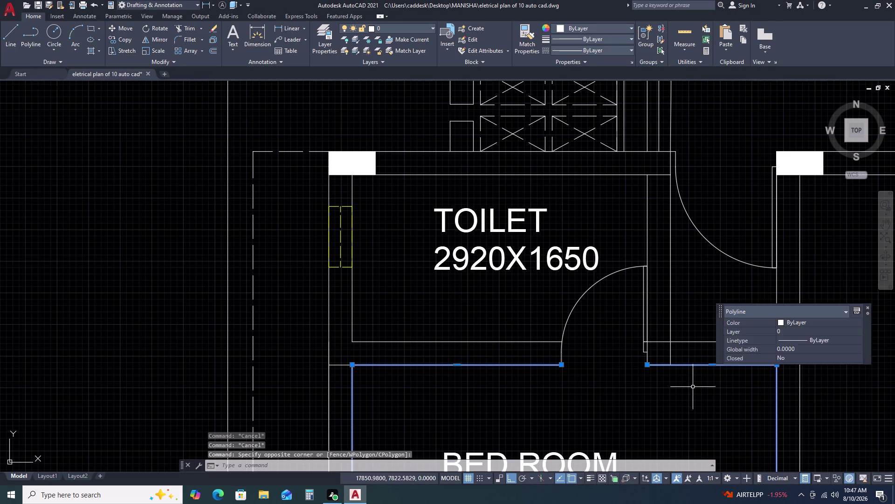
key(Escape)
Try a trim cut at the toilet door opening, then cancel it.
scroll(down, 3)
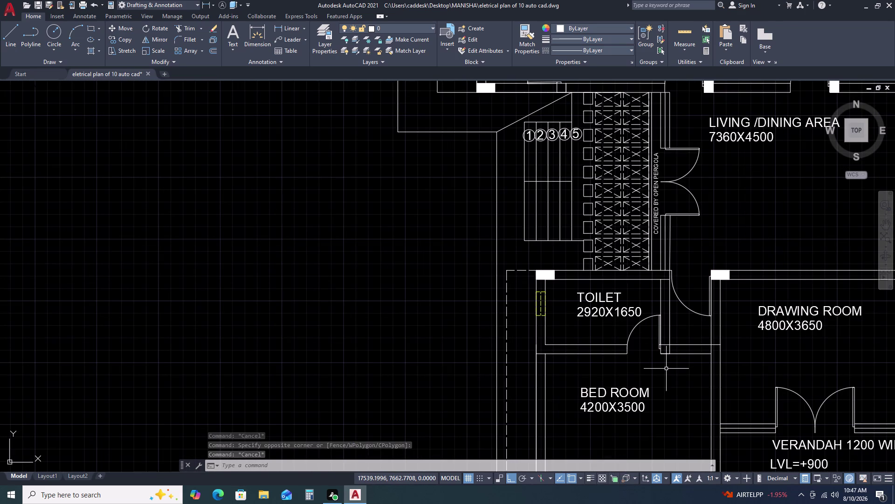
scroll(up, 3)
scroll(up, 3)
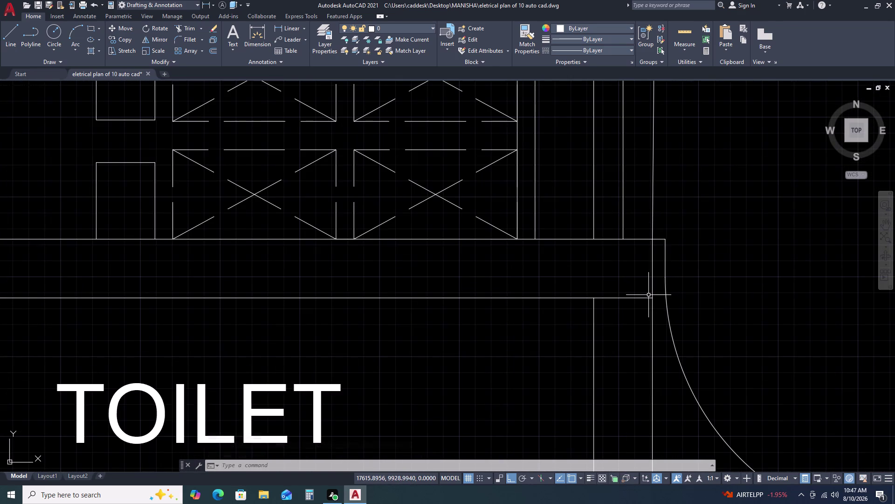
text(TR)
key(space)
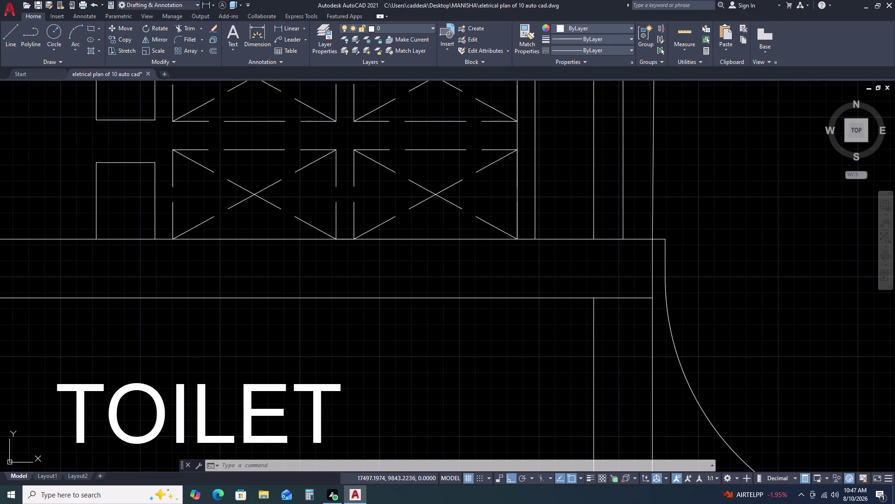
click(628, 275)
click(625, 335)
key(Escape)
Pan to the toilet door opening beside the bed room and restart TR.
scroll(down, 3)
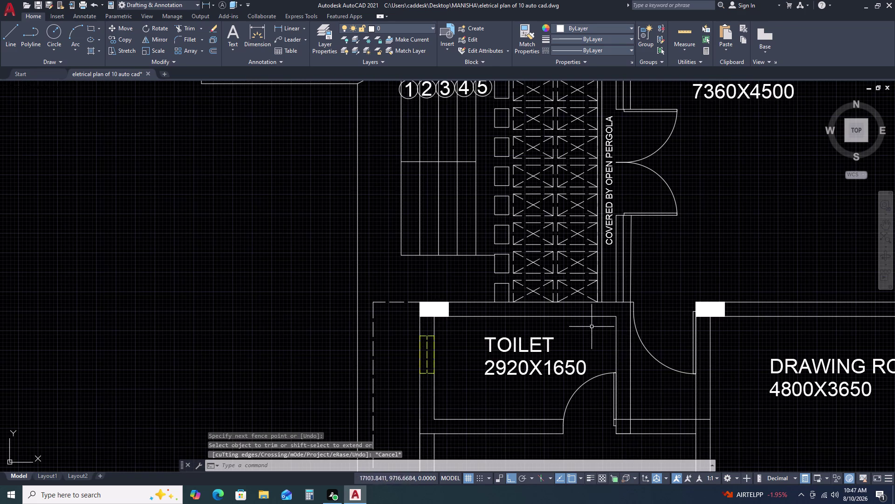
scroll(down, 3)
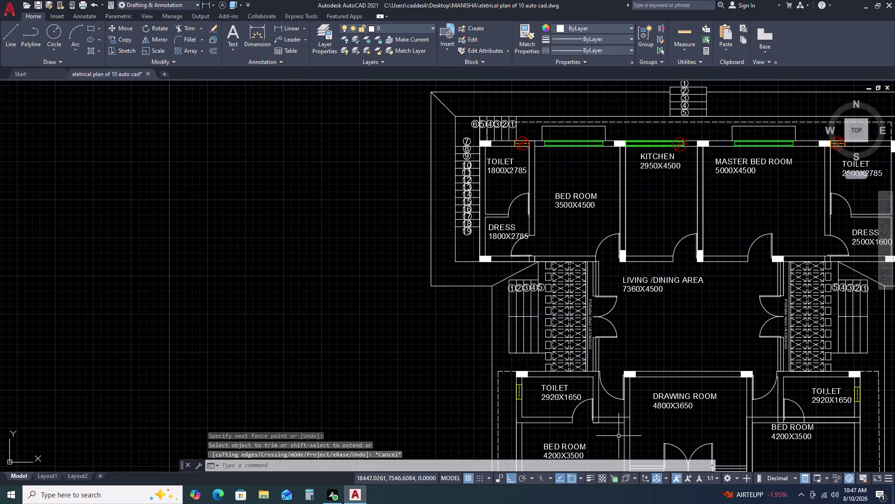
middle_drag(618, 436, 630, 334)
text(TR)
key(space)
scroll(up, 3)
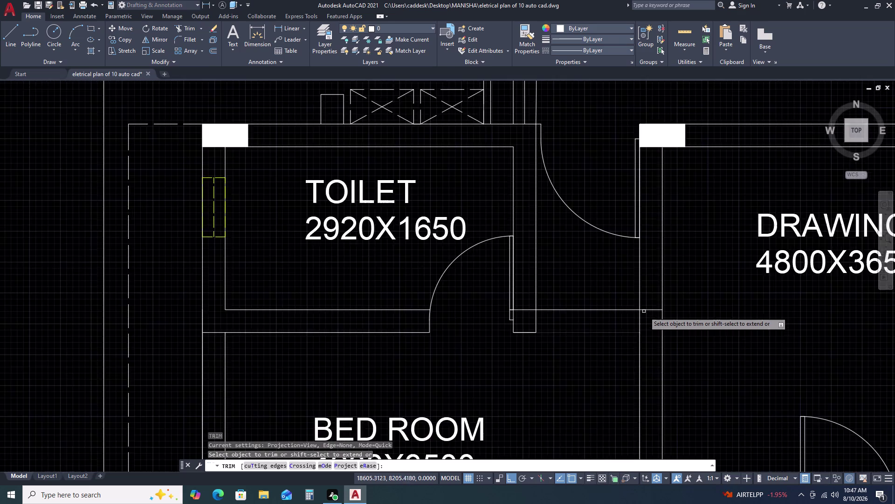
Trim the wall lines below the left toilet door, fencing across the door lines.
scroll(up, 3)
click(662, 258)
click(668, 344)
scroll(down, 3)
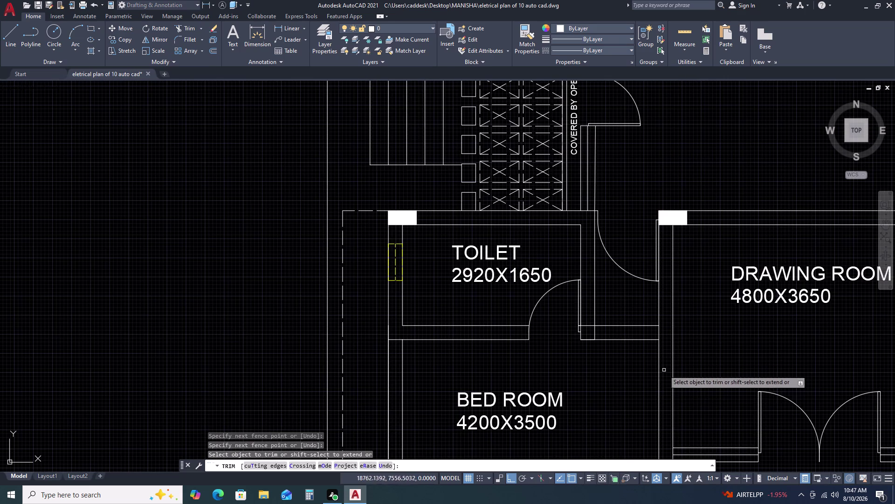
scroll(up, 3)
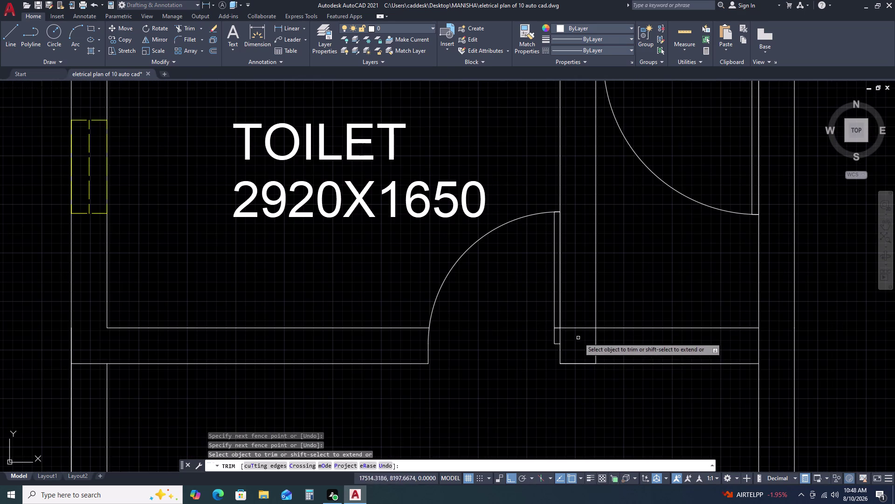
scroll(down, 3)
click(657, 321)
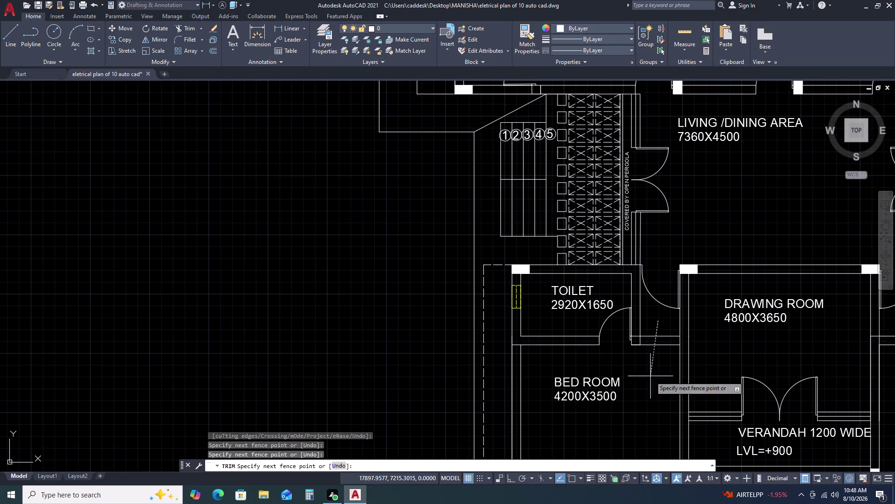
click(650, 376)
scroll(up, 3)
Trim the jamb lines and leftover wall line at the left toilet door.
click(623, 326)
click(615, 345)
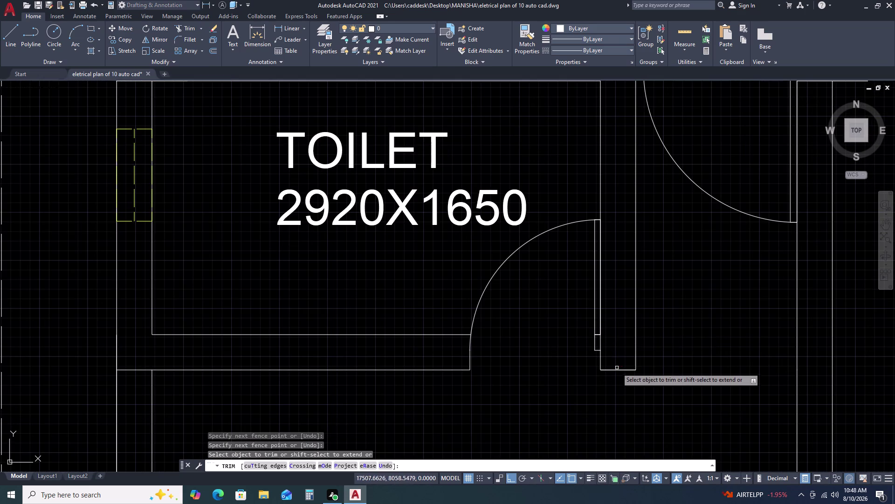
click(617, 369)
scroll(up, 3)
double_click(599, 297)
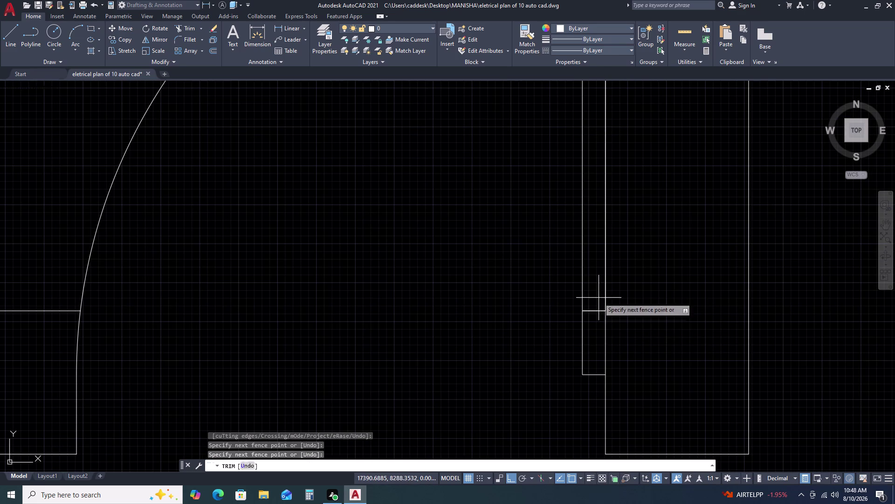
click(595, 336)
scroll(down, 3)
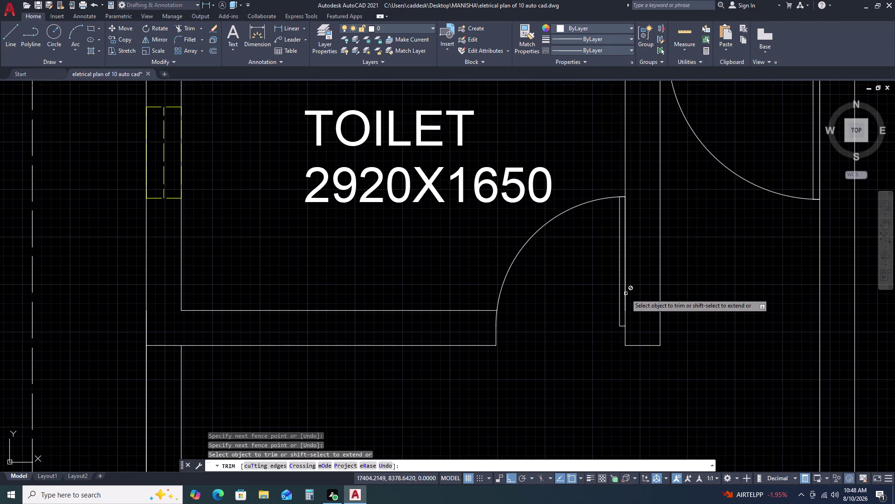
click(626, 293)
scroll(down, 3)
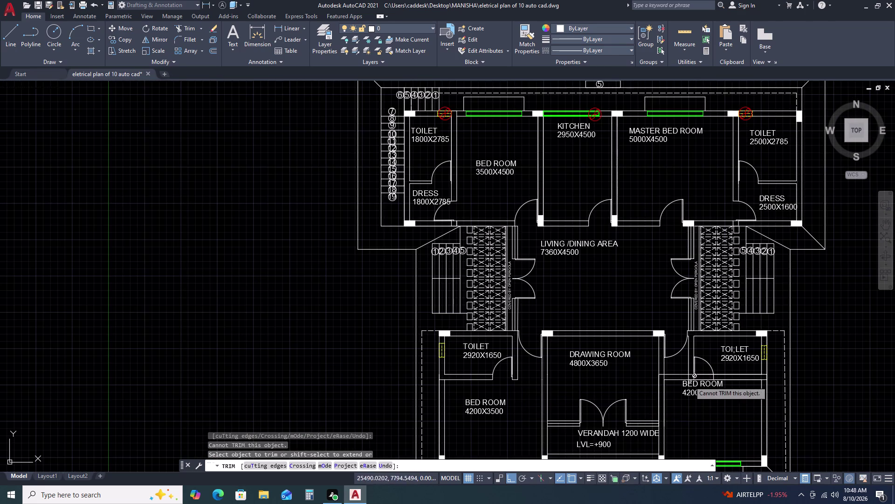
scroll(up, 3)
Trim the lines near the right bed room and beside the DRAWING ROOM.
click(704, 352)
click(686, 449)
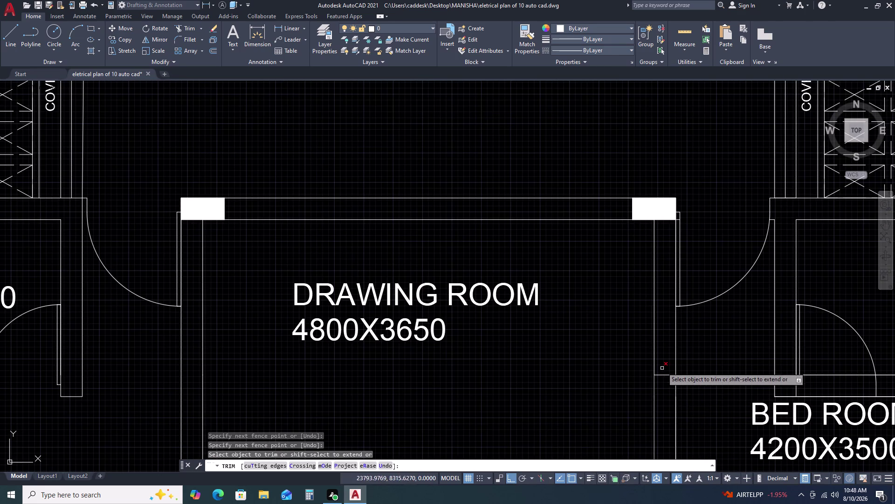
click(668, 361)
click(668, 404)
scroll(down, 3)
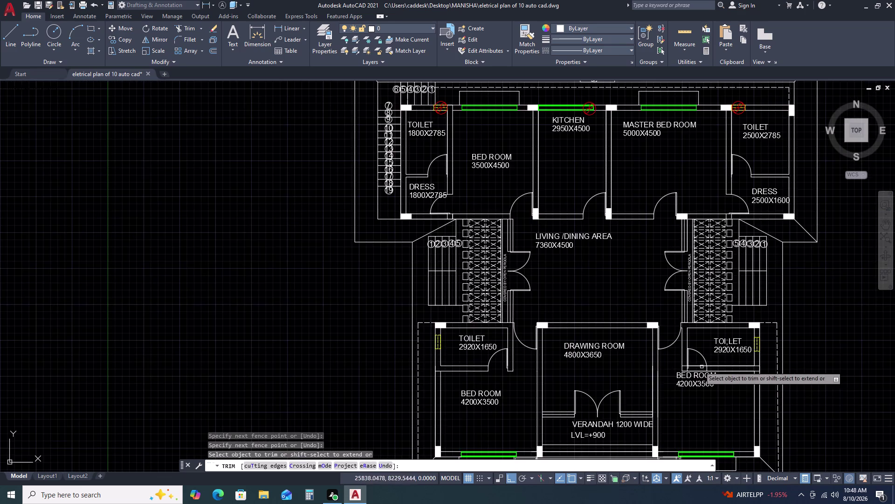
Fence-trim the remaining wall lines near the right bed room.
scroll(up, 3)
scroll(up, 3)
click(628, 285)
click(617, 330)
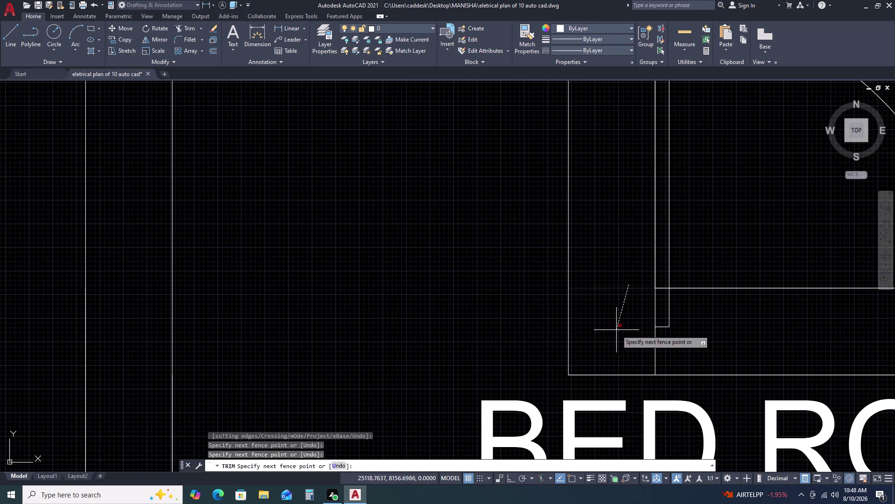
click(725, 285)
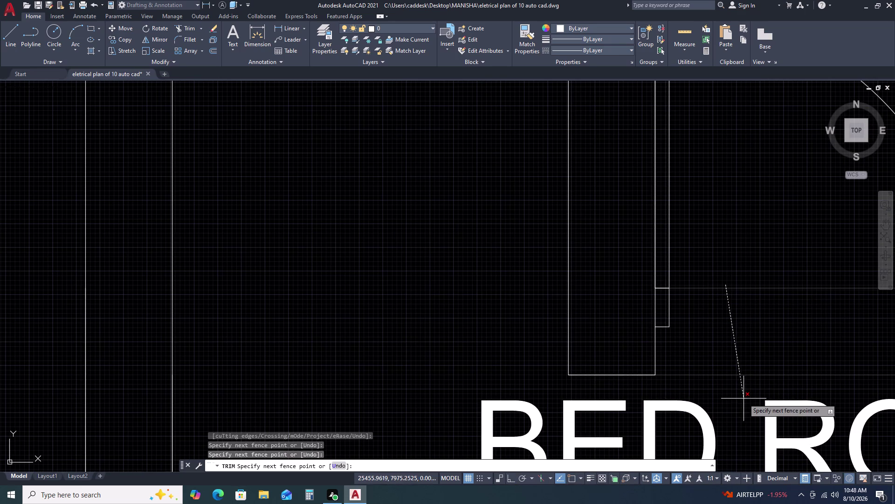
click(744, 398)
scroll(down, 3)
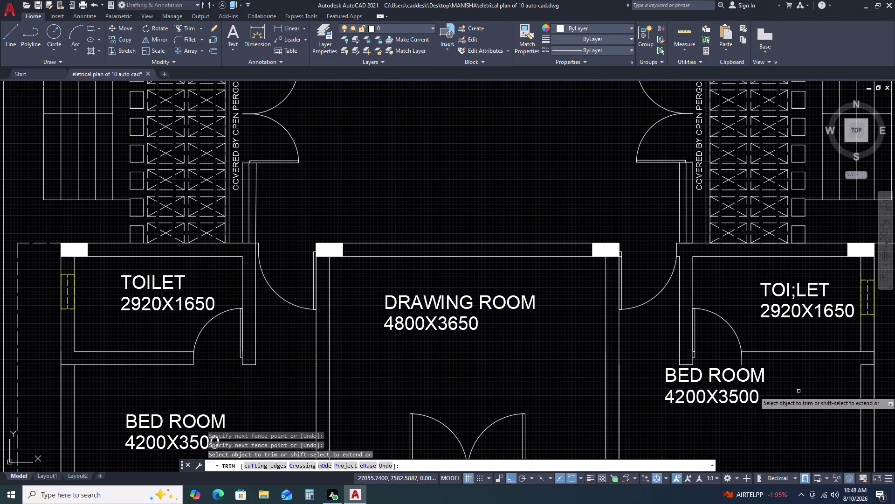
Undo the wrong trim with Ctrl+Z, then trim the wall pieces at the right toilet door.
key(ctrl+z)
scroll(down, 3)
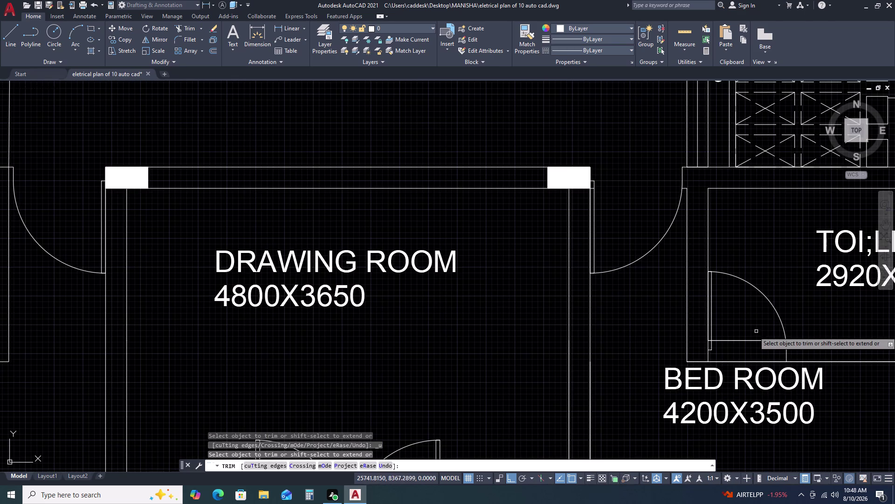
click(750, 342)
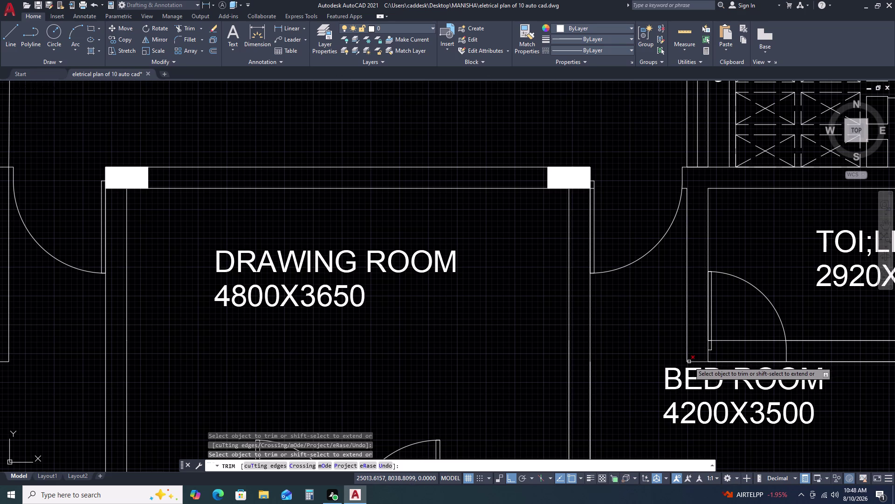
scroll(down, 3)
middle_drag(761, 353, 739, 344)
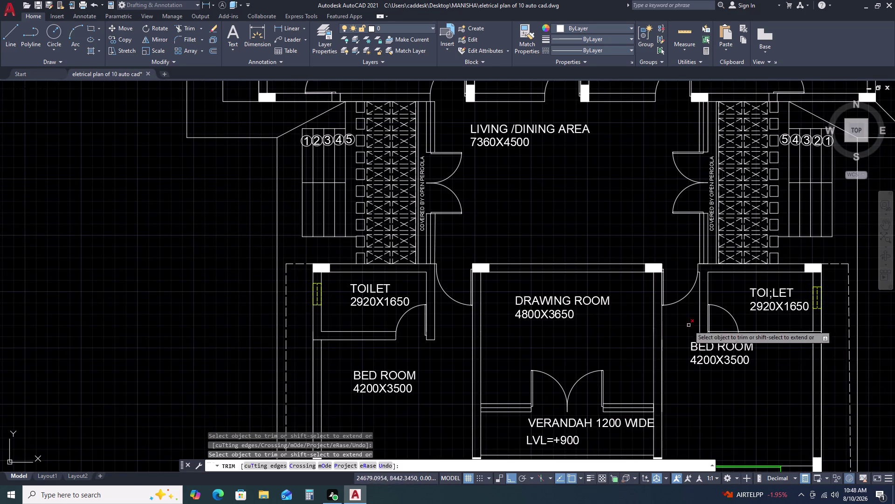
scroll(up, 3)
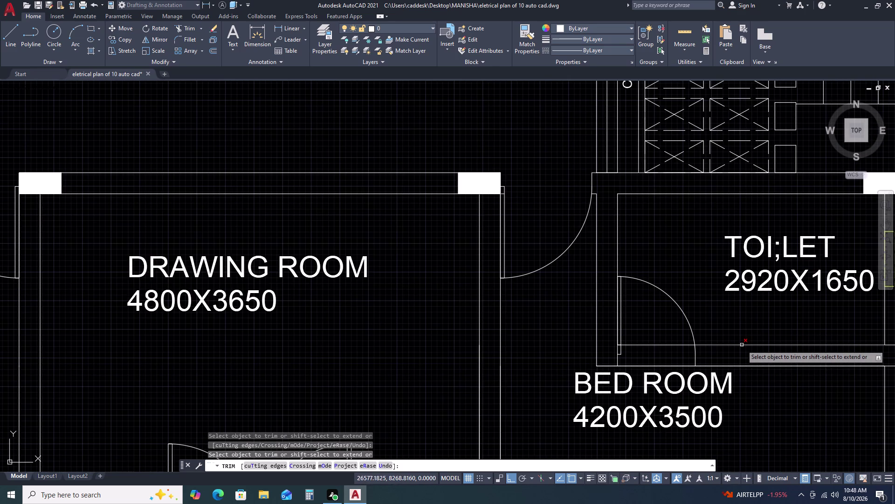
click(742, 344)
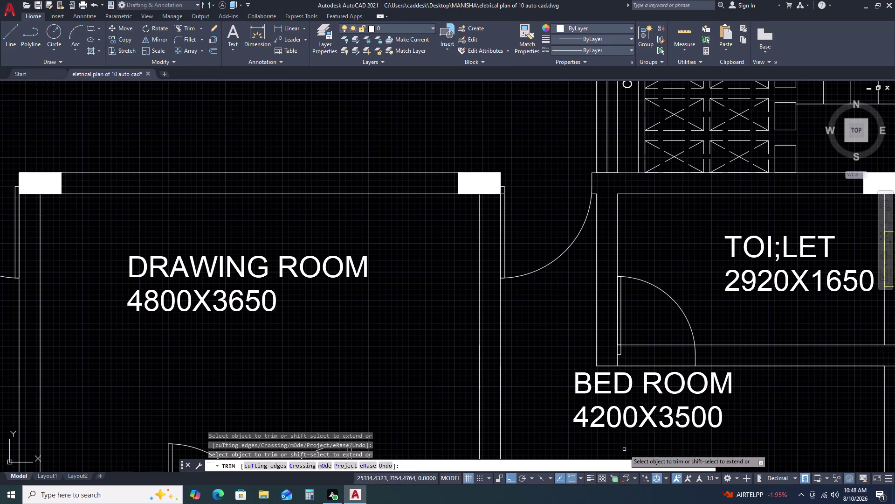
Fence and trim the wall line pieces across the bedroom door opening.
scroll(up, 3)
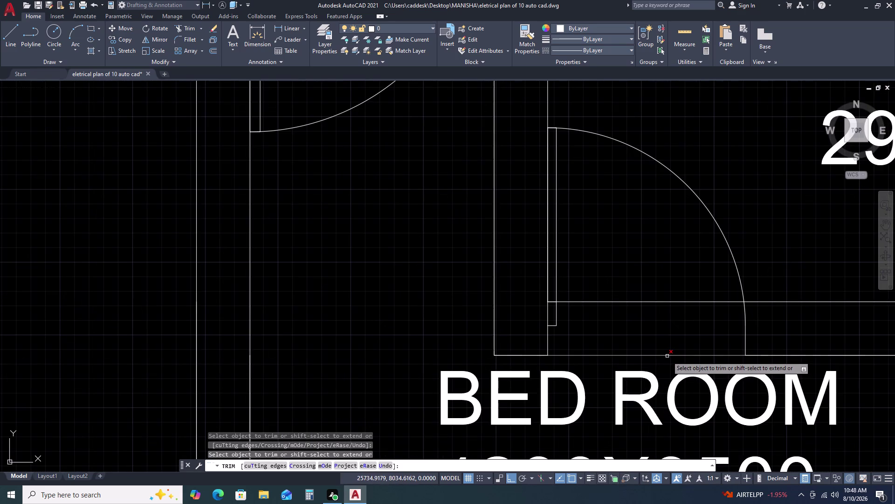
click(668, 355)
click(657, 272)
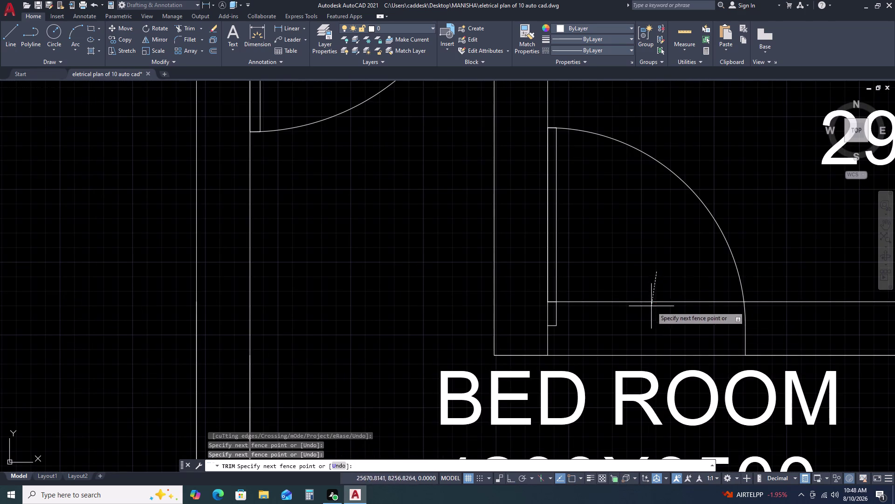
click(649, 315)
click(645, 354)
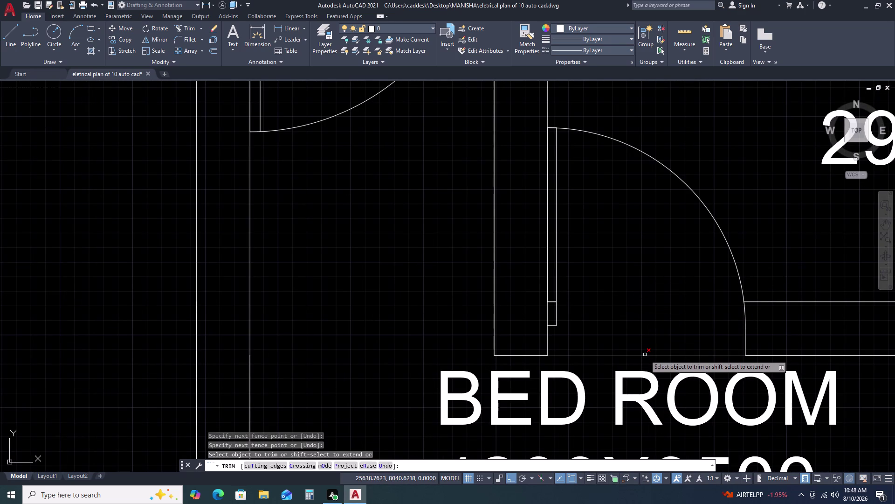
scroll(up, 3)
click(552, 298)
click(547, 324)
scroll(down, 3)
scroll(down, 3)
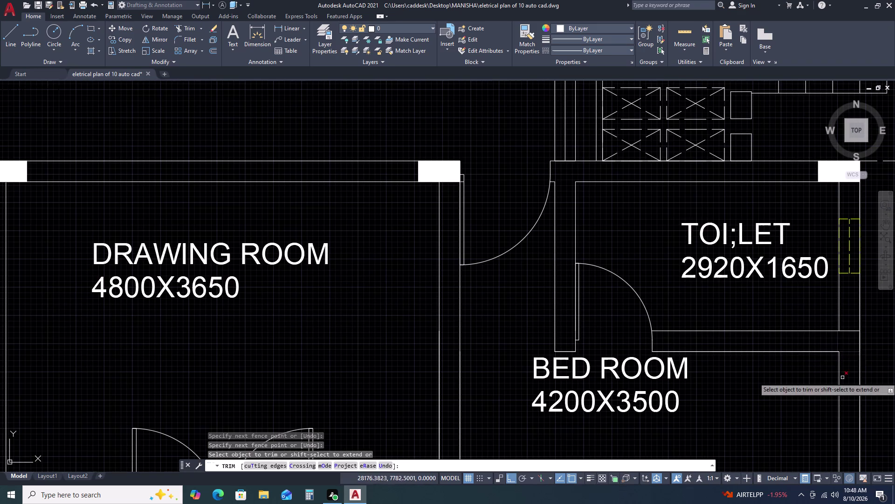
Fence-trim the leftover wall line pieces along the toilet wall.
middle_drag(842, 379, 764, 353)
middle_drag(757, 352, 743, 350)
scroll(up, 3)
click(767, 266)
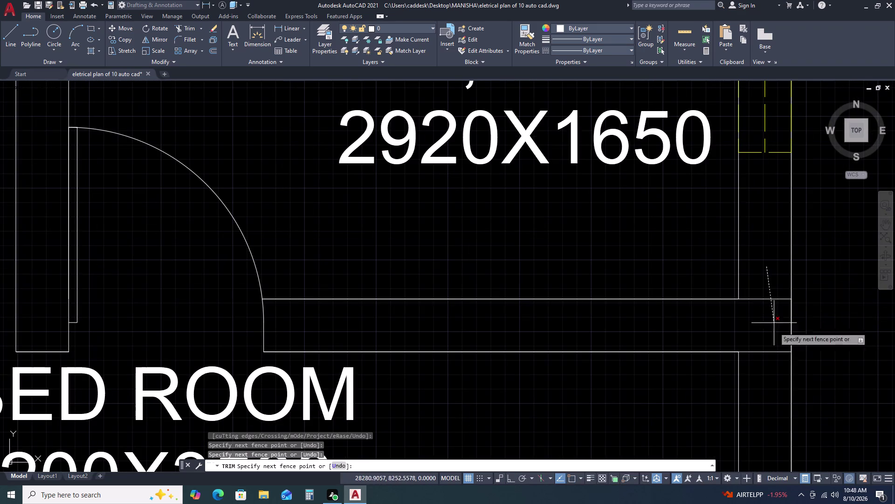
click(775, 378)
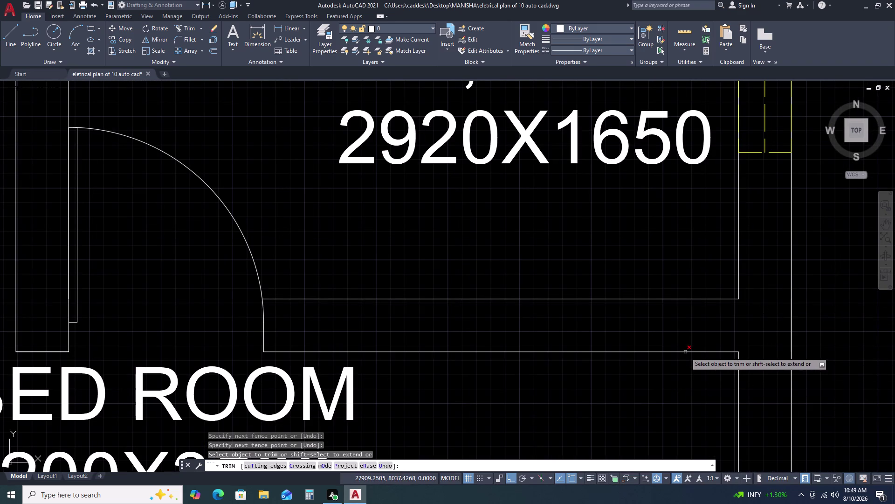
click(685, 352)
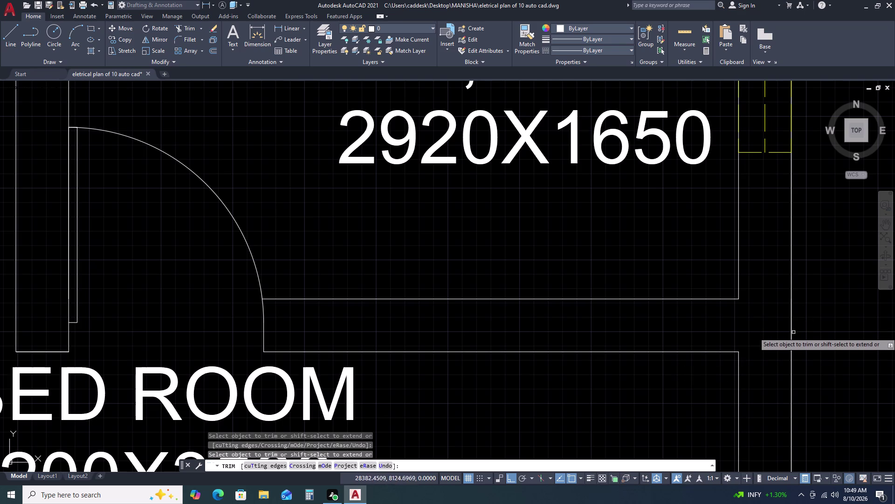
click(792, 339)
scroll(down, 3)
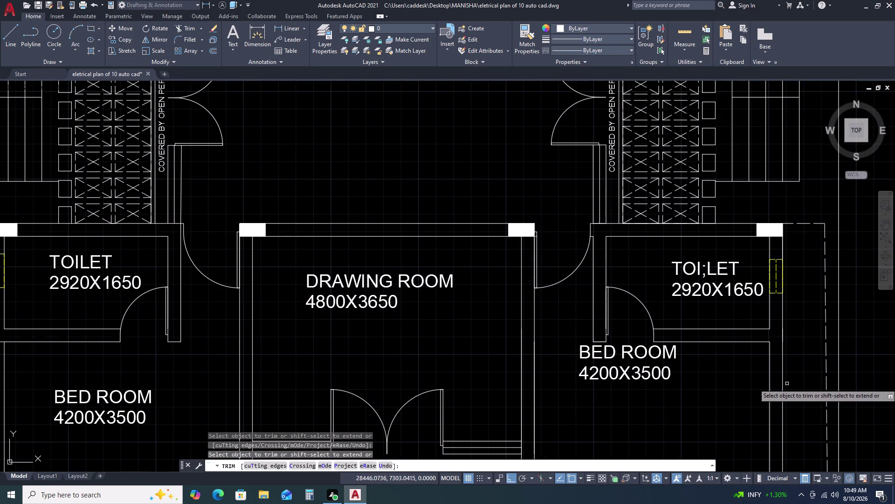
Trim wall lines near the right toilet, right bedroom, pergola edge and toilet top.
click(783, 337)
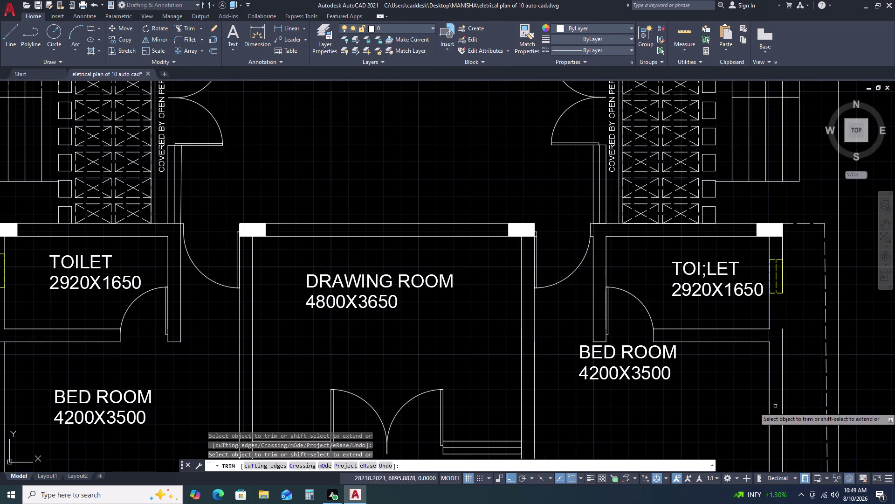
click(783, 251)
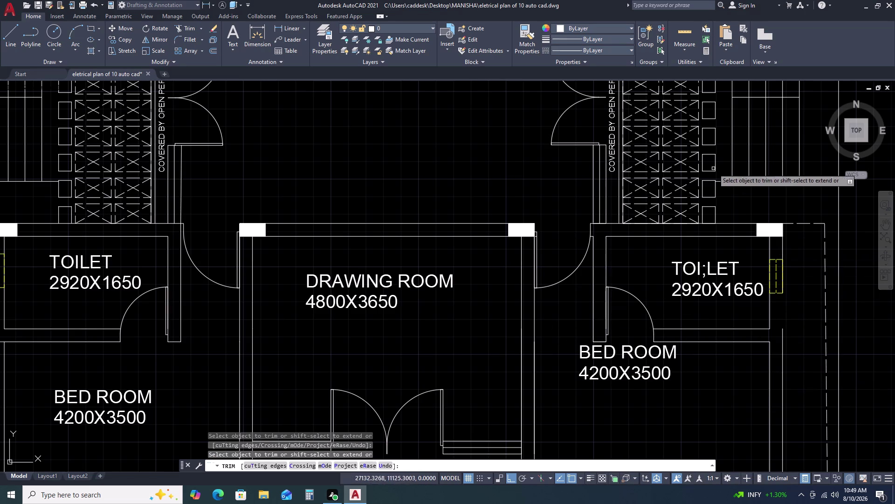
click(689, 223)
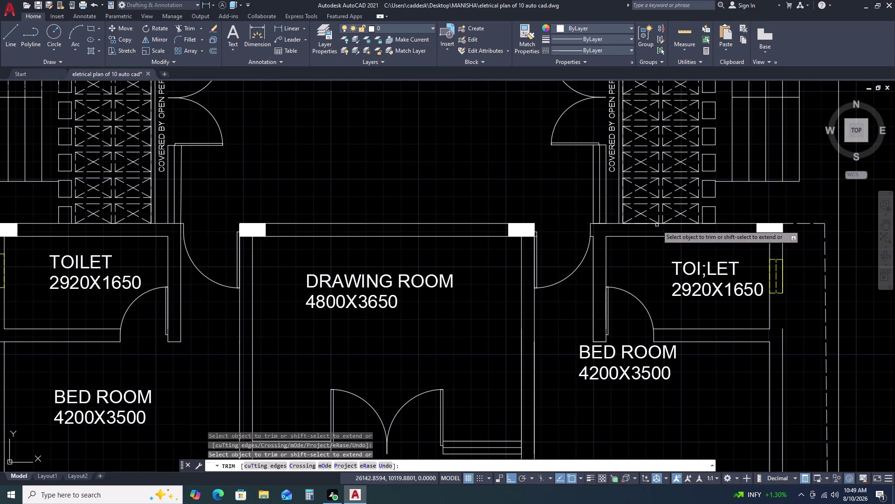
click(648, 223)
scroll(down, 3)
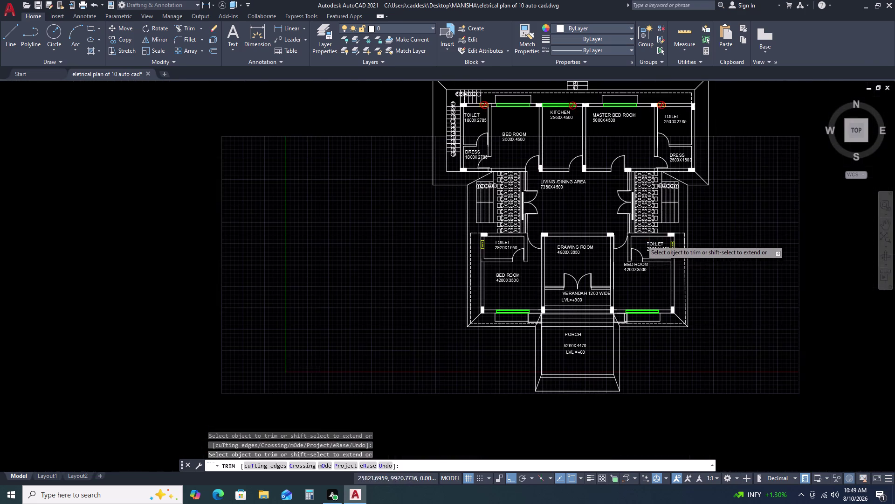
scroll(up, 3)
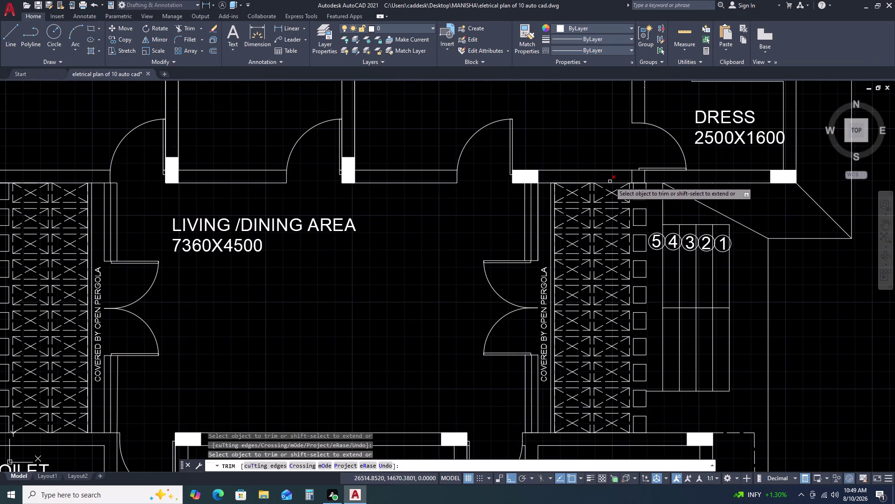
Trim wall lines at the living area door, stair landing and above the pergola.
click(610, 182)
click(638, 183)
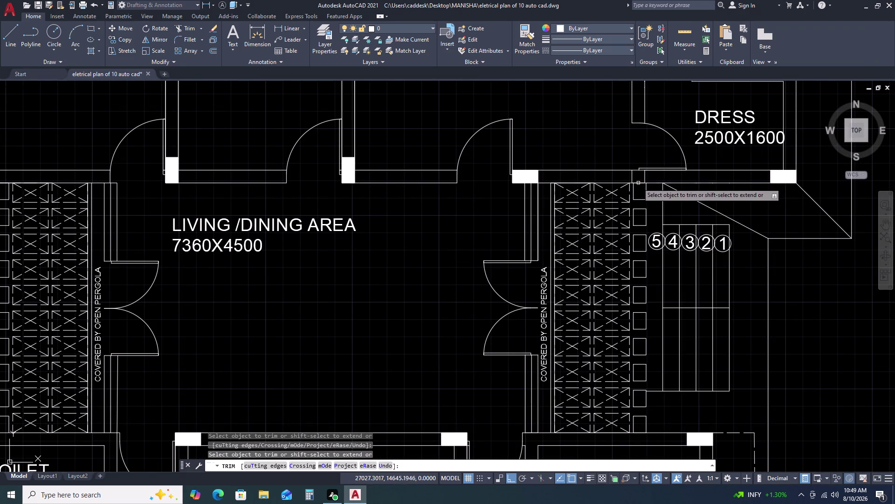
click(577, 184)
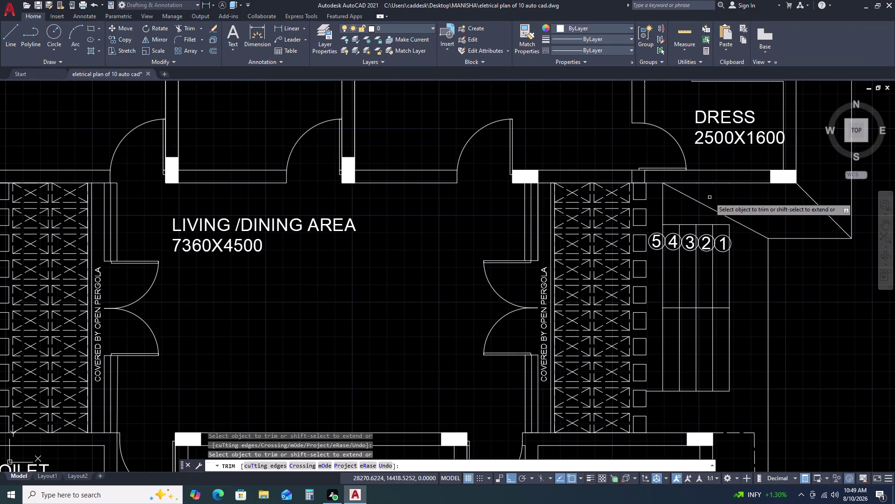
scroll(up, 3)
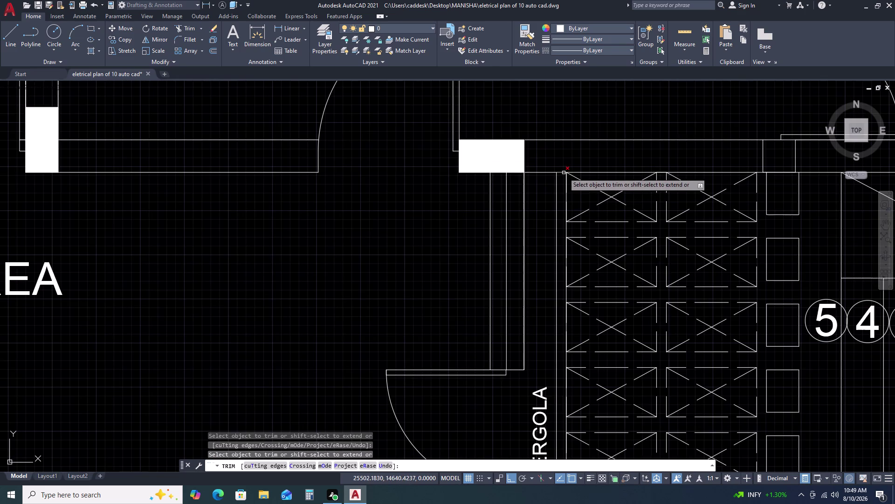
click(564, 173)
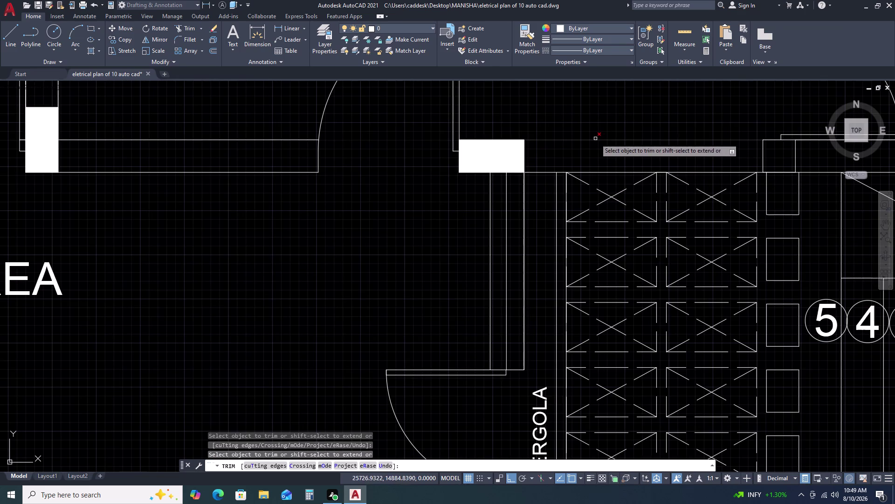
scroll(down, 3)
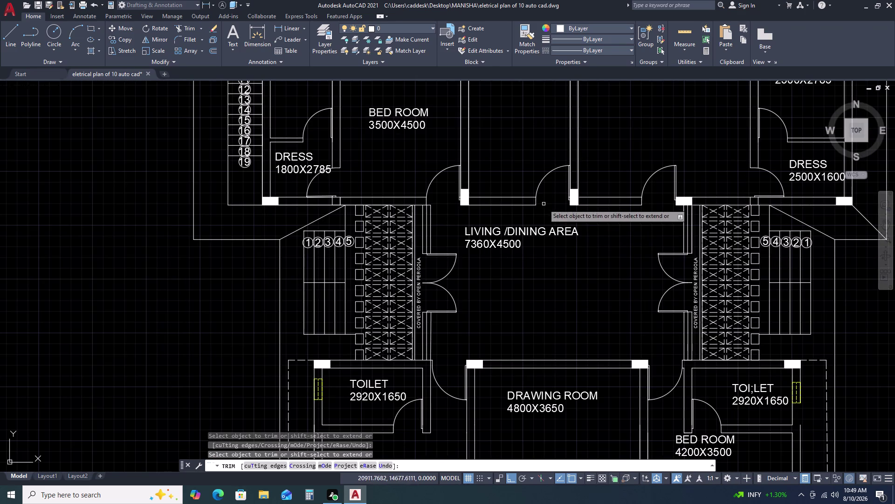
scroll(down, 3)
scroll(up, 3)
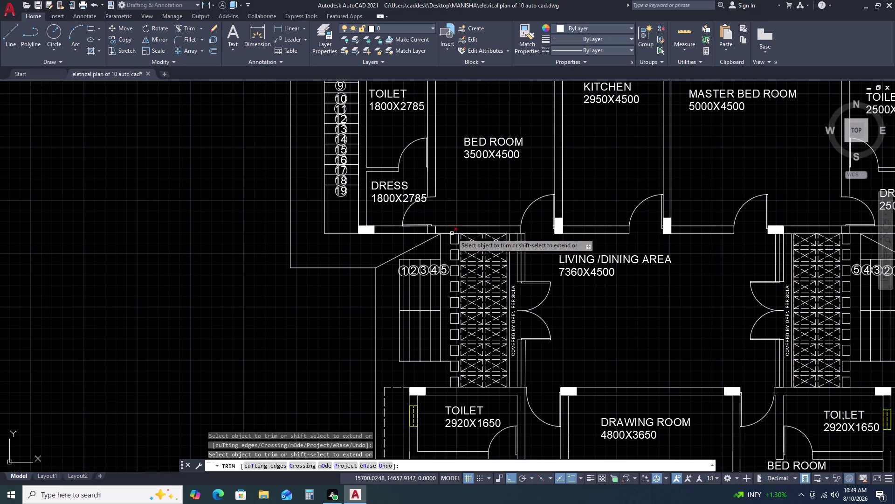
scroll(up, 3)
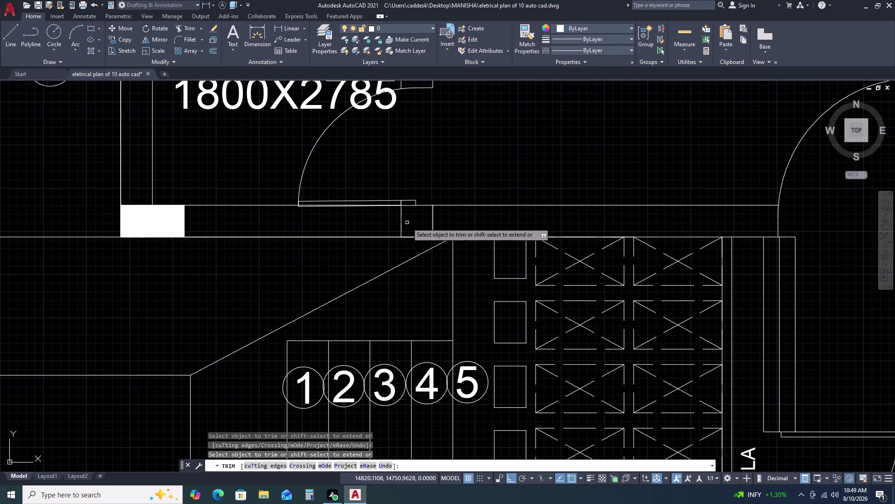
Trim the wall lines across the dress room opening and at its door jamb.
click(407, 222)
double_click(382, 217)
scroll(up, 3)
scroll(up, 3)
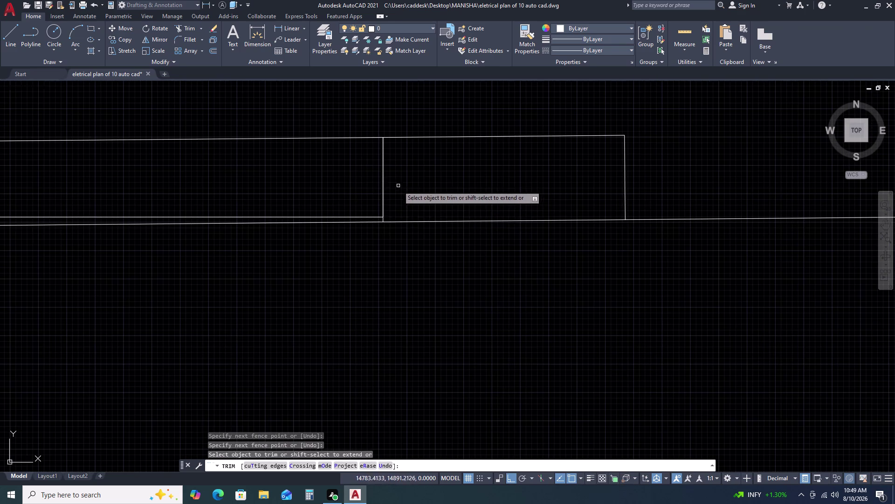
drag(386, 188, 376, 184)
click(361, 176)
scroll(down, 3)
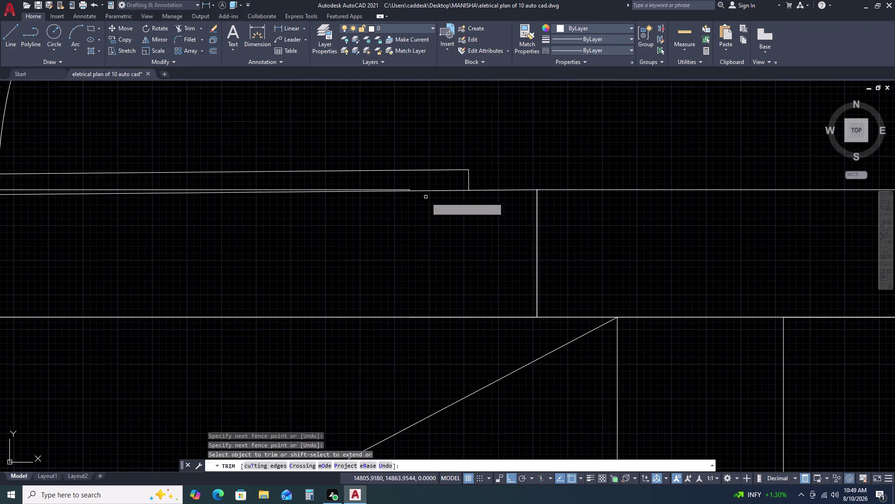
scroll(down, 3)
click(214, 192)
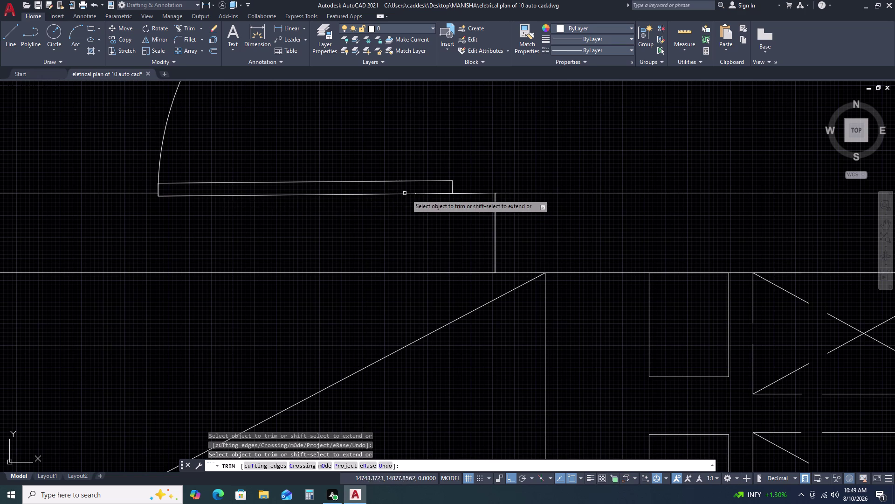
scroll(down, 3)
Trim the wall lines beside the dress room and by the stairs.
middle_drag(484, 142, 580, 194)
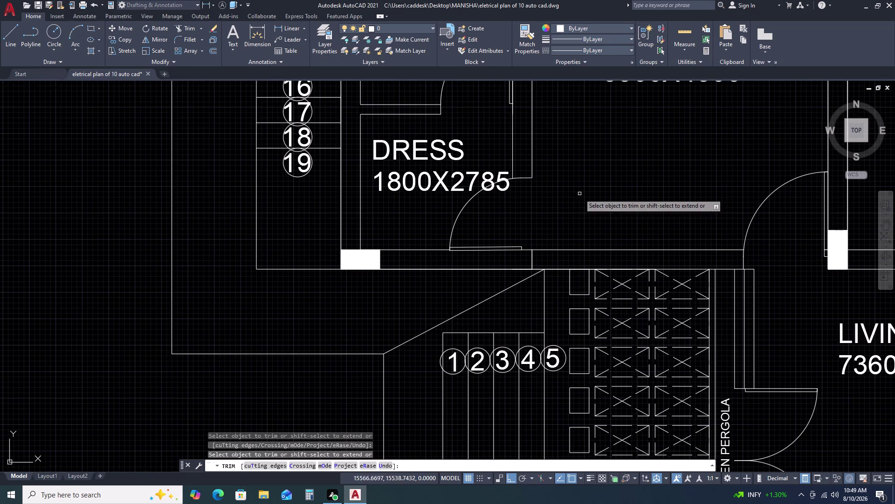
scroll(down, 3)
scroll(up, 3)
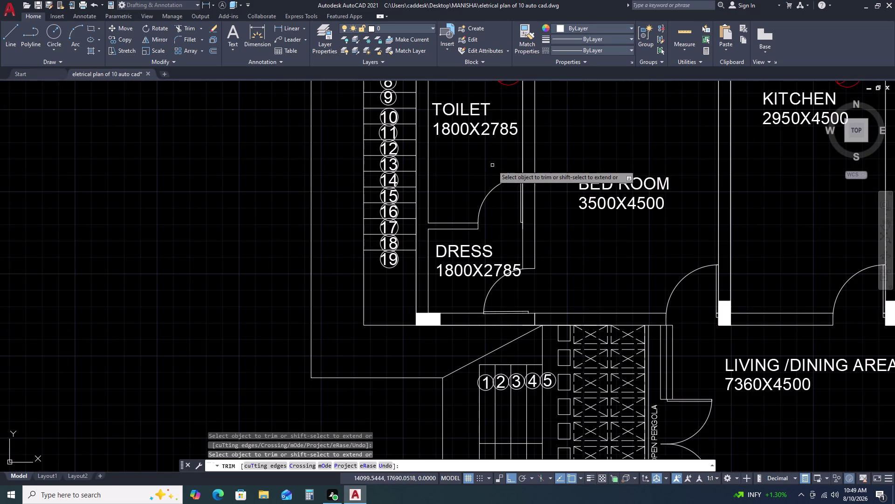
scroll(up, 3)
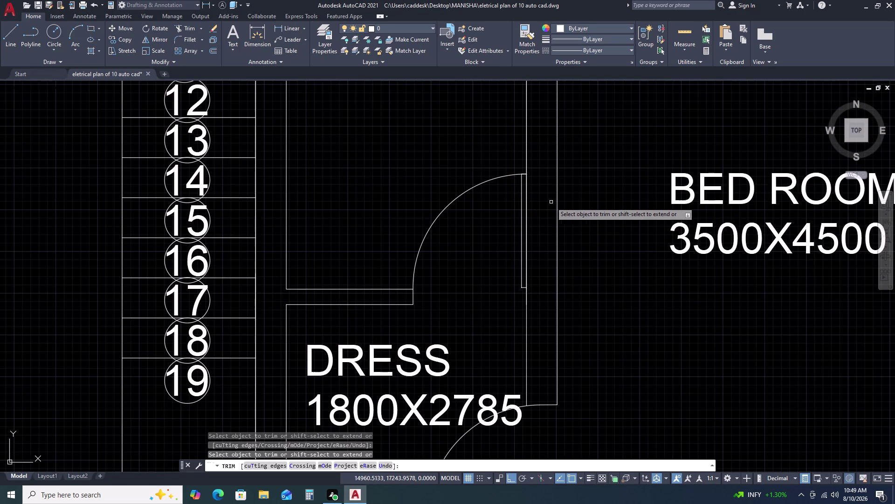
scroll(down, 3)
scroll(down, 3)
scroll(up, 3)
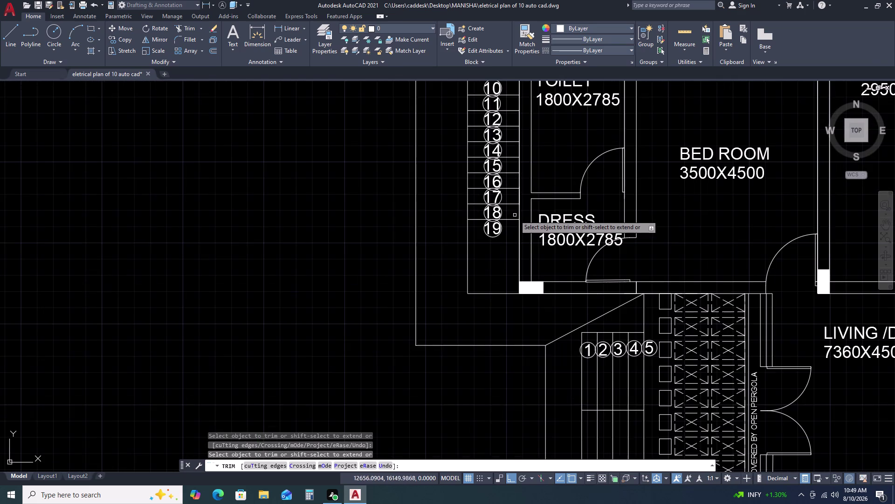
click(521, 197)
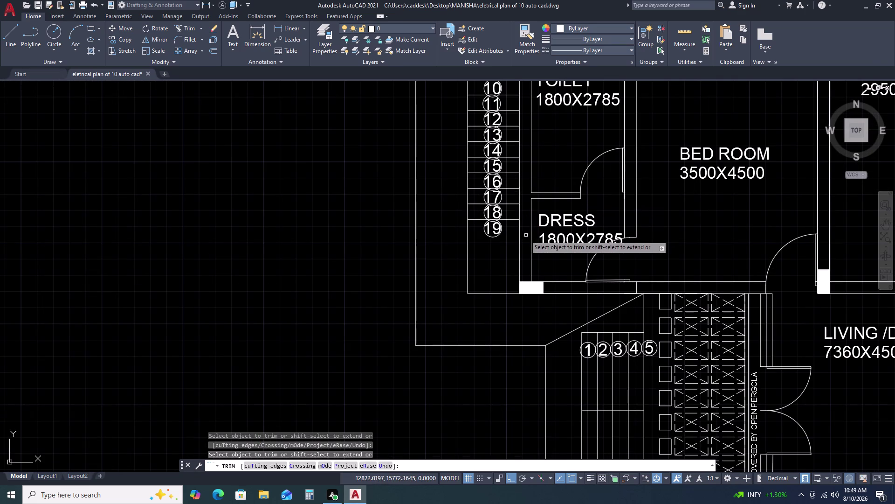
click(521, 234)
Restart TRIM, clear the last wall lines beside the stairs, and exit.
click(518, 211)
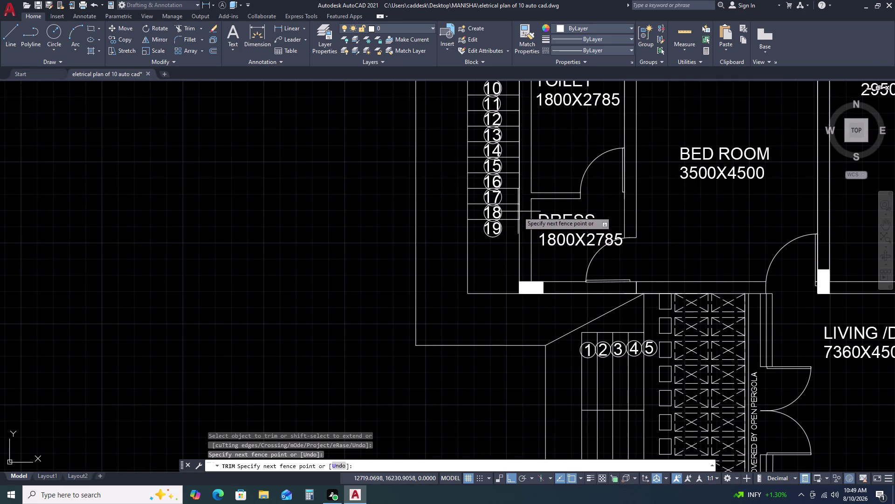
key(Escape)
key(space)
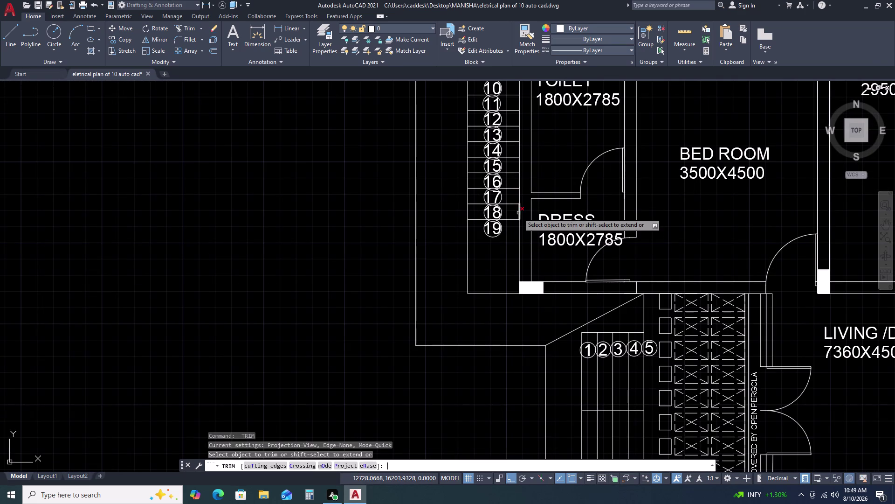
click(519, 211)
middle_click(521, 187)
middle_drag(532, 248, 536, 256)
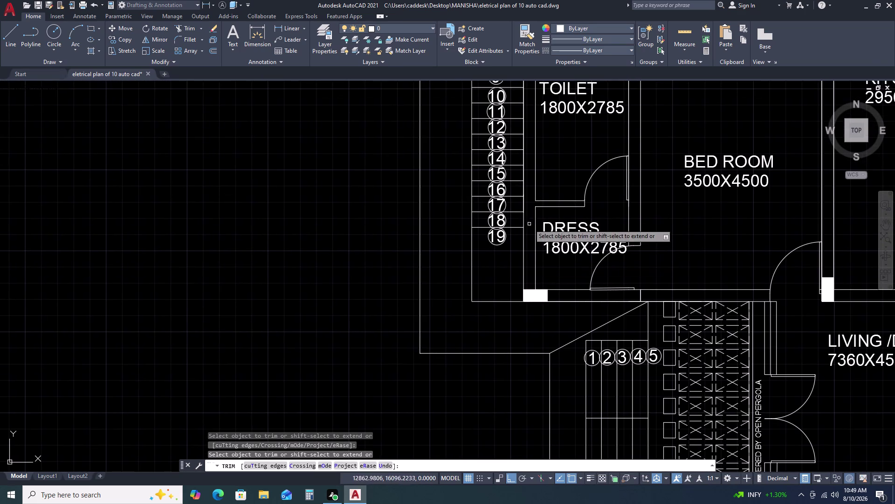
scroll(up, 3)
click(515, 190)
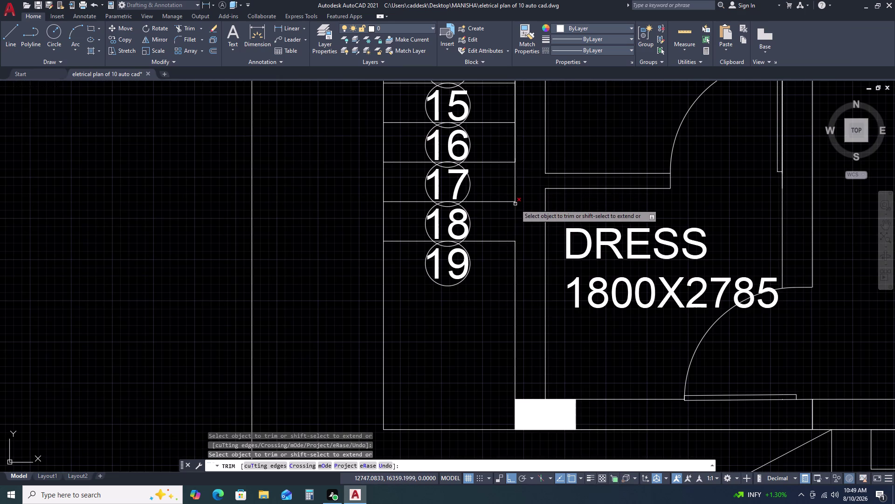
scroll(up, 3)
scroll(up, 3)
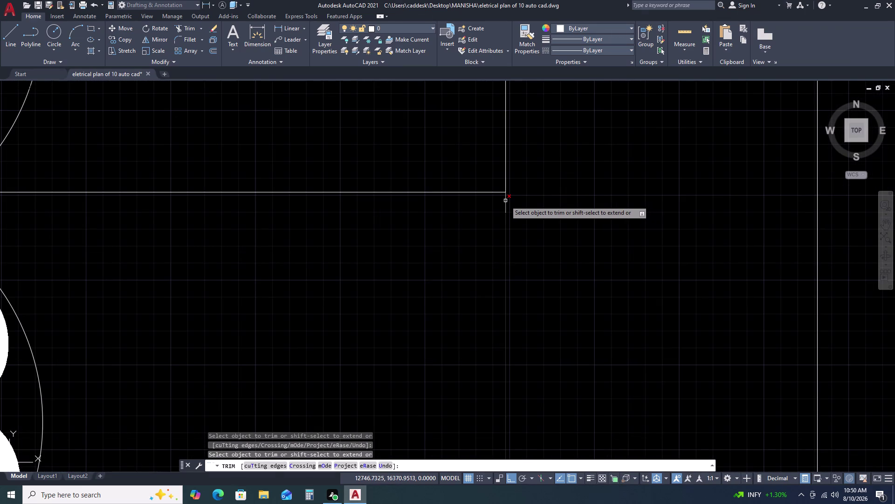
click(505, 201)
key(Escape)
Stretch the stair-side wall line's lower grip down to the lower treads.
scroll(down, 3)
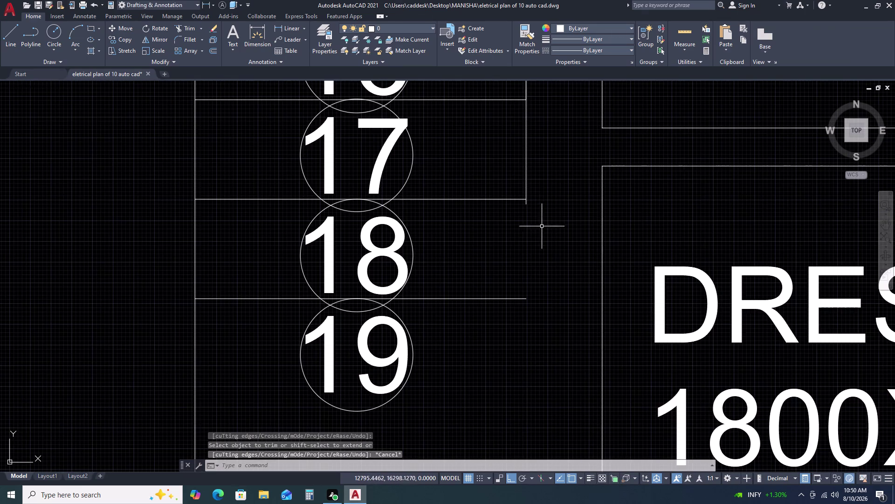
scroll(down, 3)
scroll(up, 3)
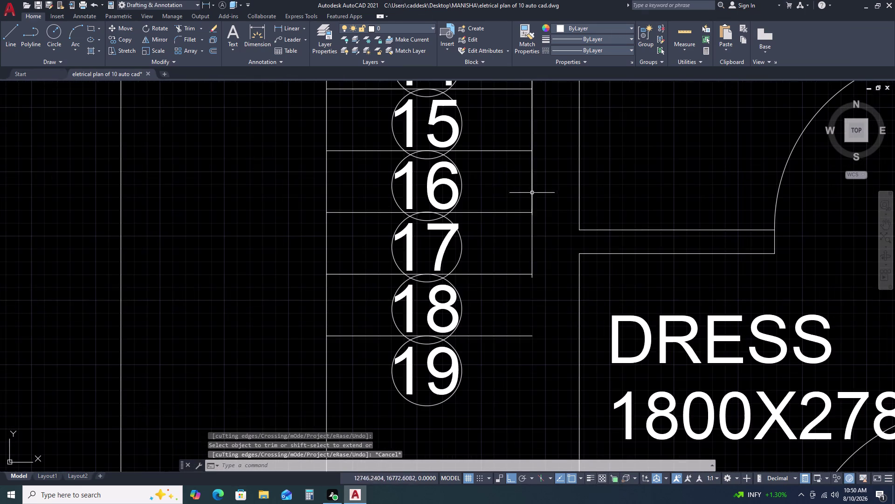
click(535, 250)
click(532, 251)
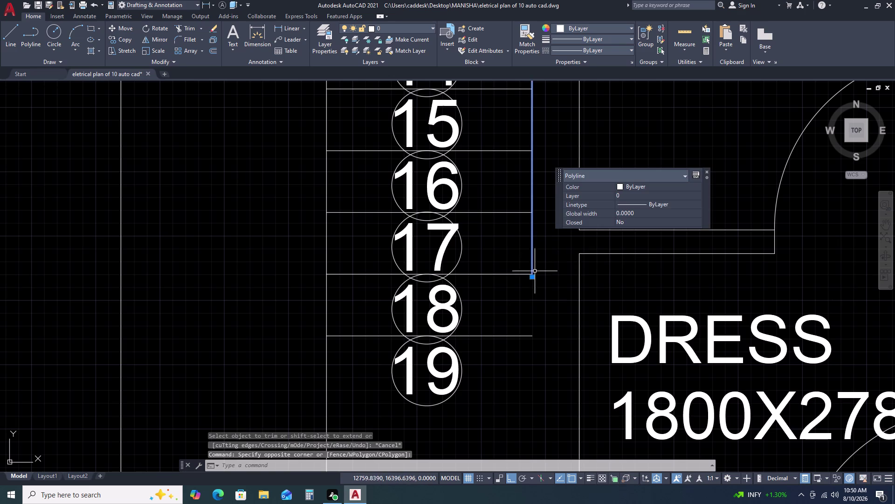
click(532, 276)
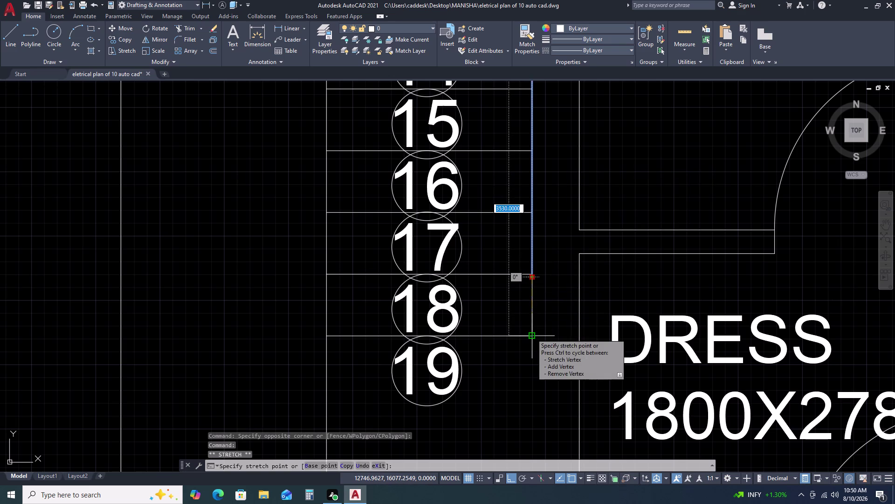
click(531, 334)
scroll(down, 3)
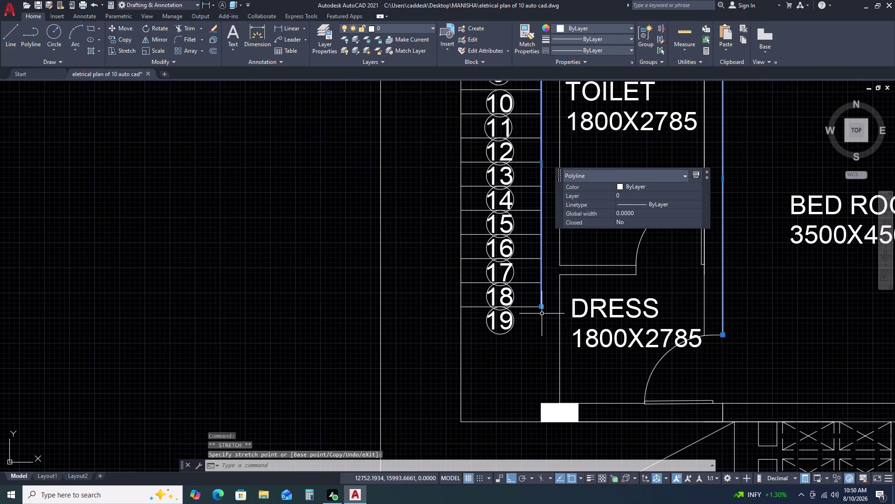
double_click(541, 308)
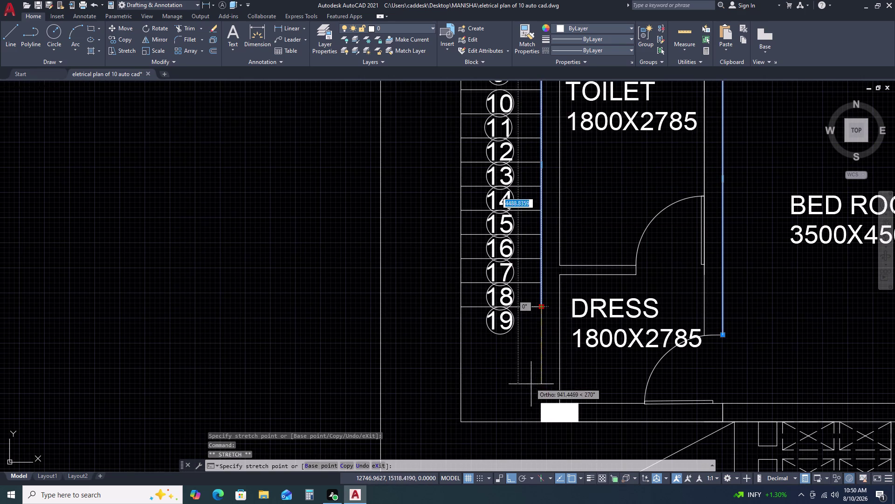
click(545, 407)
key(Escape)
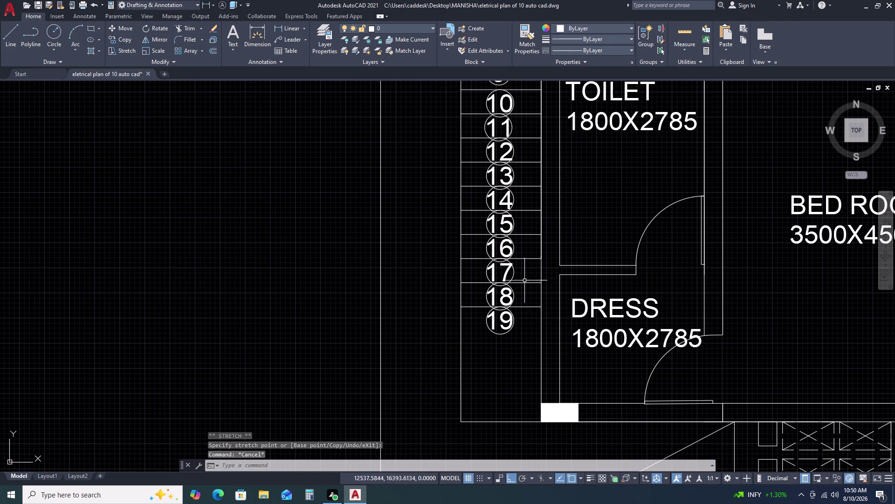
Delete the stray short line beside step 8 of the left staircase.
scroll(down, 3)
scroll(up, 3)
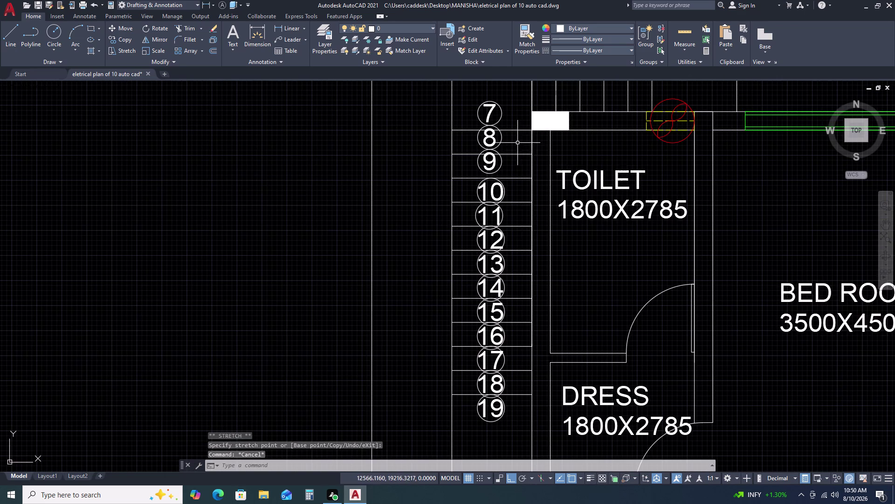
click(531, 141)
key(Delete)
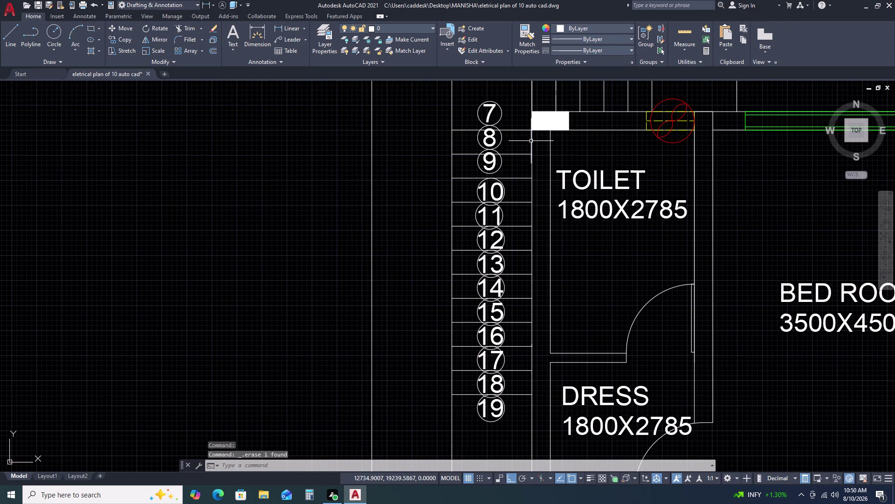
scroll(down, 3)
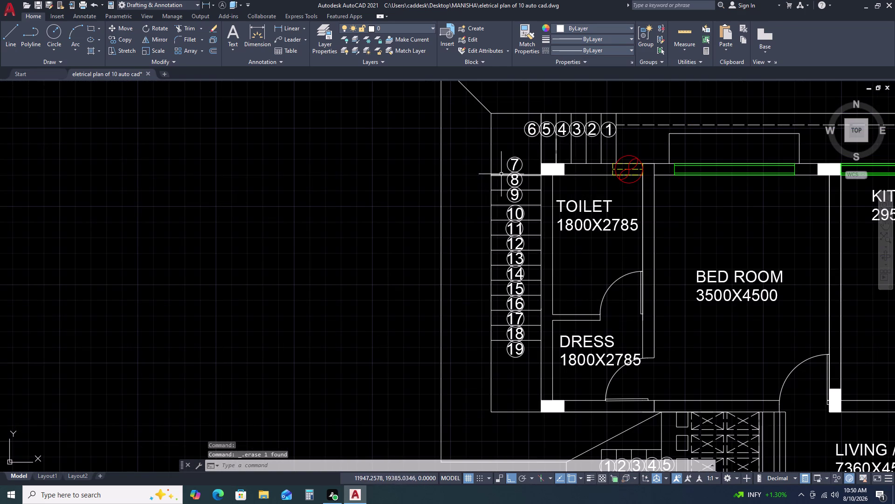
scroll(down, 3)
middle_click(529, 145)
middle_click(552, 169)
scroll(up, 3)
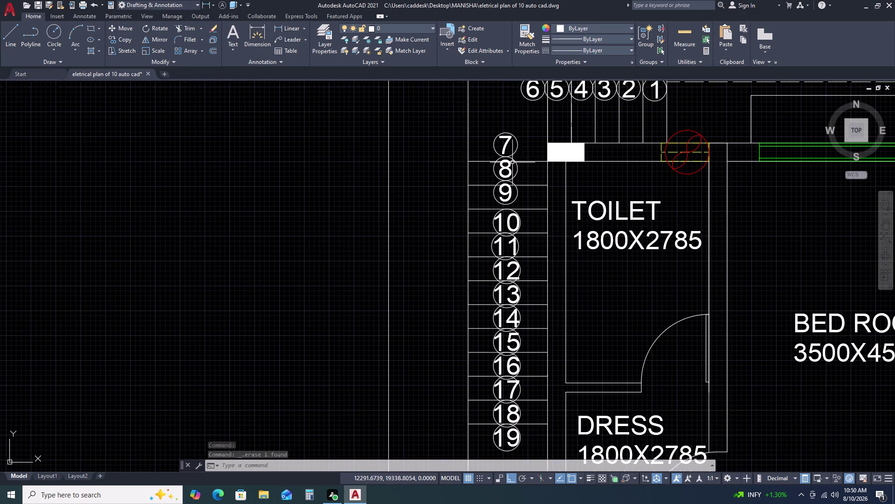
scroll(down, 3)
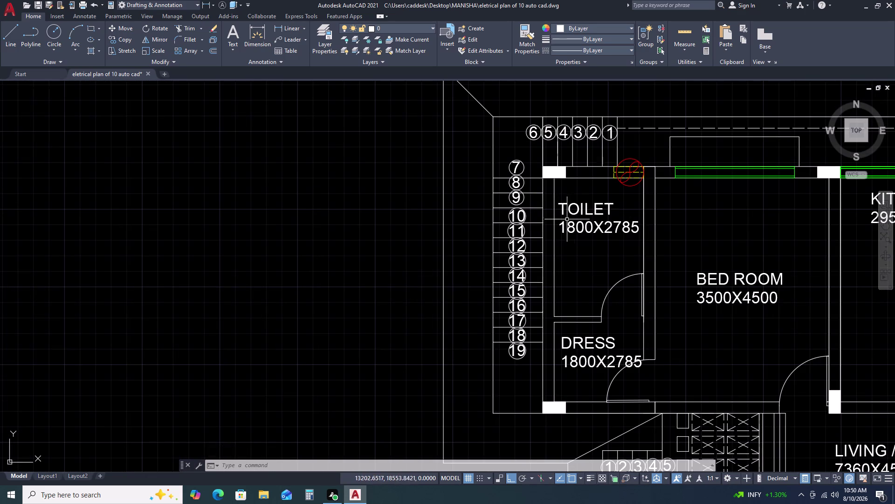
Zoom out and pan across the plan to the right-wing 2500X1600 dress room.
middle_drag(616, 224, 576, 201)
scroll(down, 3)
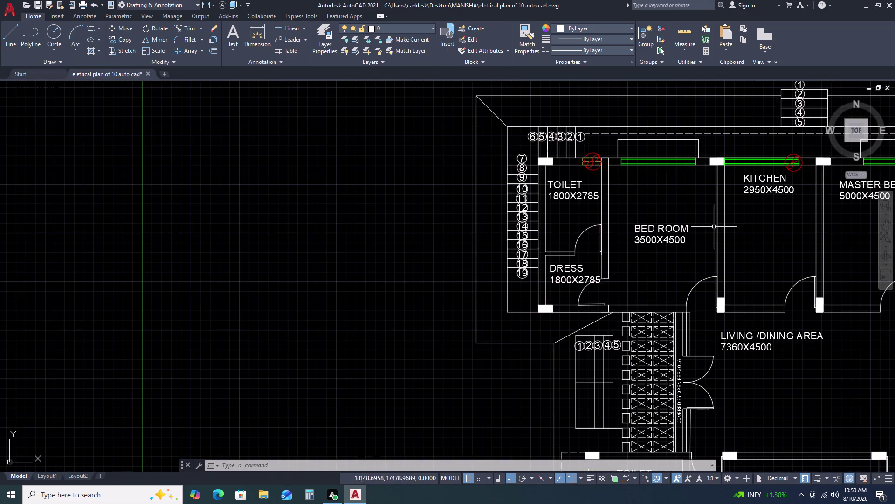
middle_drag(713, 227, 607, 178)
scroll(down, 3)
middle_drag(696, 220, 654, 165)
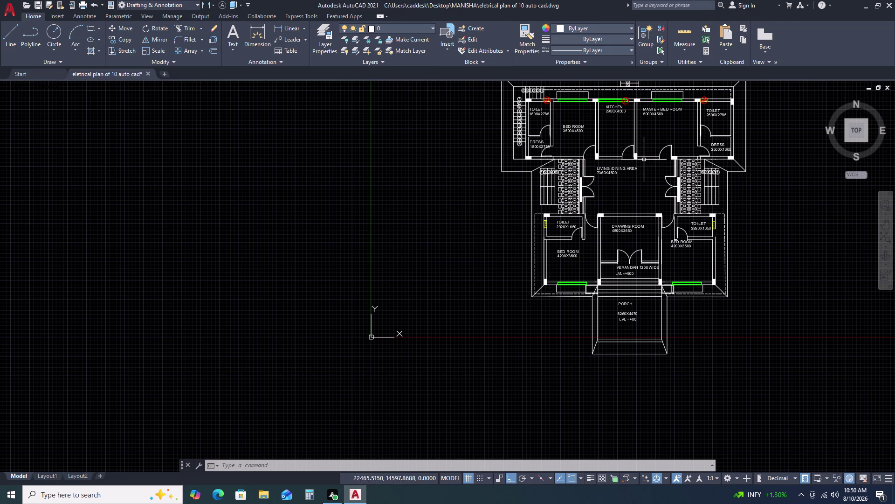
scroll(down, 3)
middle_drag(805, 209, 681, 204)
scroll(down, 3)
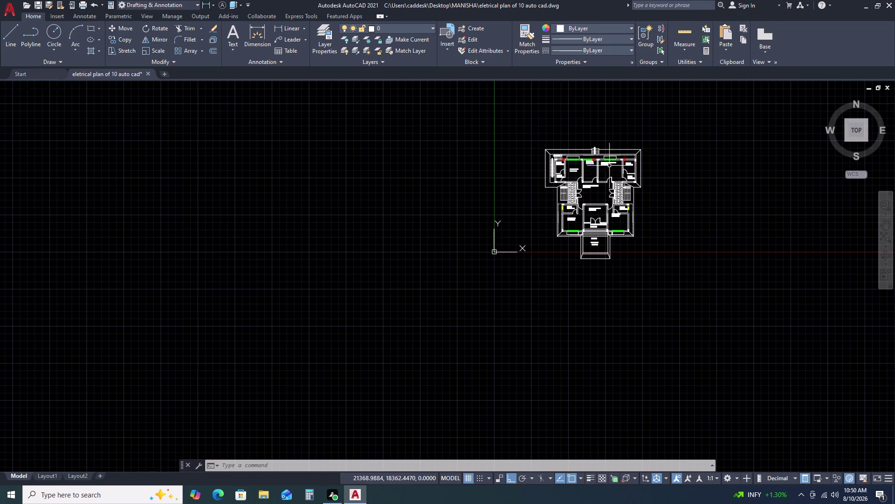
scroll(up, 3)
scroll(up, 3)
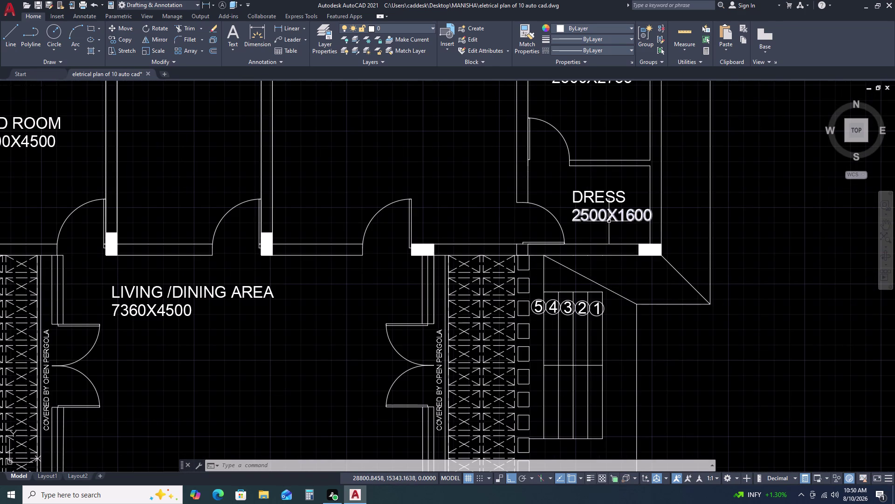
Draw jamb lines at the right-hand dress room's door opening with the L command.
text(L)
key(space)
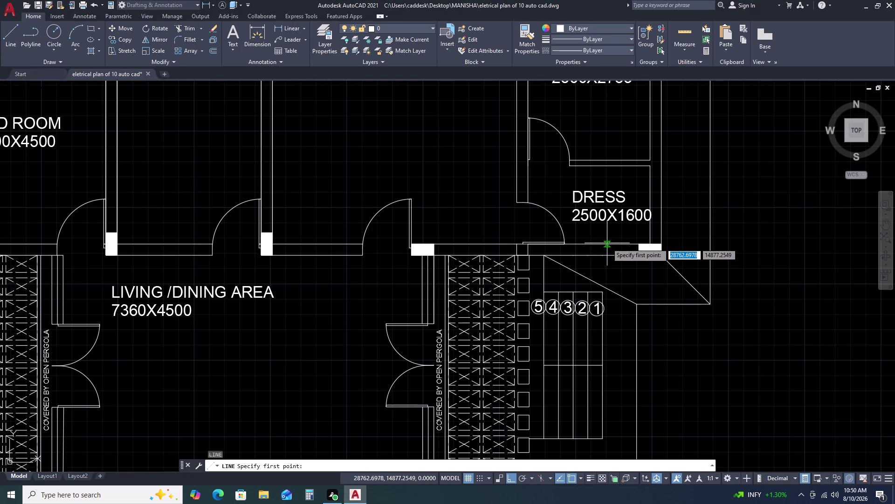
double_click(610, 244)
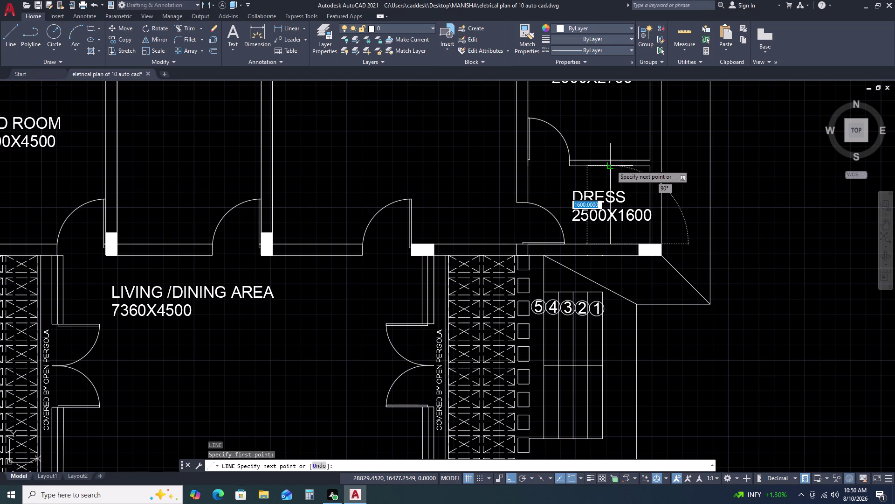
click(610, 164)
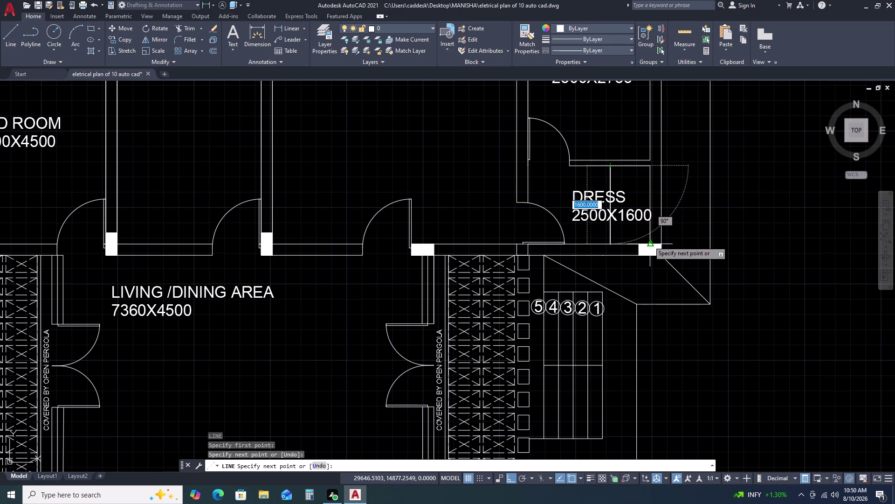
click(650, 241)
key(Escape)
key(space)
scroll(down, 3)
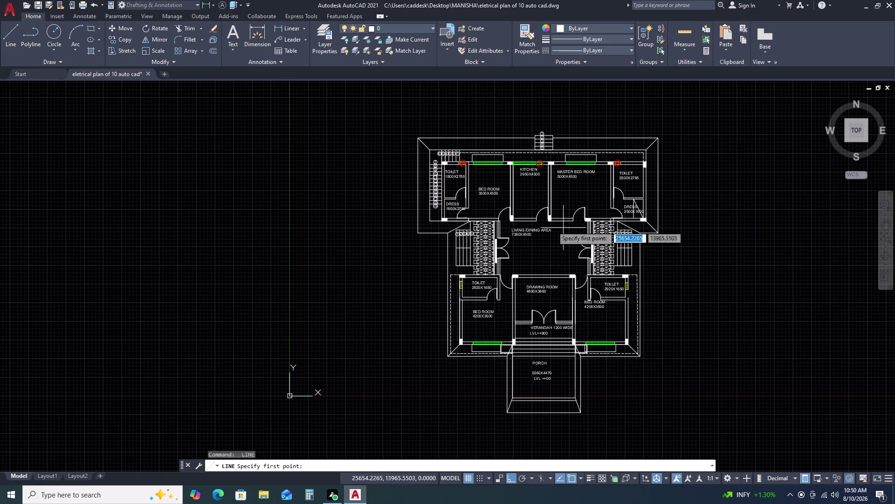
scroll(up, 3)
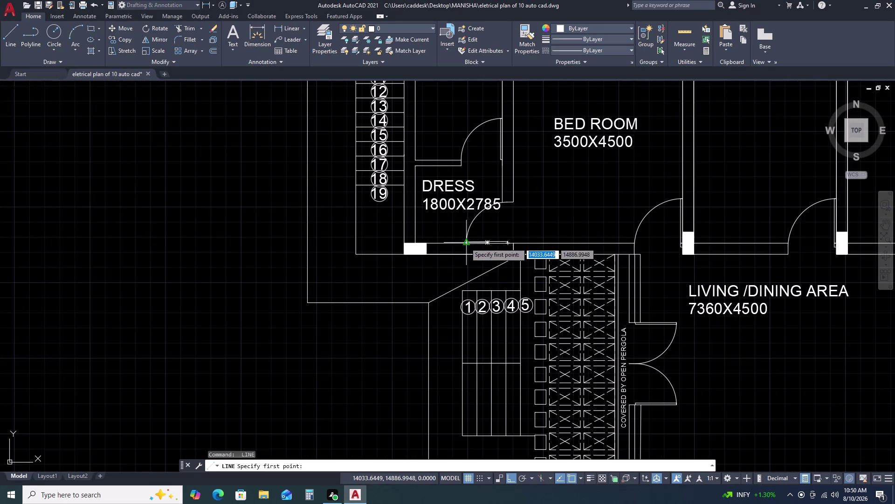
Draw jamb lines at the left dress room's door opening, discarding a stray line.
click(466, 243)
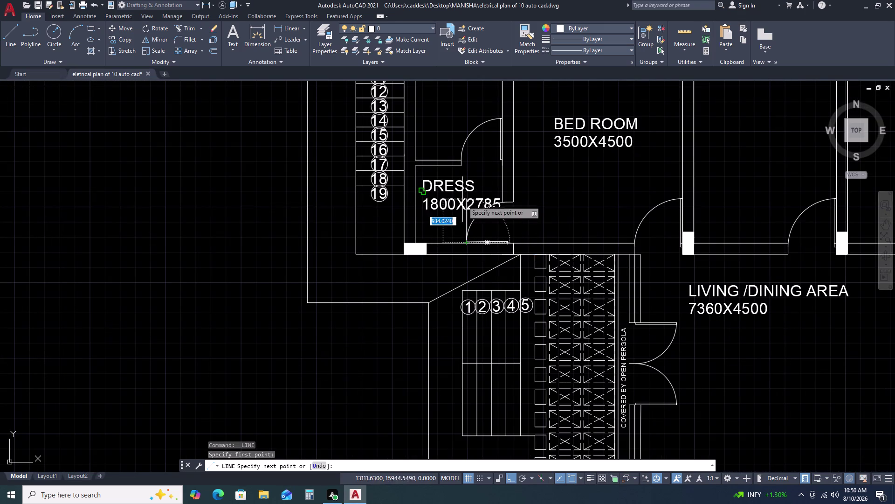
key(space)
key(space)
click(462, 243)
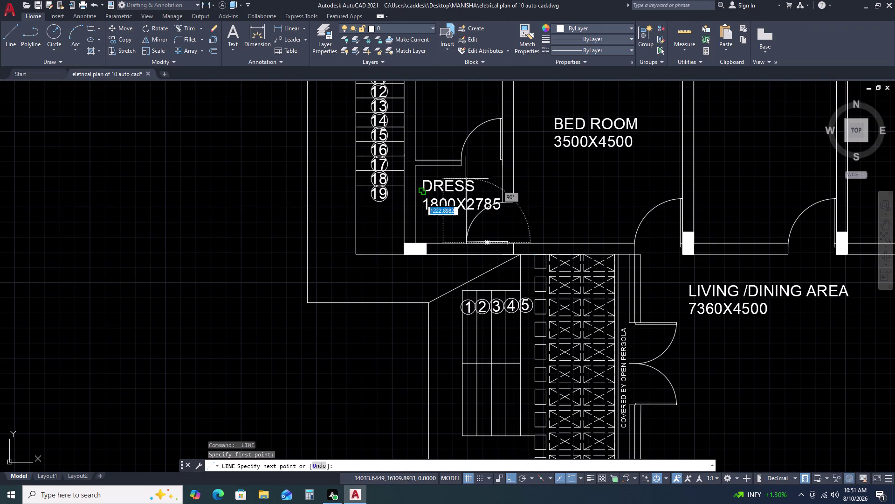
key(space)
key(space)
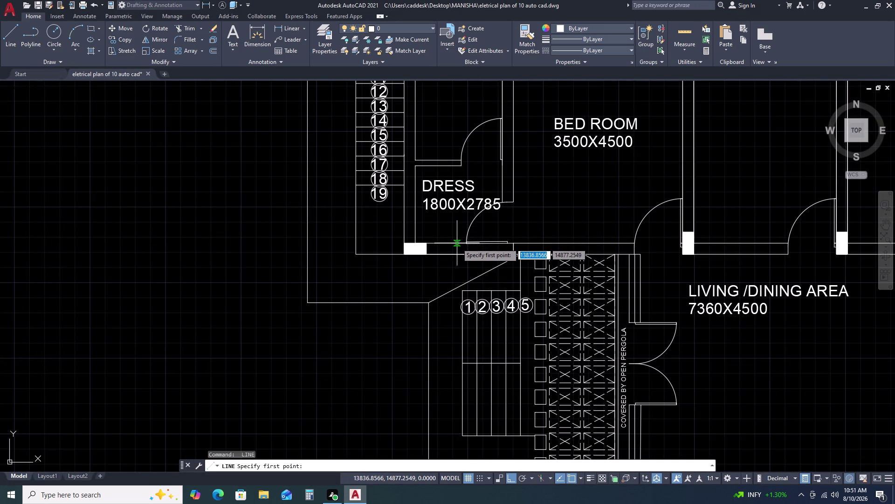
double_click(457, 244)
click(461, 162)
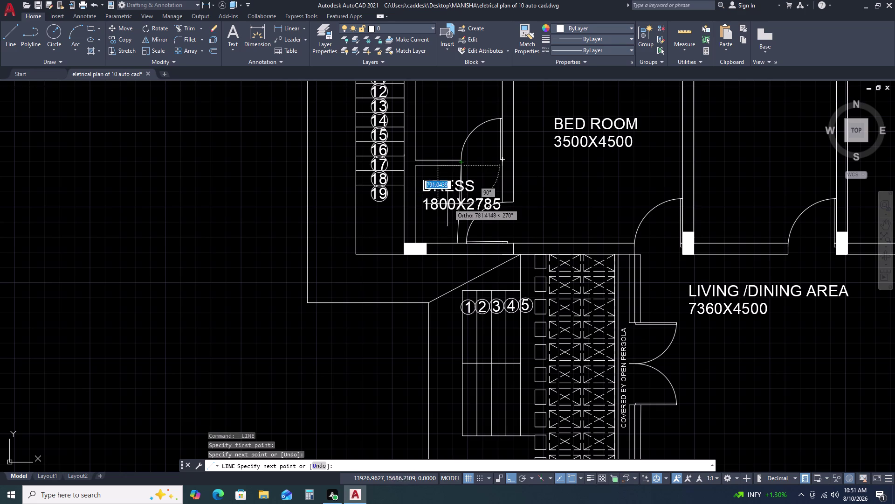
click(413, 241)
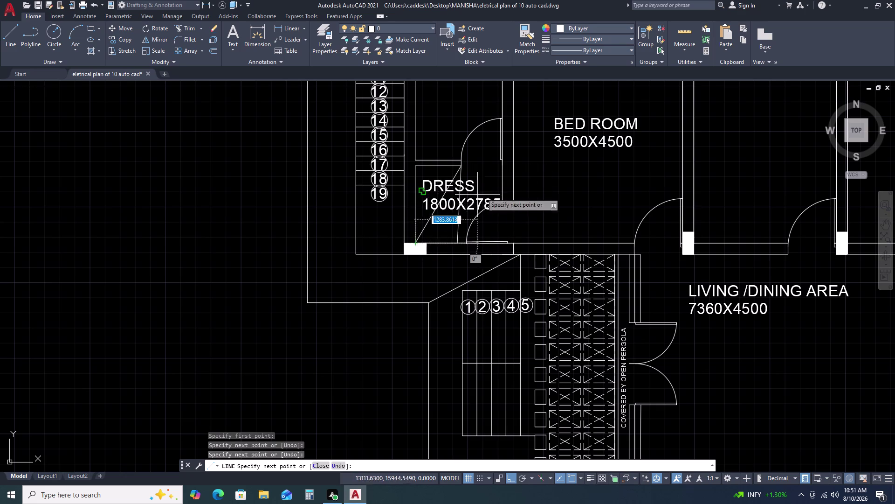
key(Escape)
Select the dress-room door, then clear the selection.
scroll(up, 3)
click(482, 233)
click(473, 222)
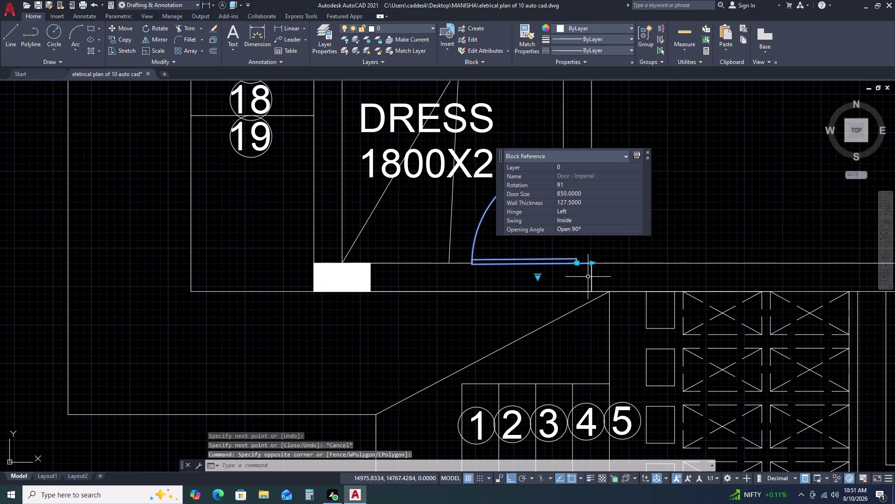
key(Escape)
Zoom and pan the plan toward the right-hand staircase beside the DRESS room.
scroll(down, 3)
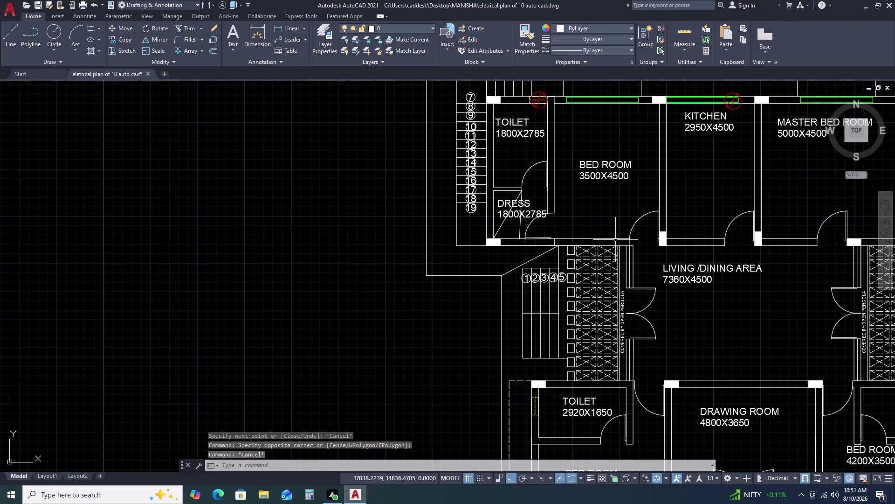
scroll(down, 3)
middle_drag(691, 268, 588, 256)
scroll(up, 3)
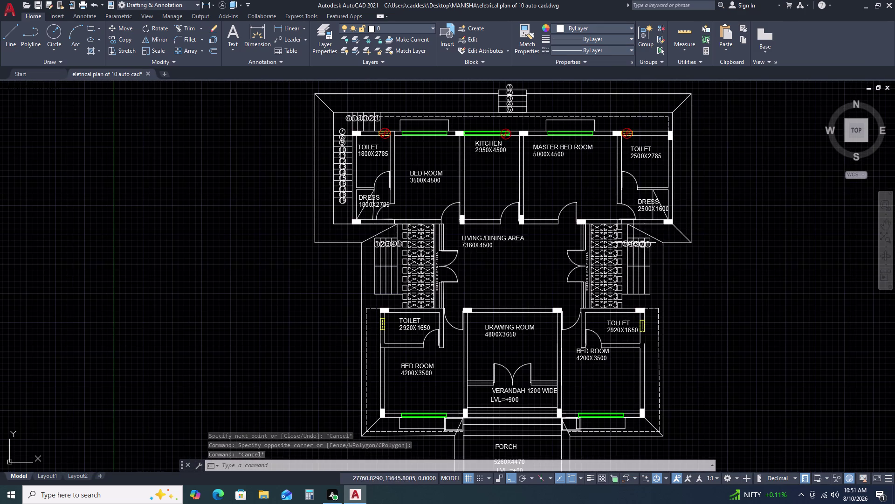
scroll(up, 3)
scroll(up, 3)
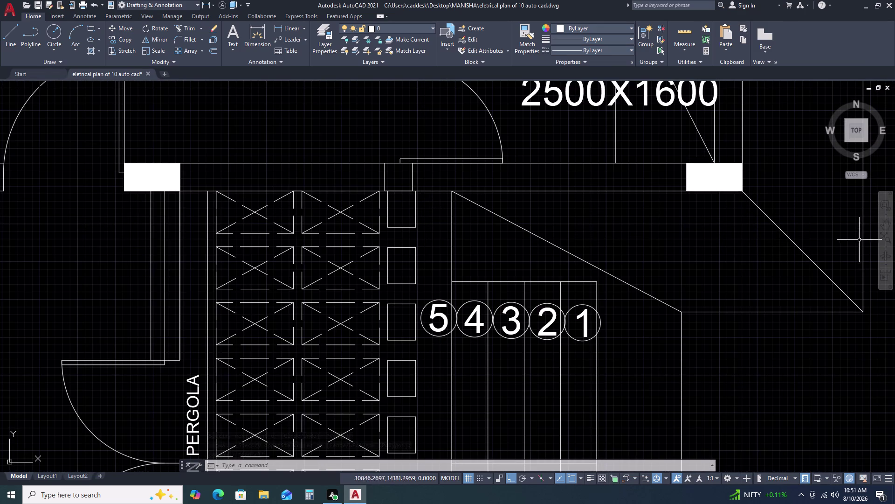
scroll(down, 3)
scroll(up, 3)
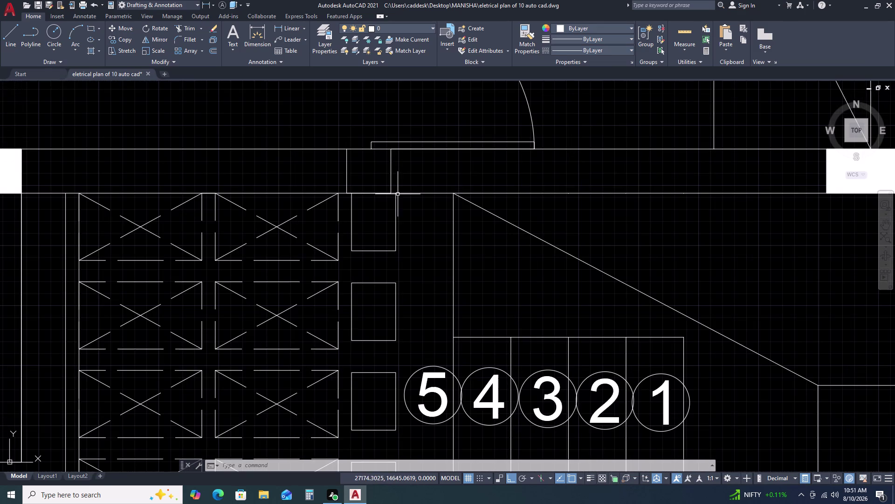
scroll(up, 3)
scroll(down, 3)
scroll(down, 3)
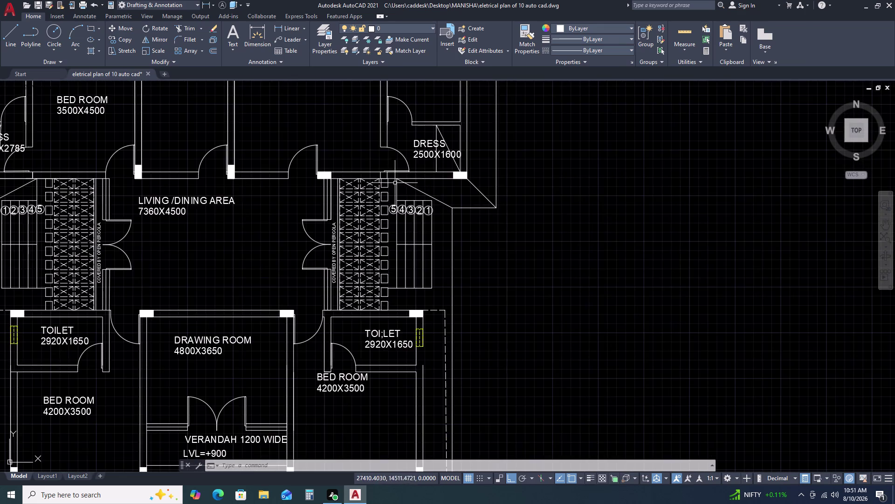
scroll(up, 3)
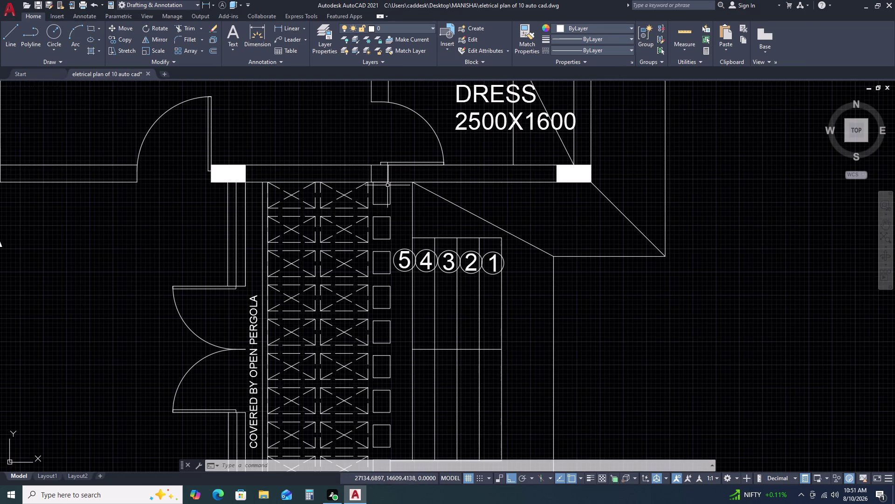
Start trimming the wall lines across the stair opening, then cancel with no cuts.
text(TR)
key(space)
scroll(up, 3)
drag(436, 183, 430, 187)
click(388, 191)
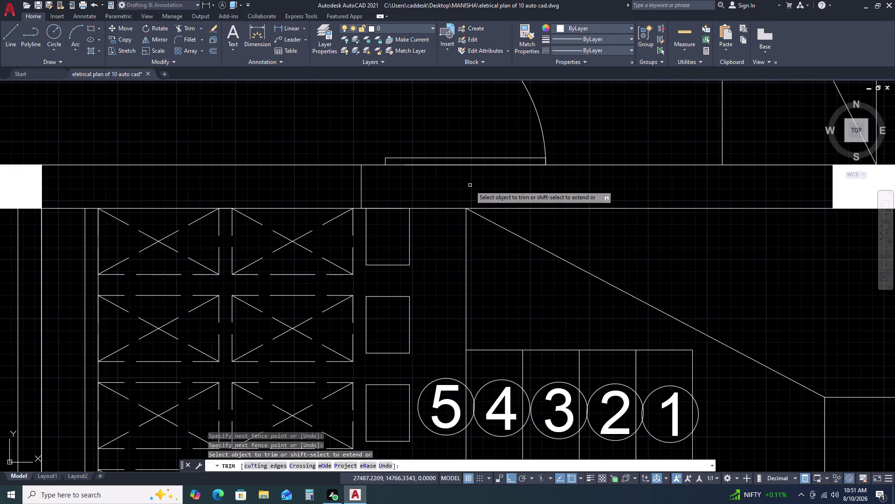
scroll(down, 3)
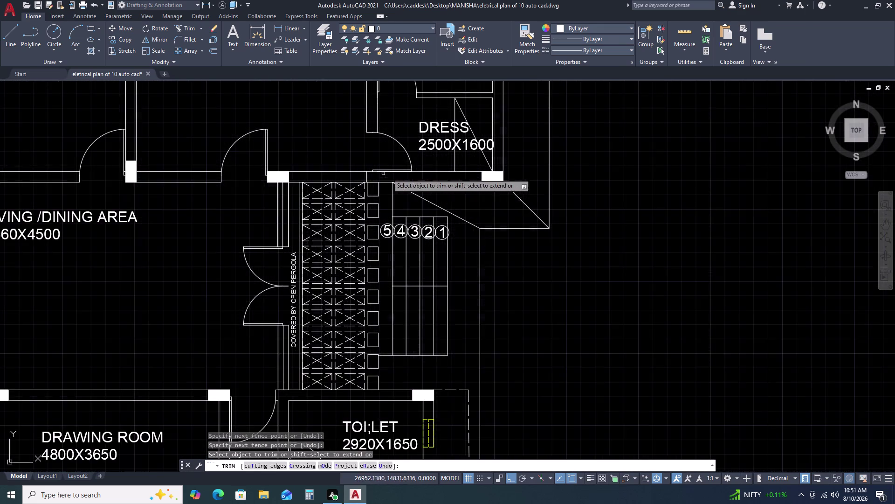
scroll(down, 3)
middle_drag(457, 266, 488, 169)
scroll(down, 3)
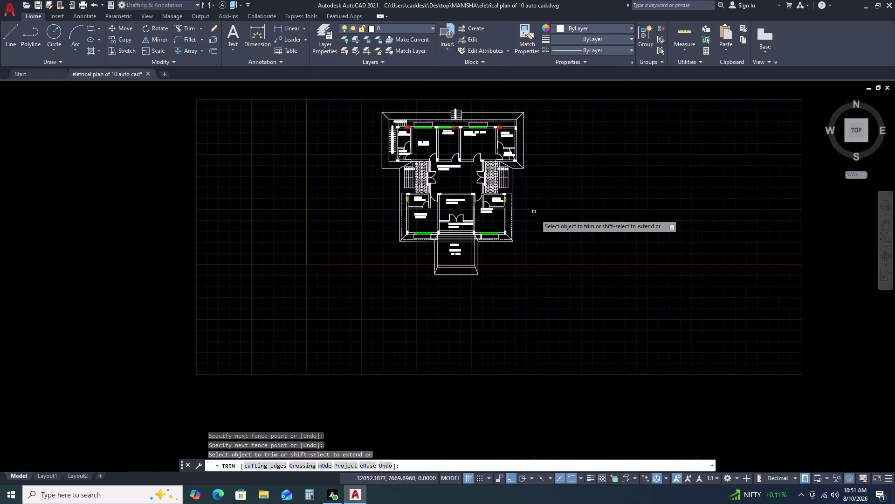
key(Escape)
scroll(up, 3)
scroll(up, 3)
middle_drag(528, 236, 499, 256)
scroll(down, 3)
scroll(up, 3)
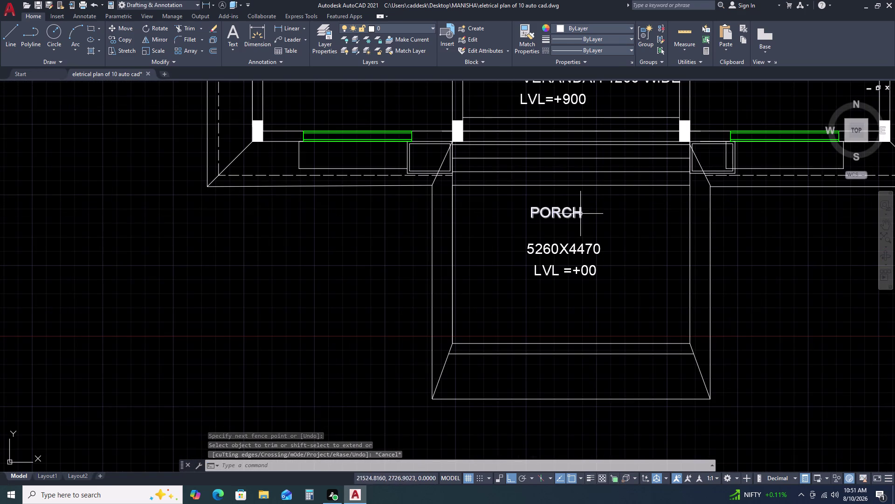
Trim the wall lines at the right front window with TR.
scroll(up, 3)
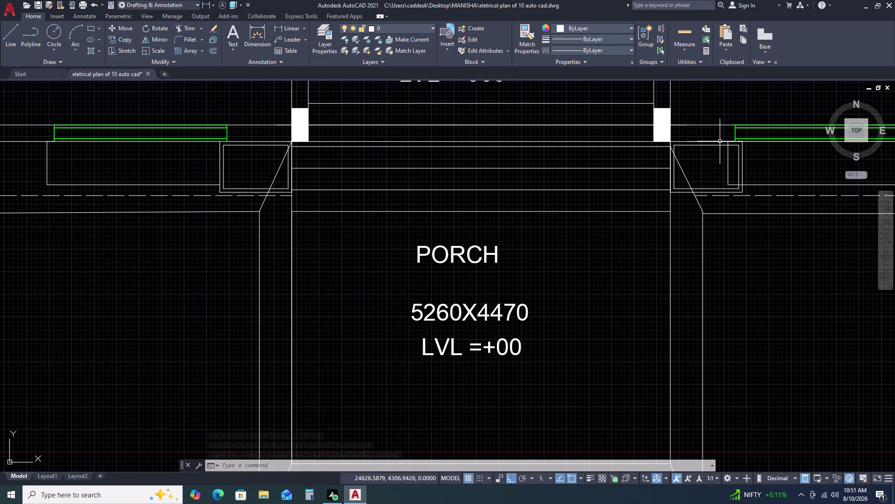
text(TR)
key(space)
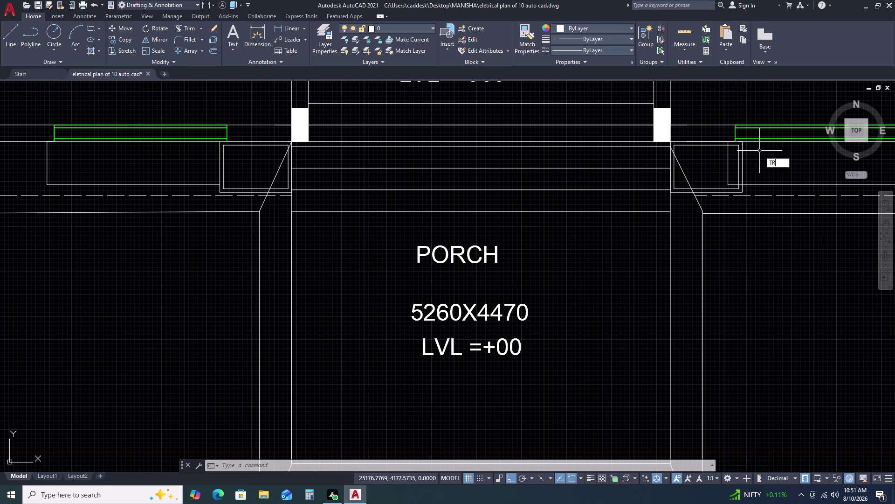
click(716, 142)
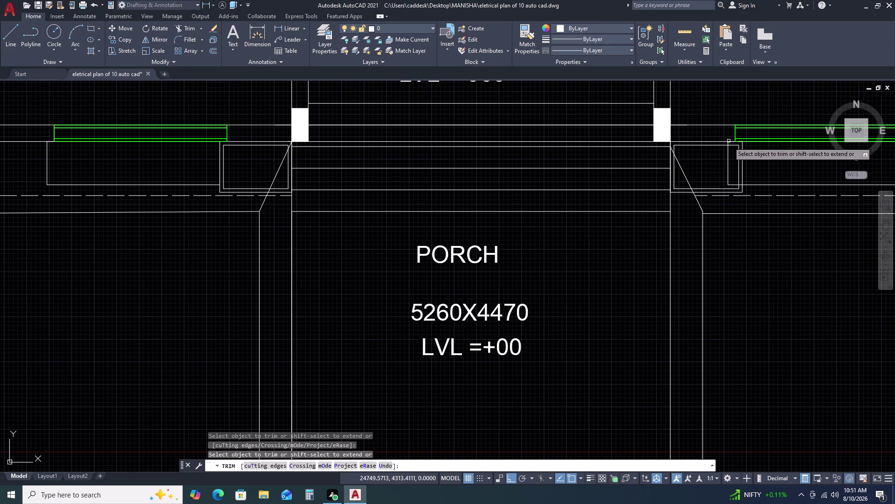
scroll(up, 3)
click(734, 139)
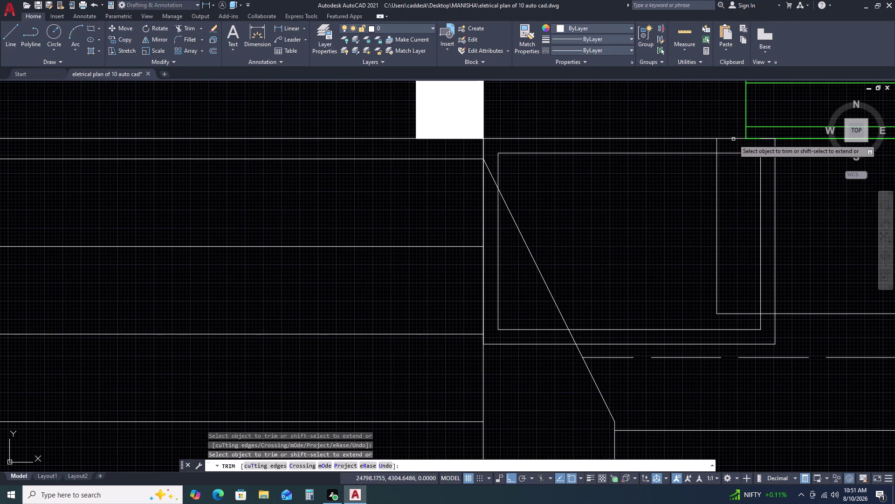
scroll(down, 3)
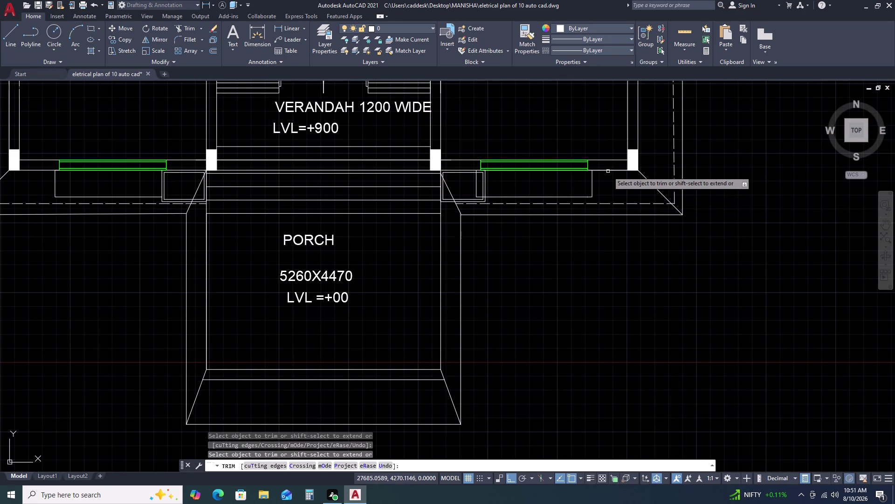
click(610, 170)
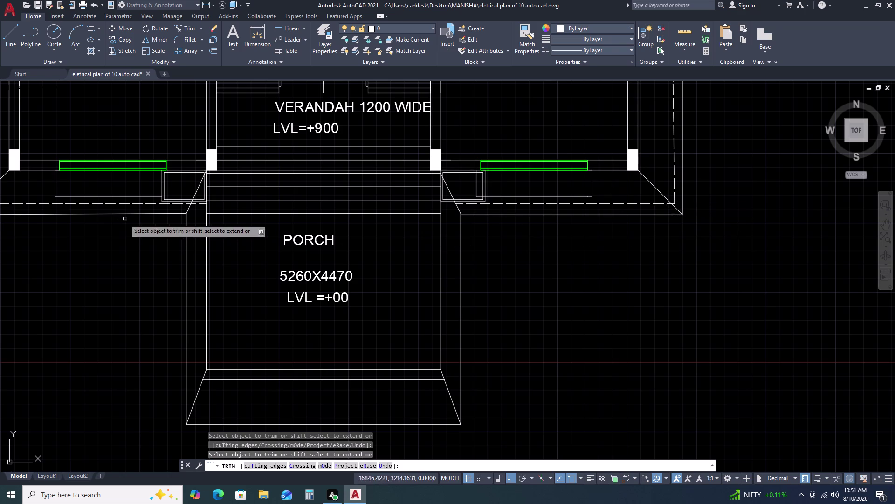
Trim the wall line at the left front window.
middle_click(124, 219)
middle_drag(373, 219, 411, 220)
middle_drag(437, 219, 453, 219)
middle_drag(120, 226, 433, 225)
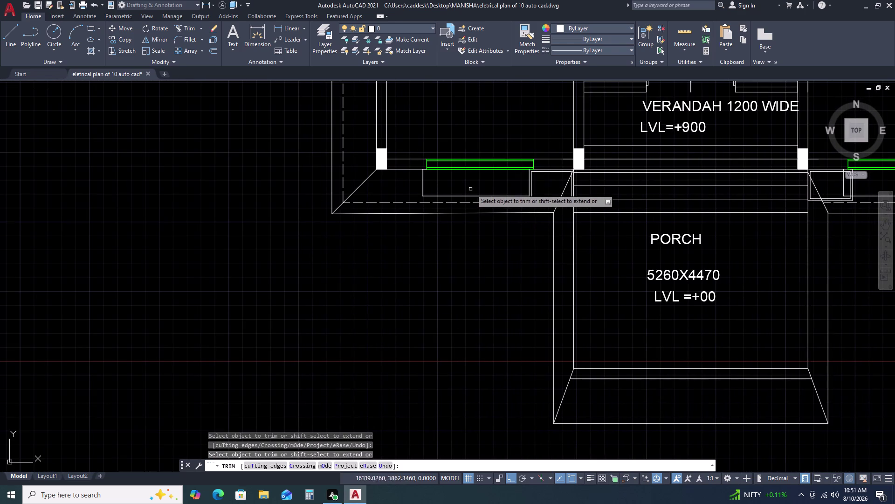
scroll(up, 3)
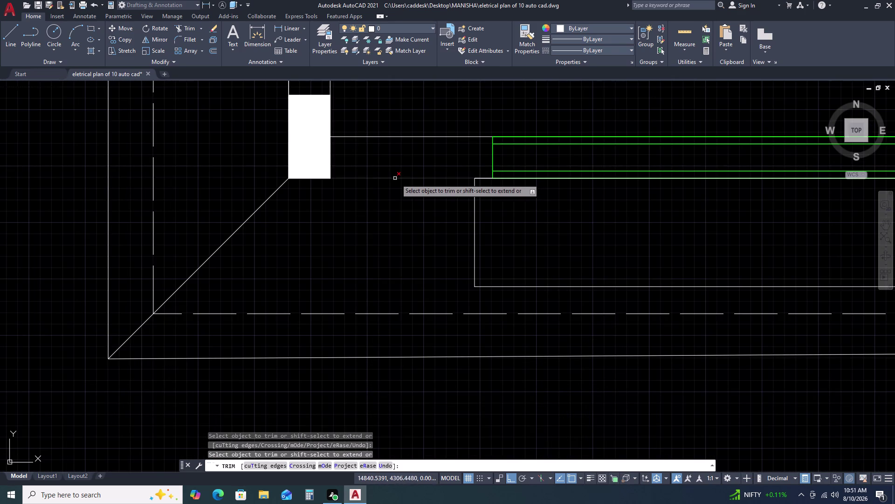
click(482, 178)
scroll(down, 3)
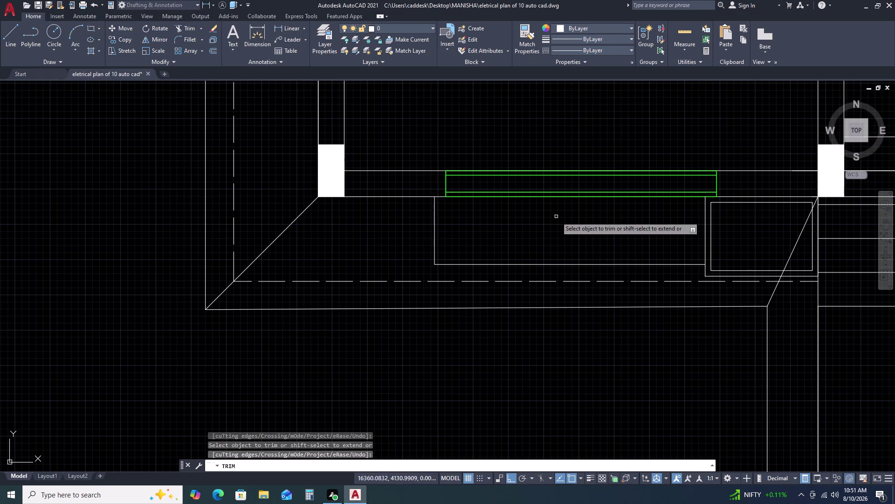
Trim the wall lines beside the columns at the verandah.
middle_drag(551, 223, 362, 233)
scroll(up, 3)
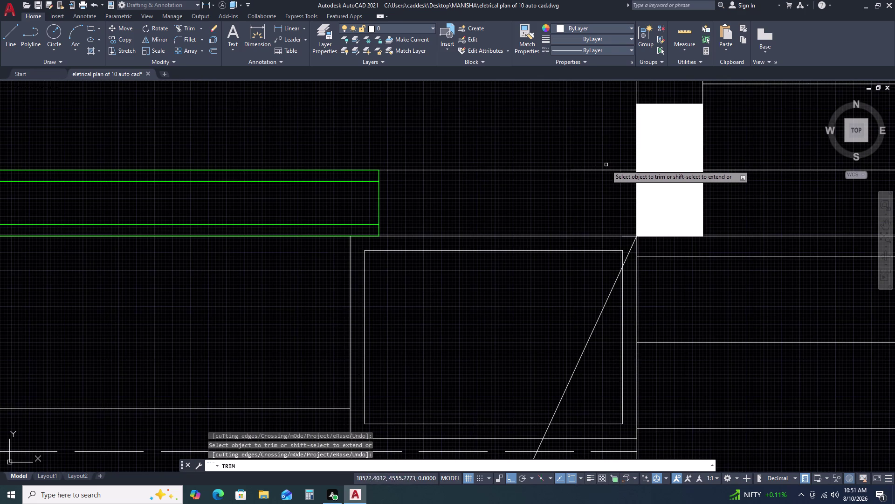
click(609, 169)
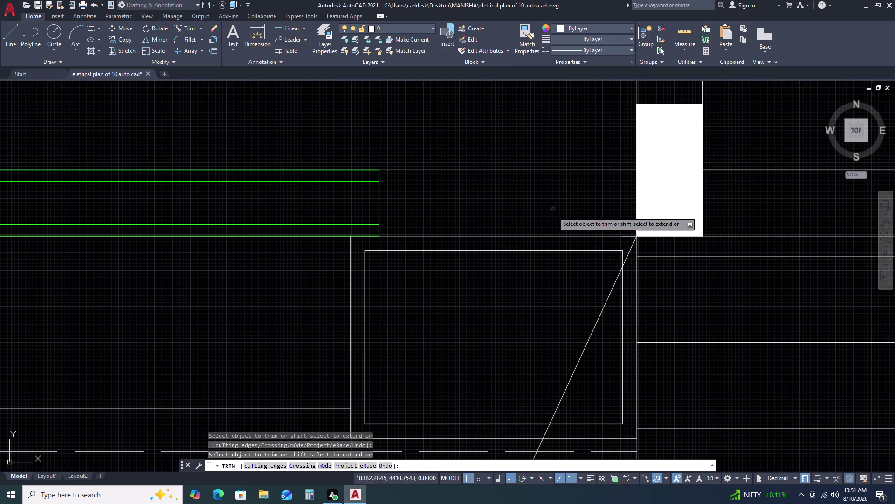
scroll(down, 3)
middle_drag(684, 204, 574, 246)
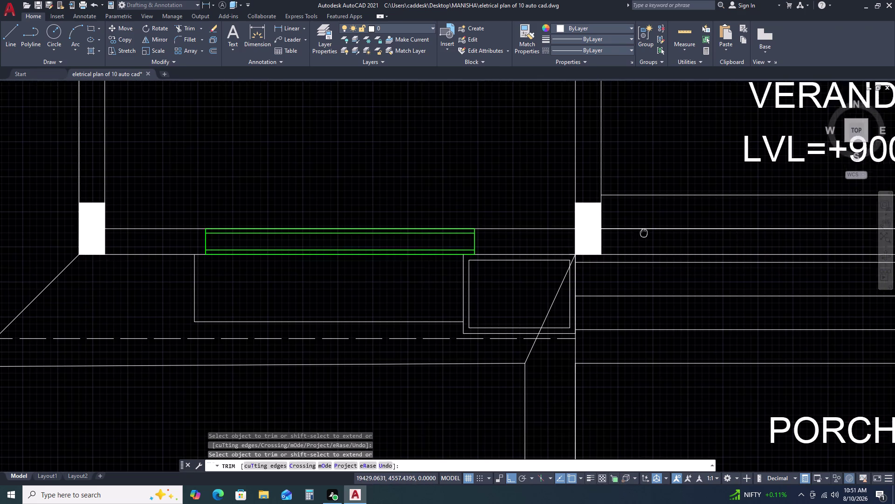
middle_drag(575, 246, 558, 248)
click(592, 250)
Trim the wall lines below the verandah and by the left BED ROOM.
scroll(down, 3)
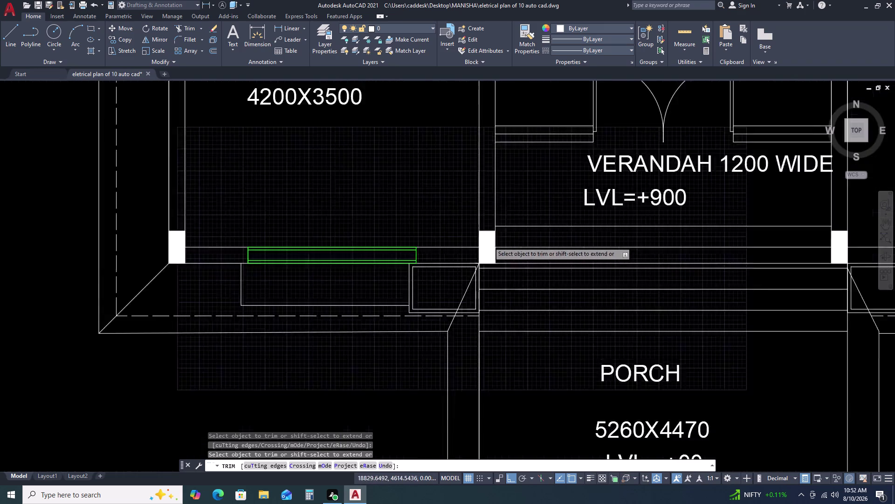
scroll(down, 3)
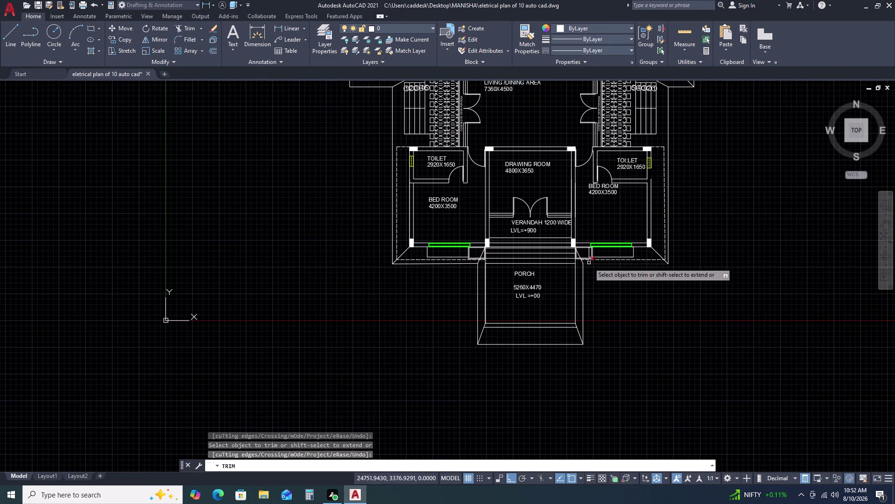
scroll(up, 3)
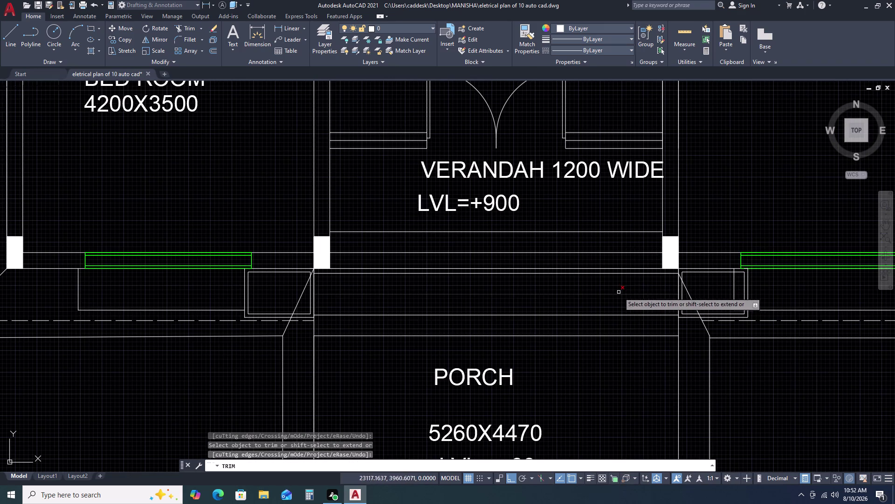
scroll(down, 3)
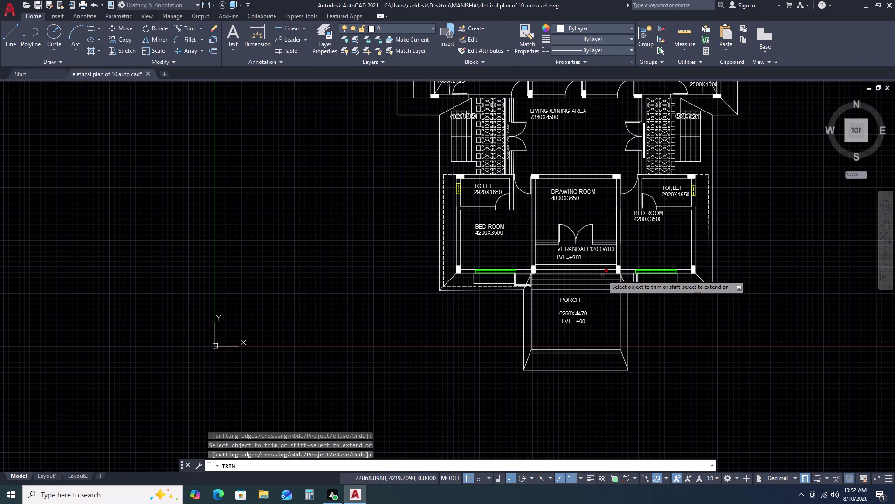
click(456, 250)
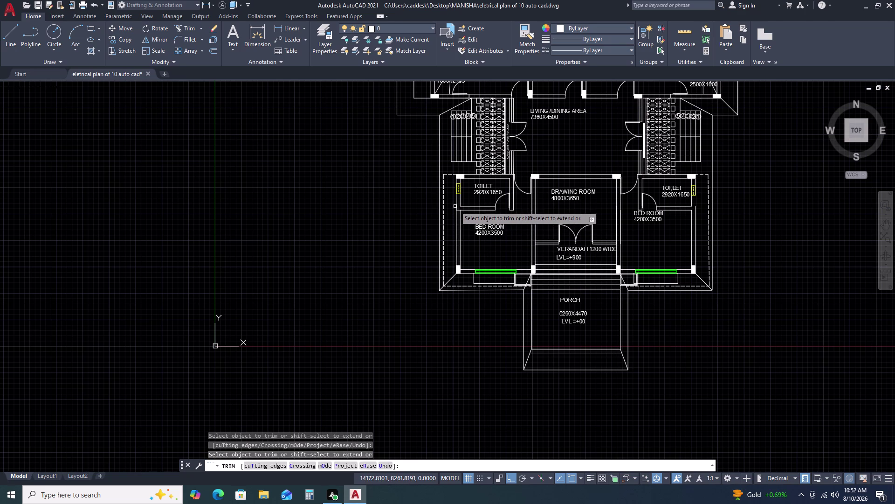
click(456, 208)
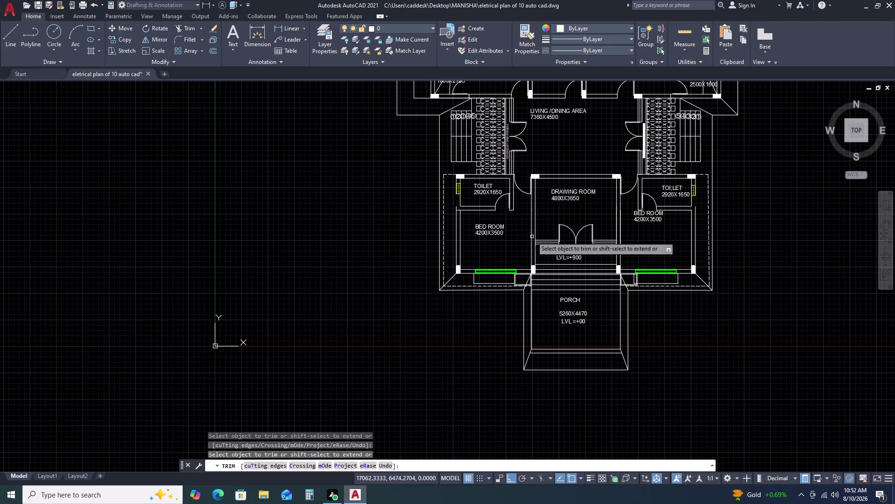
scroll(down, 3)
scroll(up, 3)
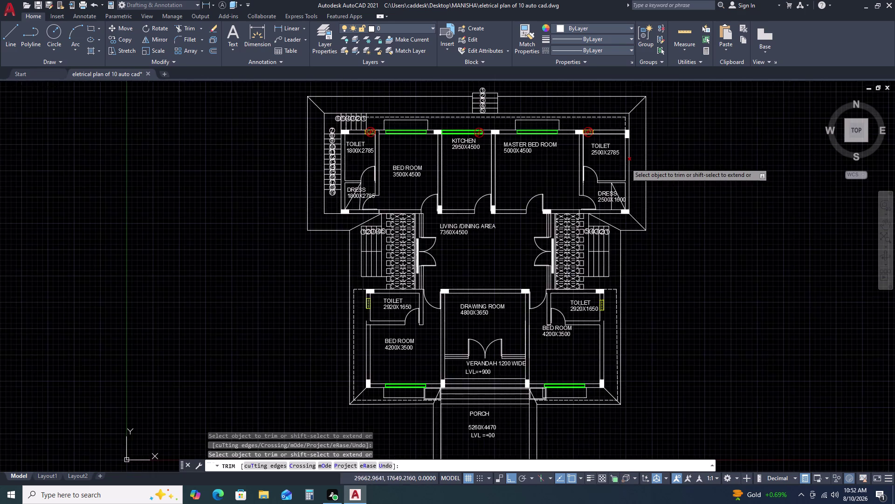